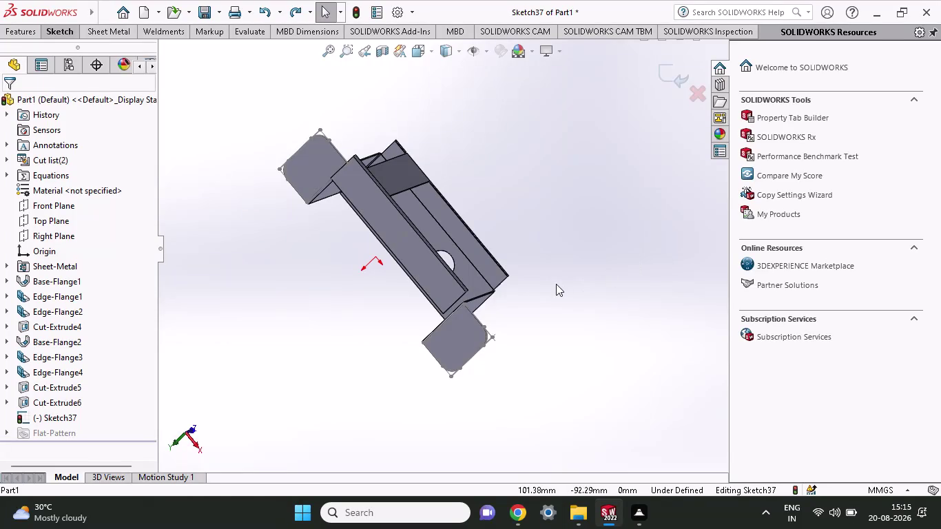
Orbit and zoom around the bracket to inspect its flanges, holes and tabs.
scroll(up, 3)
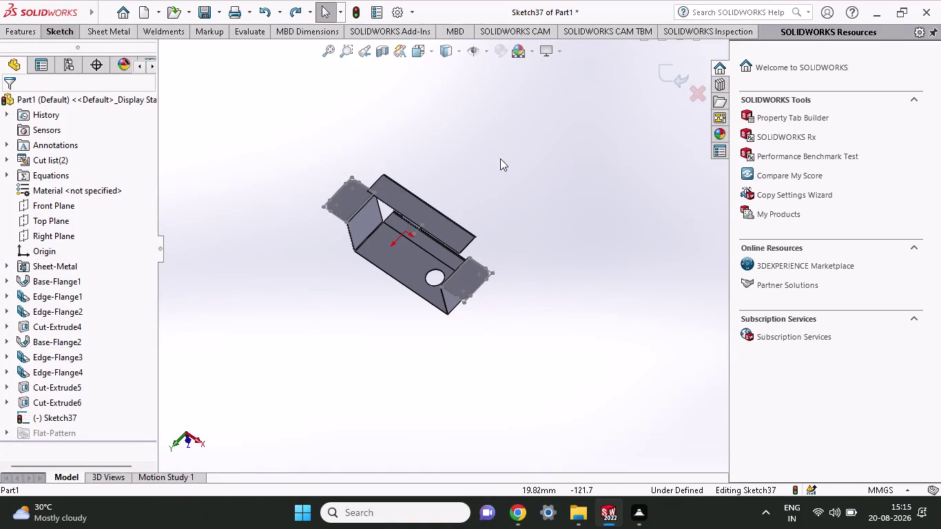
middle_drag(495, 163, 397, 327)
middle_drag(405, 314, 463, 188)
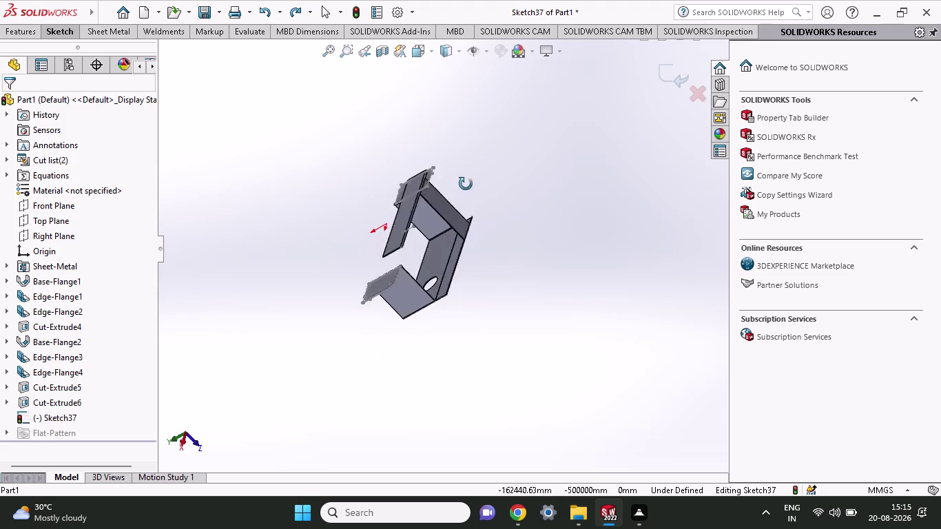
middle_drag(462, 189, 480, 321)
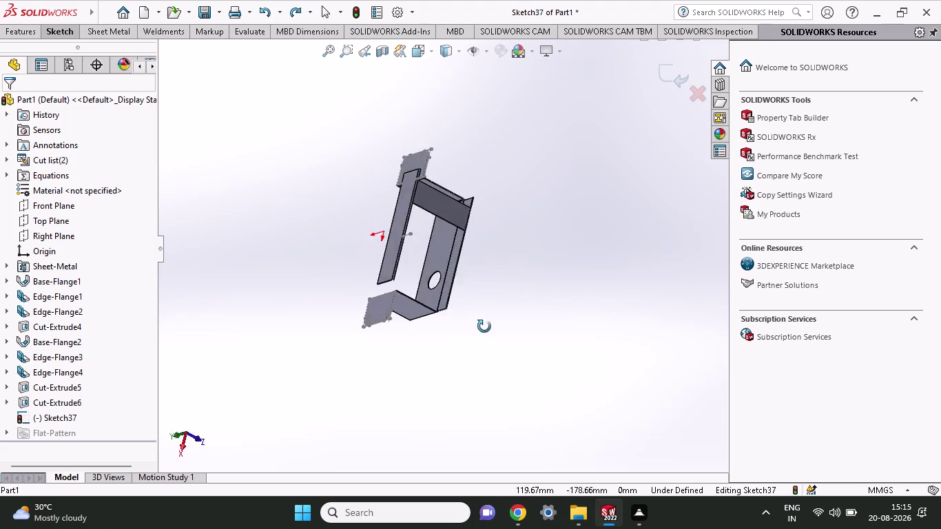
middle_drag(480, 322, 475, 319)
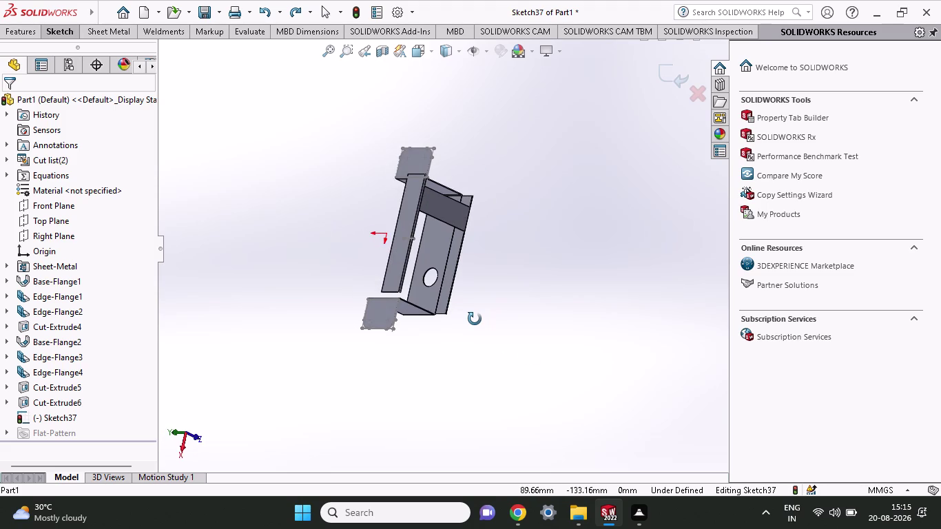
middle_drag(475, 319, 332, 441)
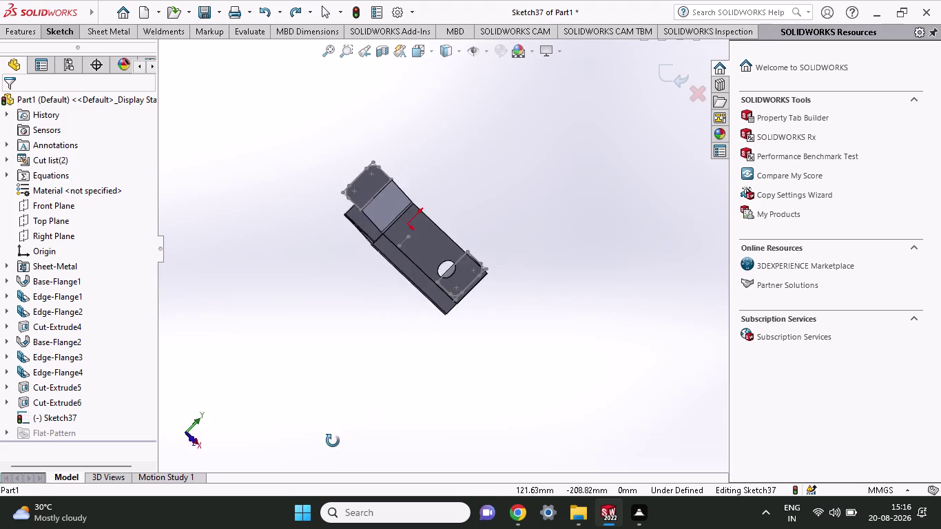
middle_drag(333, 441, 488, 228)
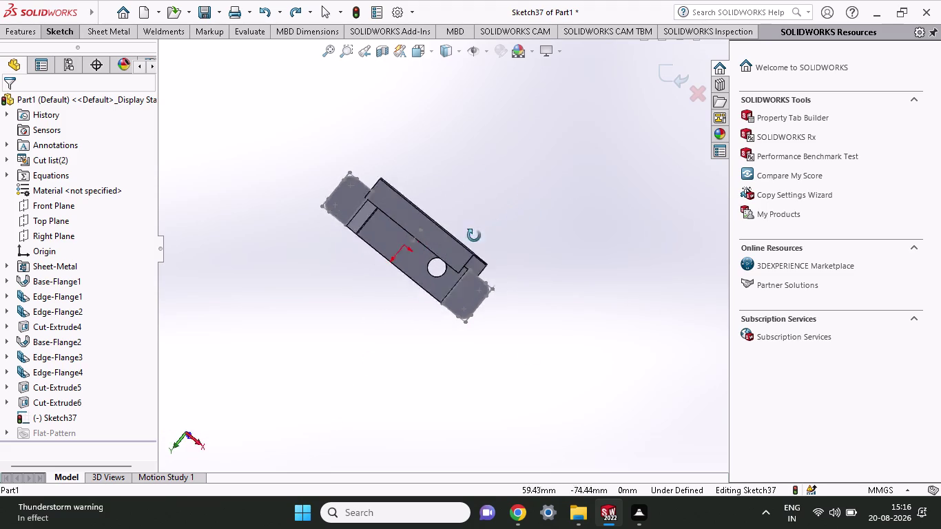
middle_drag(487, 228, 485, 202)
scroll(down, 3)
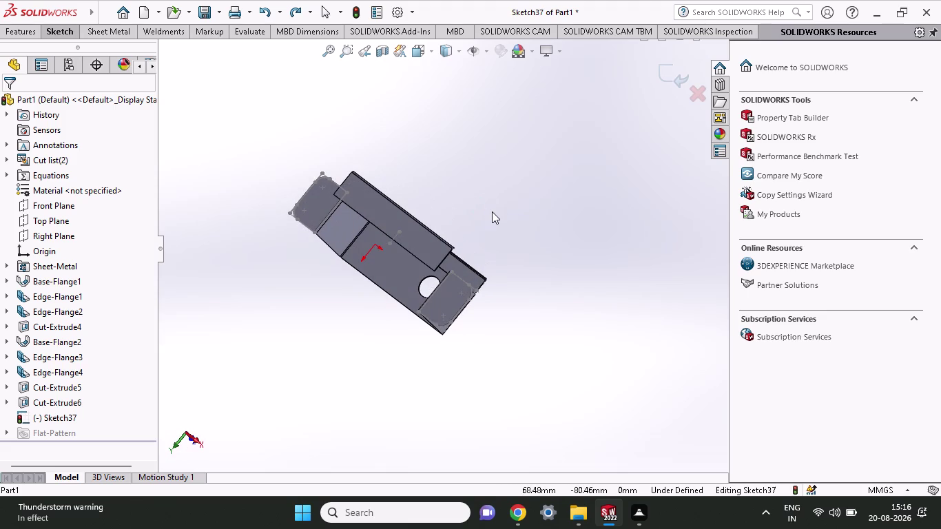
scroll(down, 3)
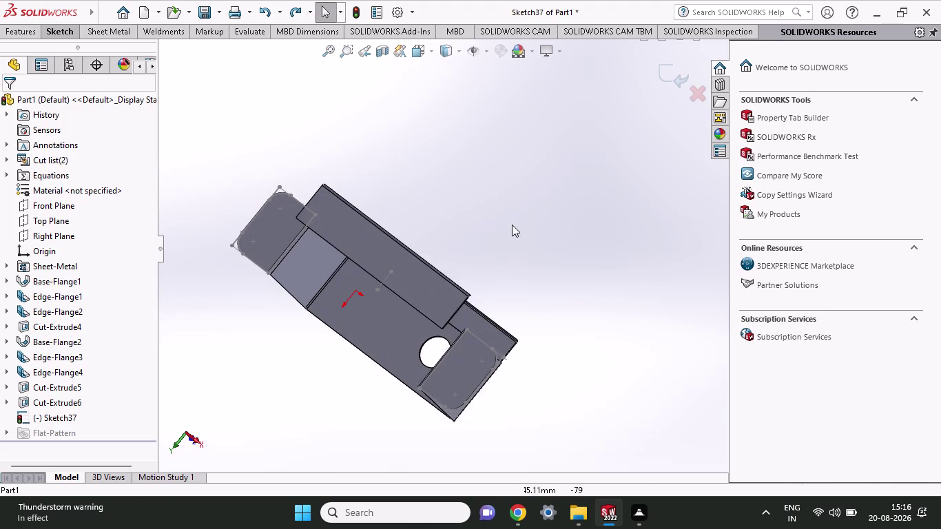
scroll(up, 3)
scroll(up, 3)
middle_drag(522, 222, 442, 301)
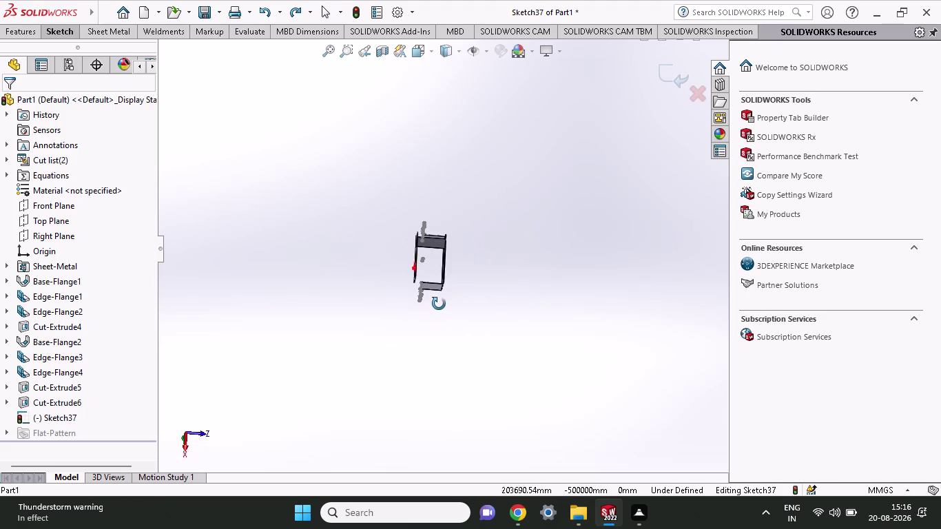
middle_drag(442, 301, 498, 276)
scroll(down, 3)
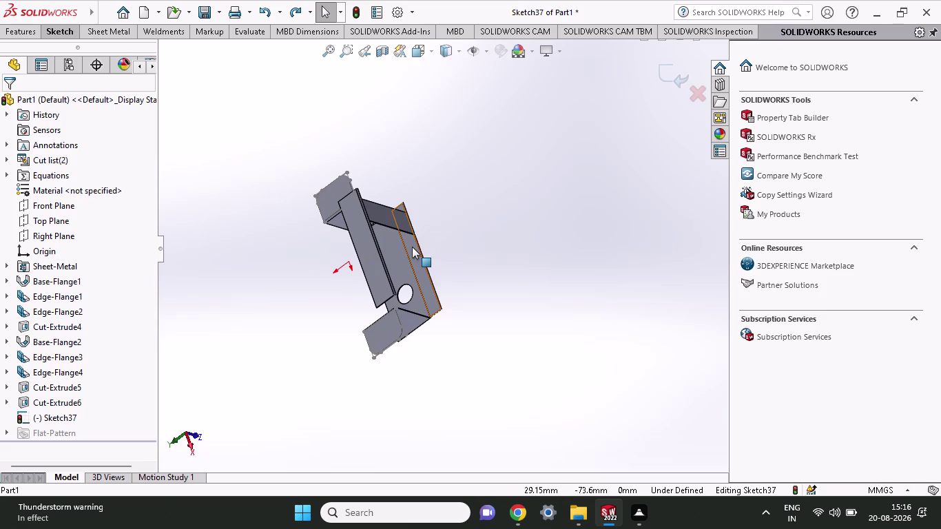
Reorient the bracket and close the background File Explorer window.
key(ctrl+z)
key(ctrl+z)
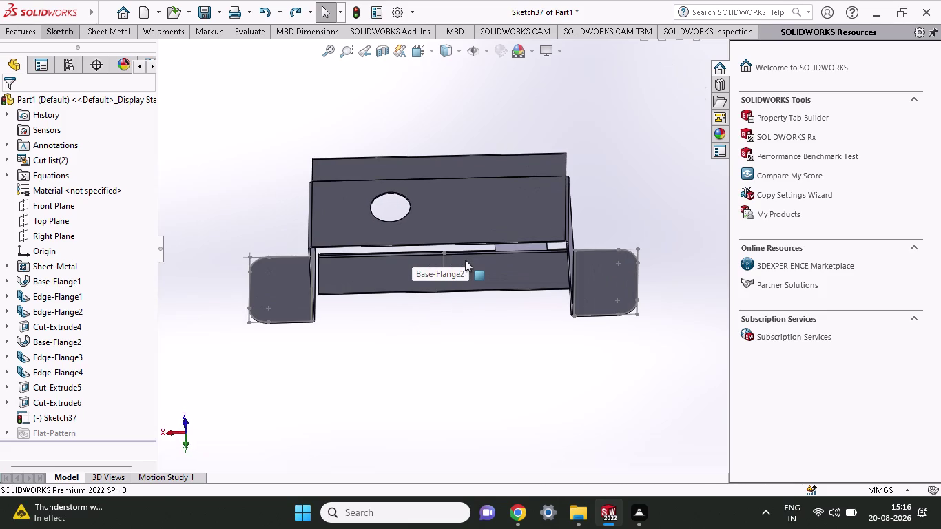
key(ctrl+z)
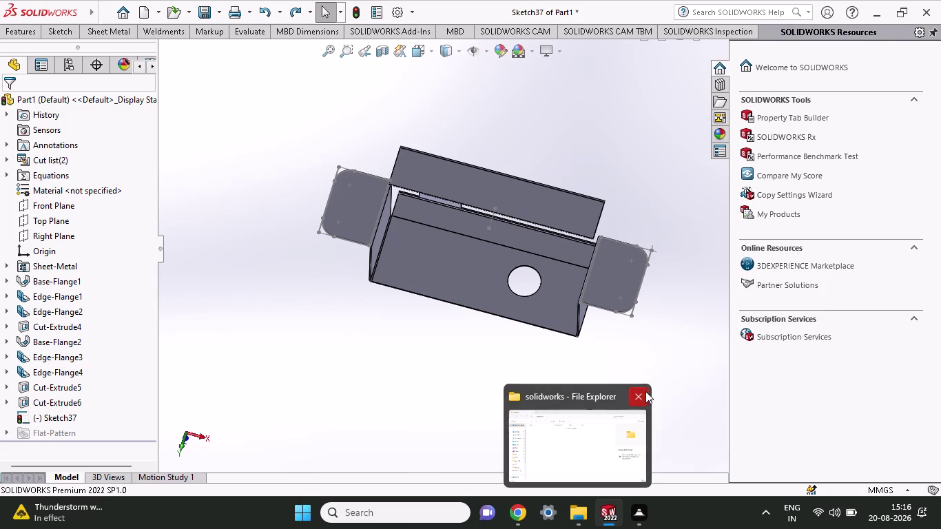
click(644, 392)
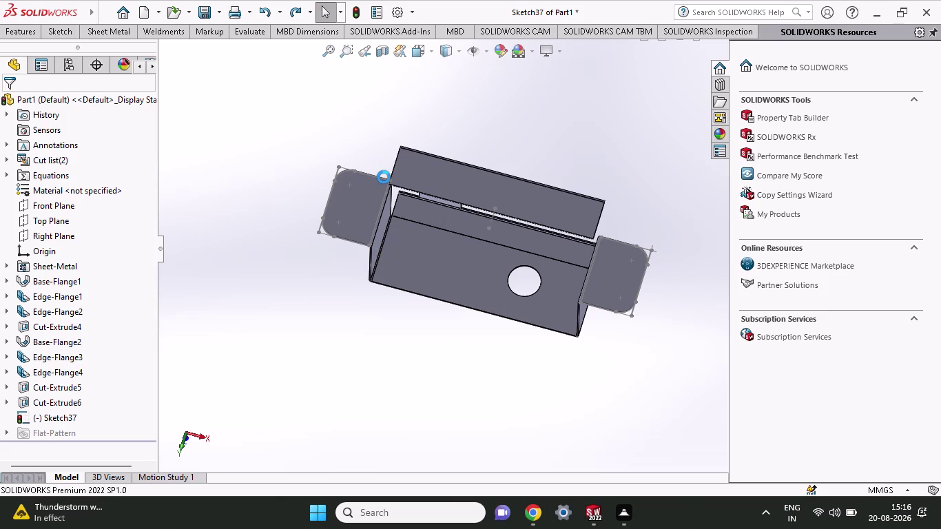
scroll(up, 3)
middle_drag(488, 149, 483, 172)
Undo Sketch37 and the cut, then inspect Sketch35's rectangle on the back wall.
middle_drag(483, 172, 468, 290)
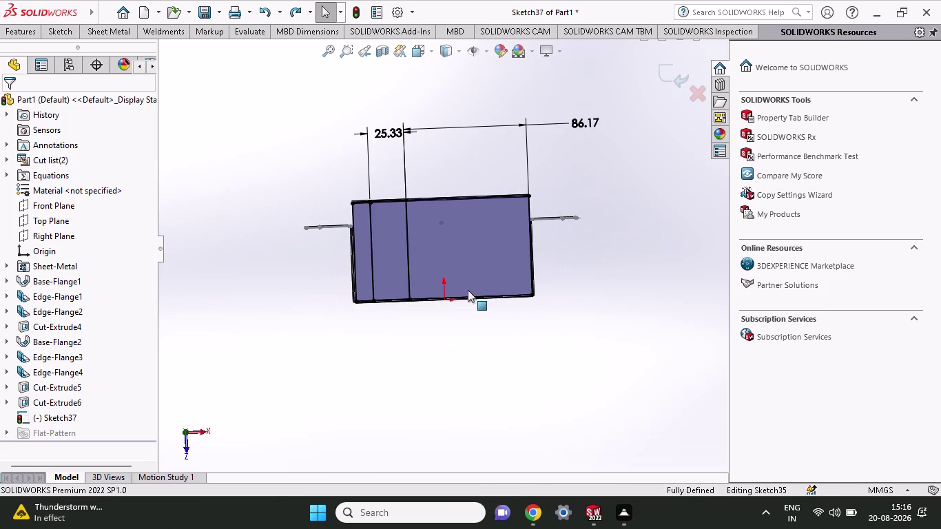
middle_drag(467, 290, 471, 188)
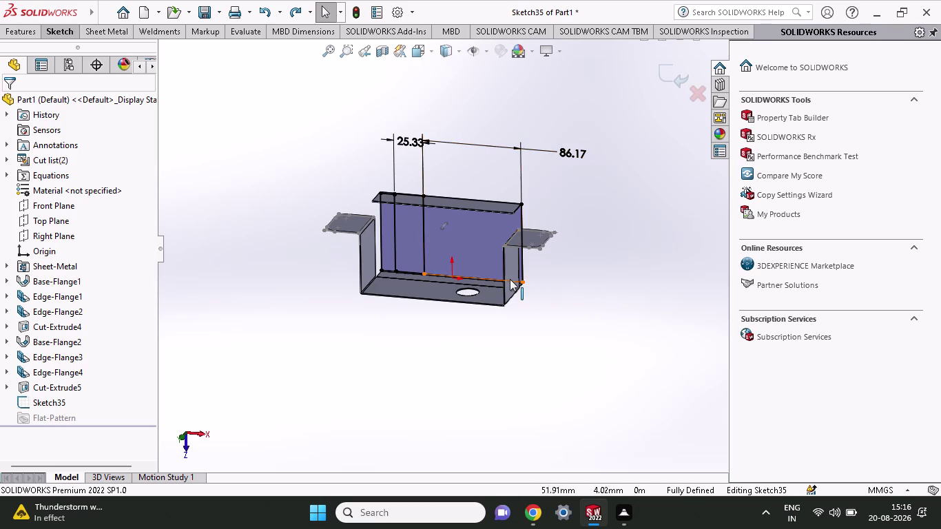
key(ctrl+z)
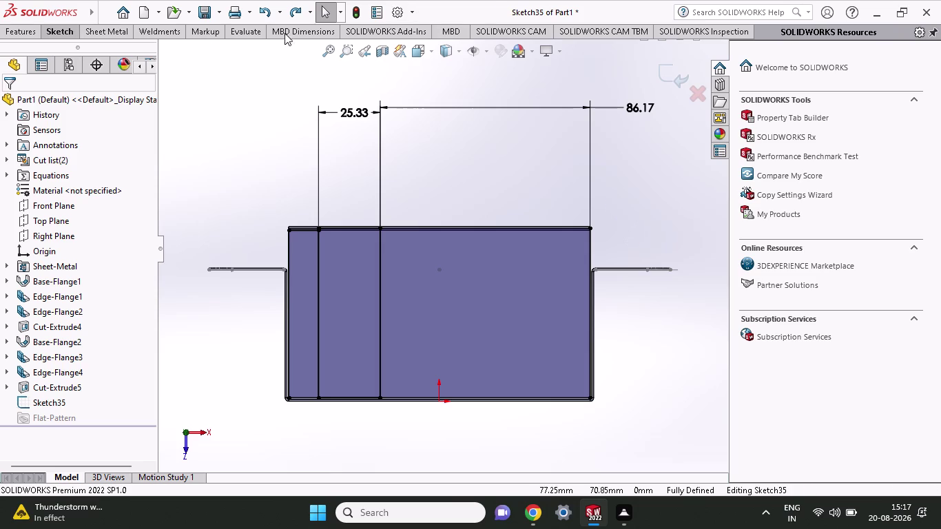
middle_drag(443, 185, 492, 306)
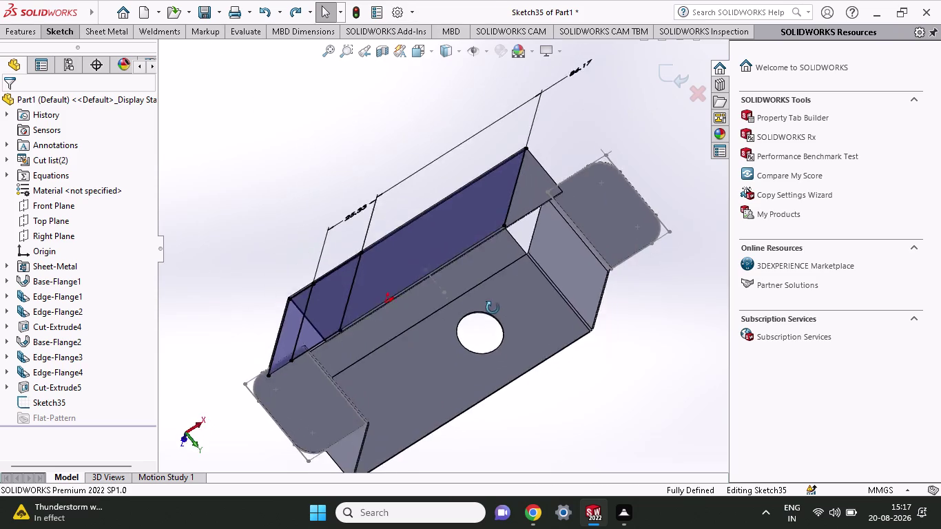
middle_drag(492, 306, 481, 259)
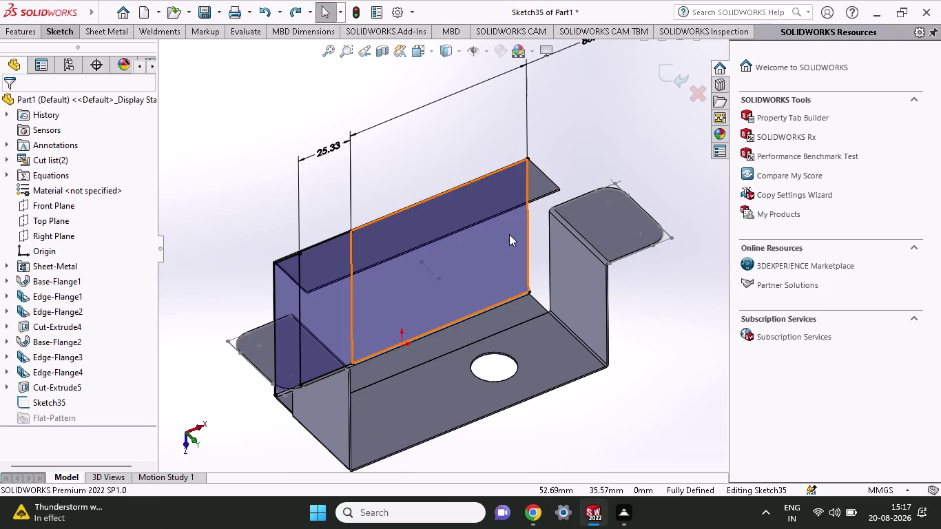
key(ctrl+z)
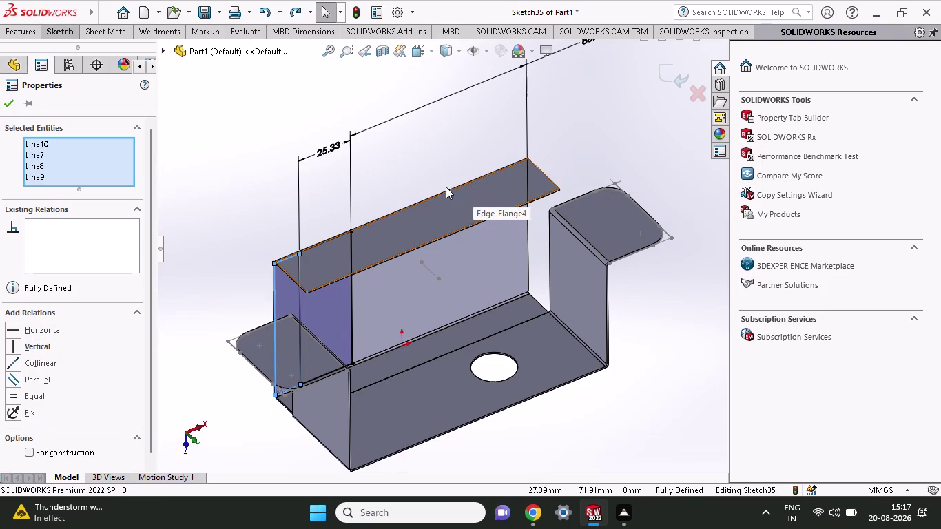
Undo all rectangle sketch edits and confirm exiting, leaving features ending at Cut-Extrude5.
key(ctrl+z)
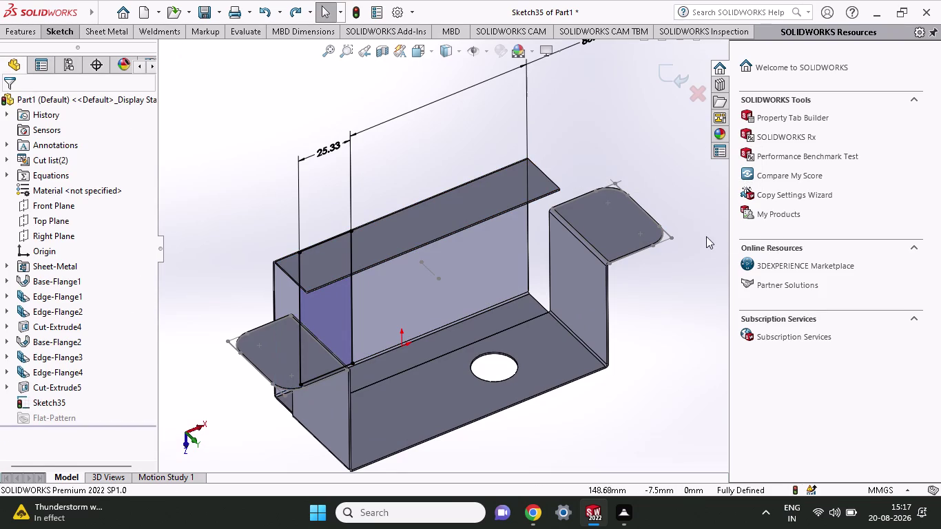
key(ctrl+z)
key(ctrl+z)
key(ctrl+z)
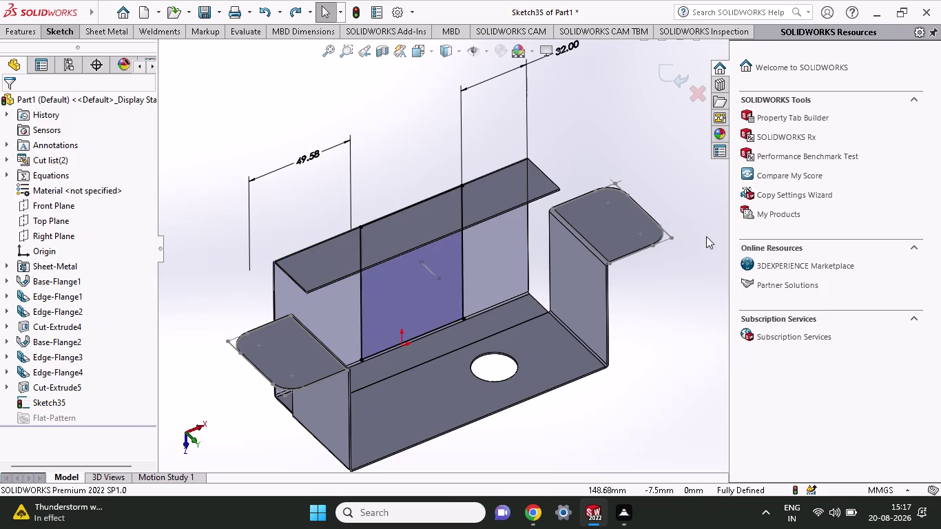
key(ctrl+z)
key(ctrl+z)
key(ctrl+z)
key(z)
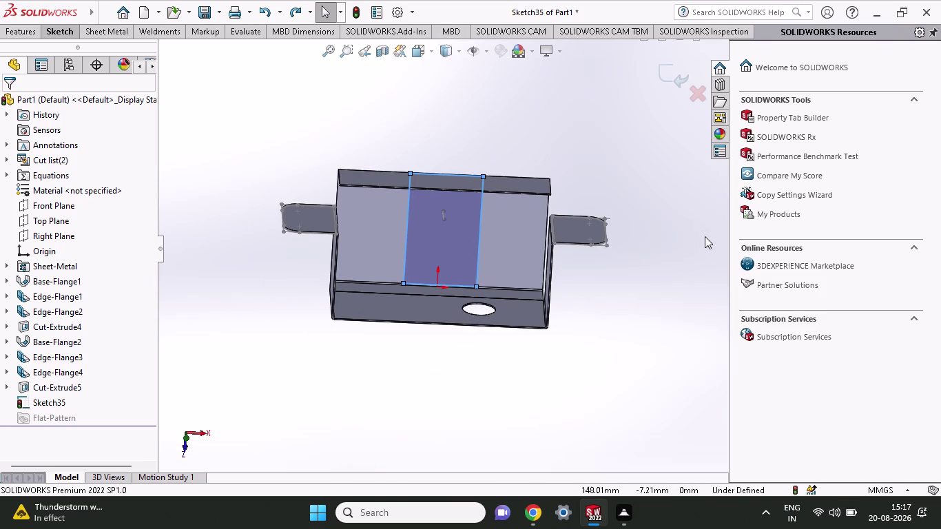
key(ctrl+z)
key(ctrl+z)
key(ctrl+z)
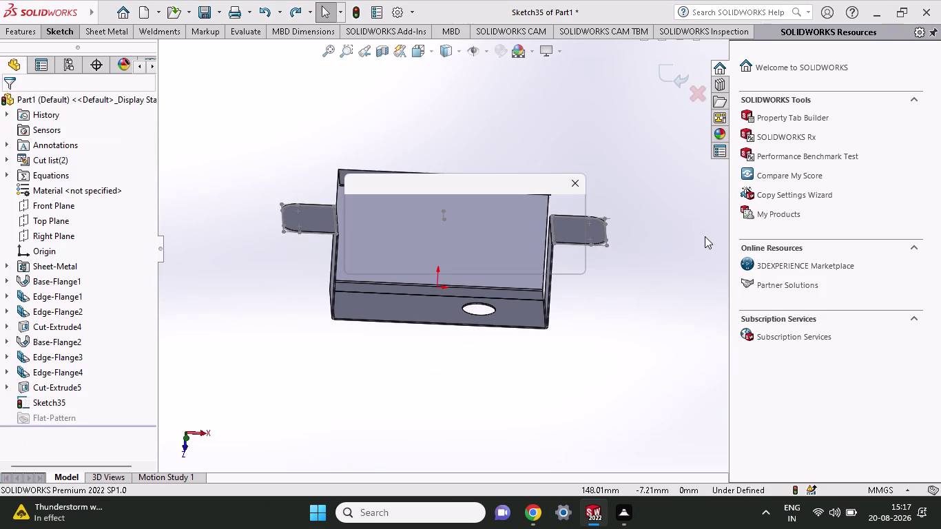
click(582, 193)
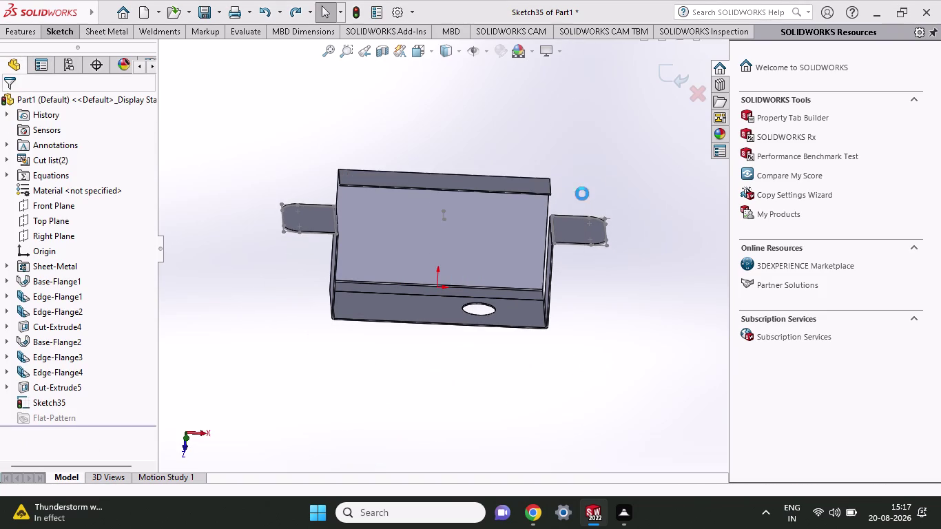
middle_drag(582, 197, 572, 247)
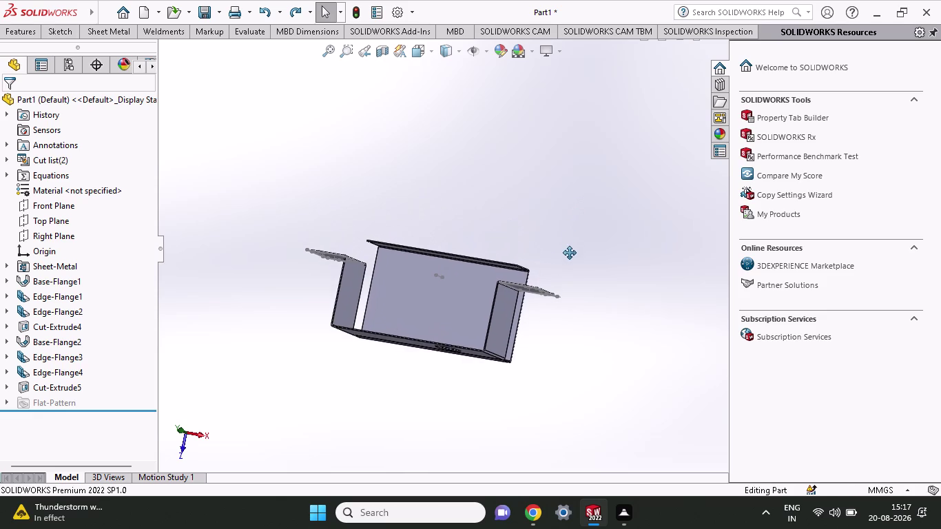
Undo Cut-Extrude5 to reopen the Sketch34 hole circle dimensioned 19.00 and 86.17.
middle_drag(571, 247, 569, 255)
middle_drag(572, 230, 576, 195)
scroll(up, 3)
key(ctrl+z)
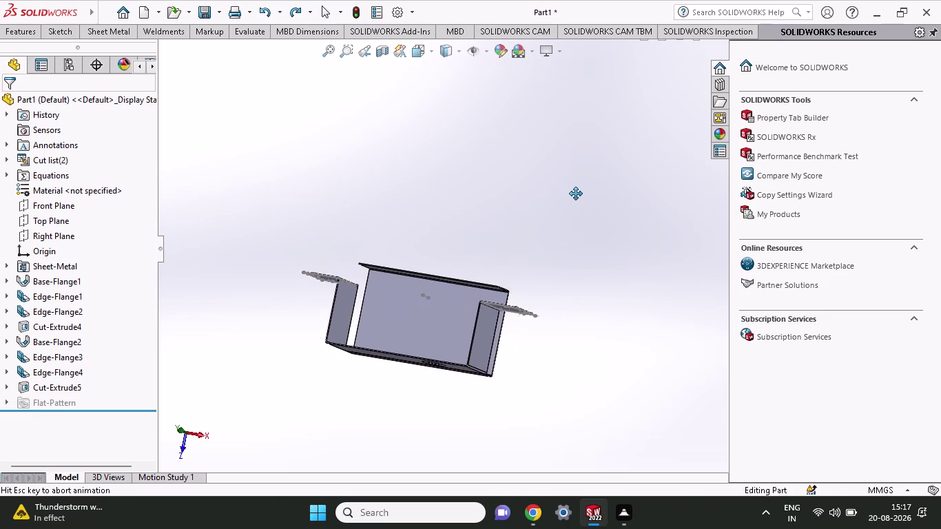
middle_drag(582, 215, 538, 282)
scroll(up, 3)
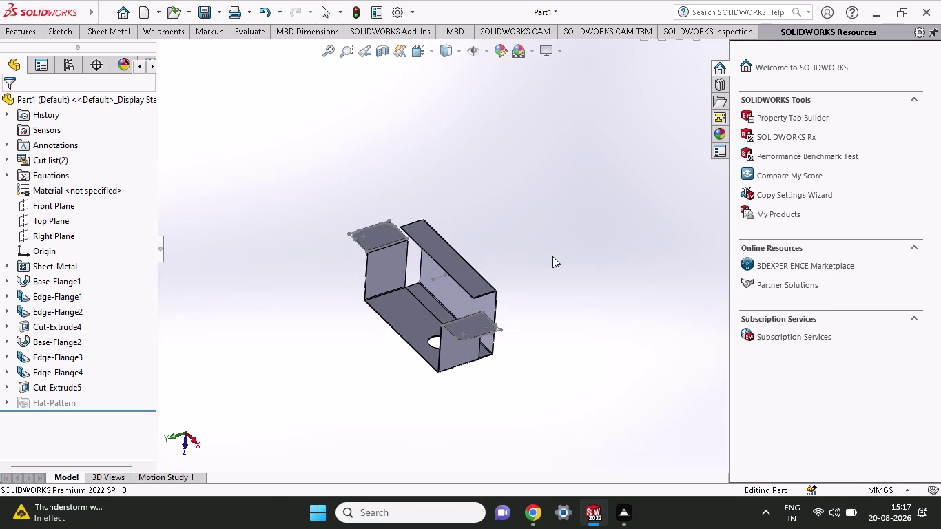
key(ctrl+z)
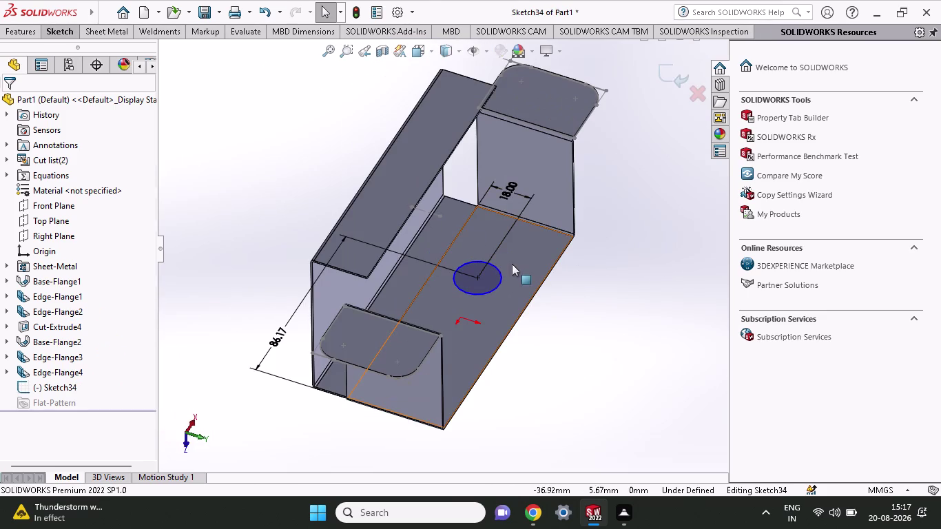
Undo the Sketch34 hole circle so the feature list ends at Edge-Flange4.
key(ctrl+z)
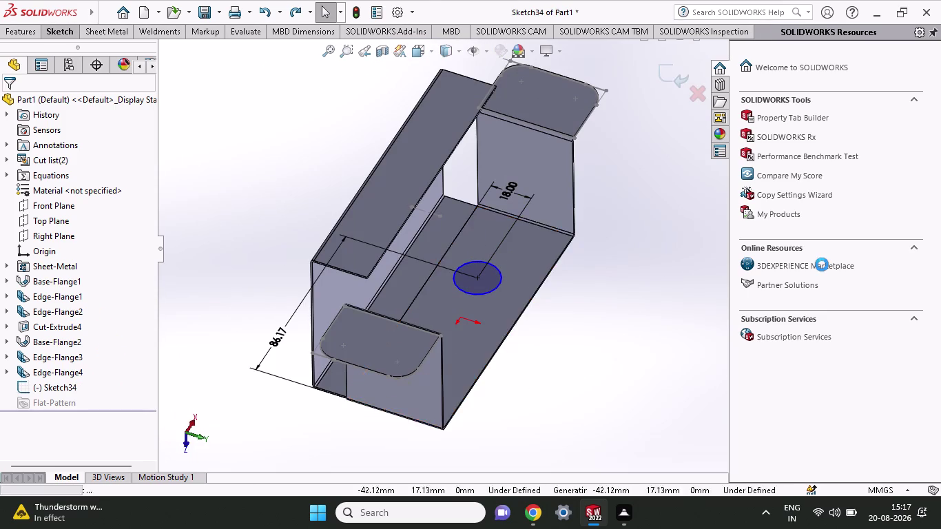
key(ctrl+z)
key(ctrl+z)
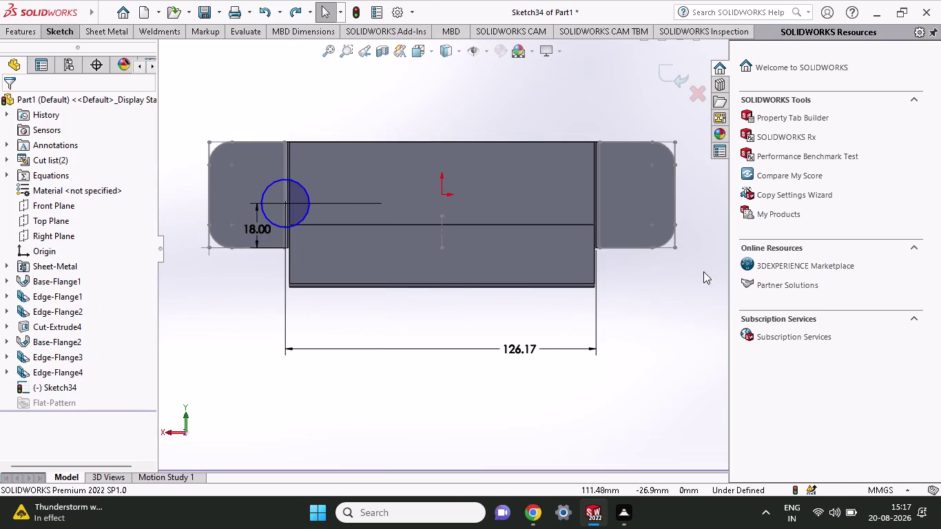
key(ctrl+z)
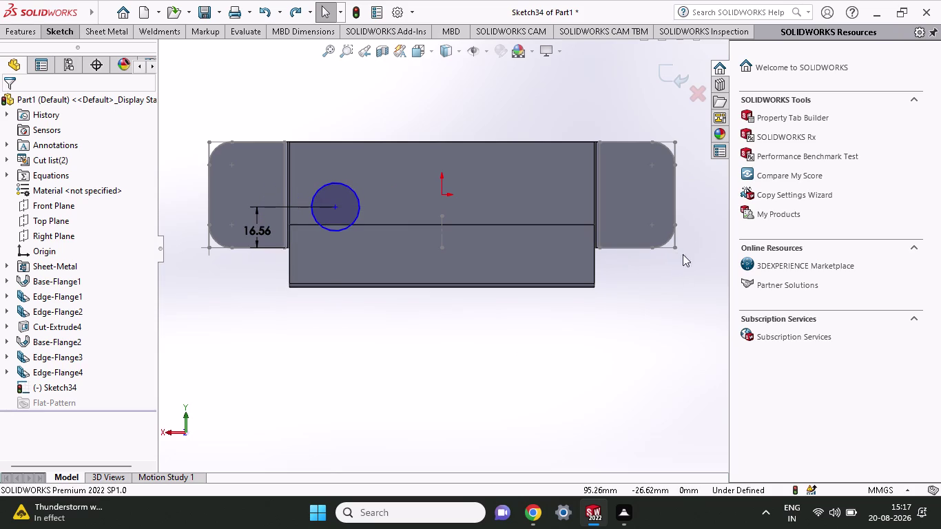
key(ctrl+z)
key(ctrl+z)
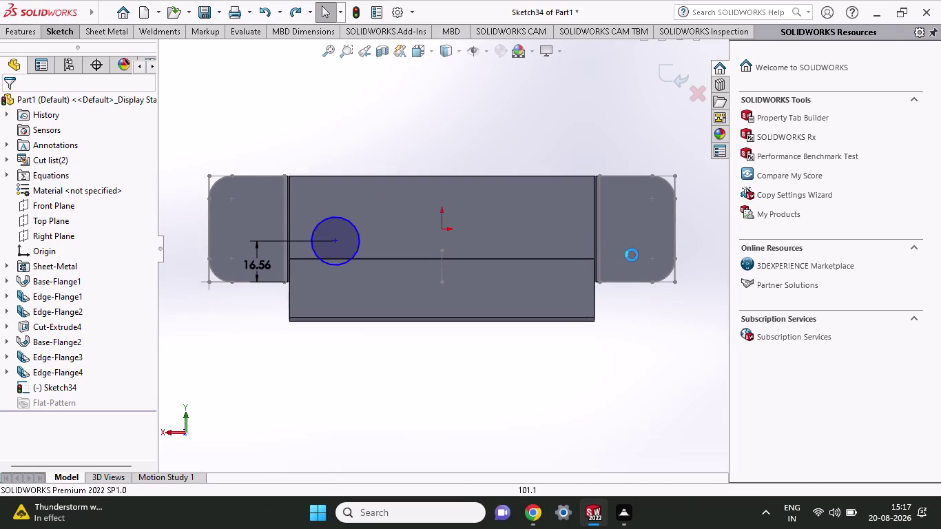
key(ctrl+z)
key(ctrl+z)
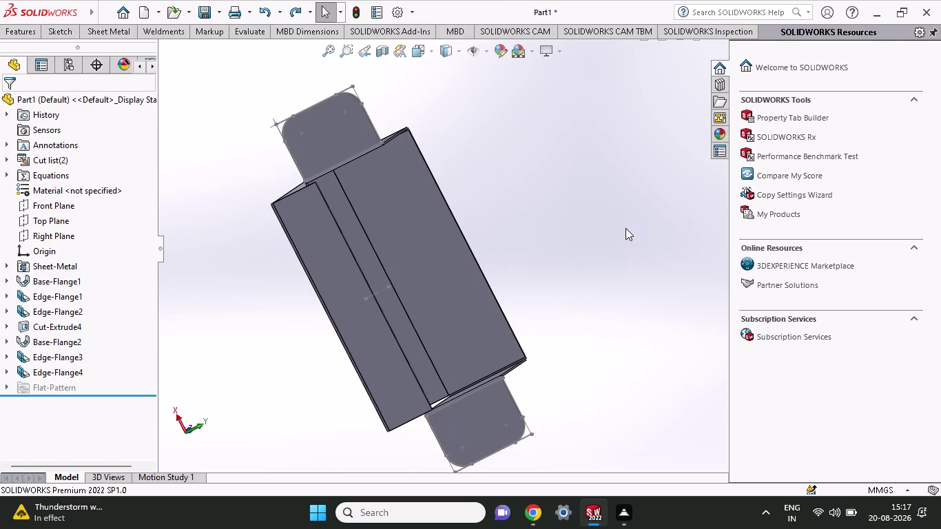
Undo the Edge-Flange4 feature from the bracket.
middle_drag(611, 236, 573, 244)
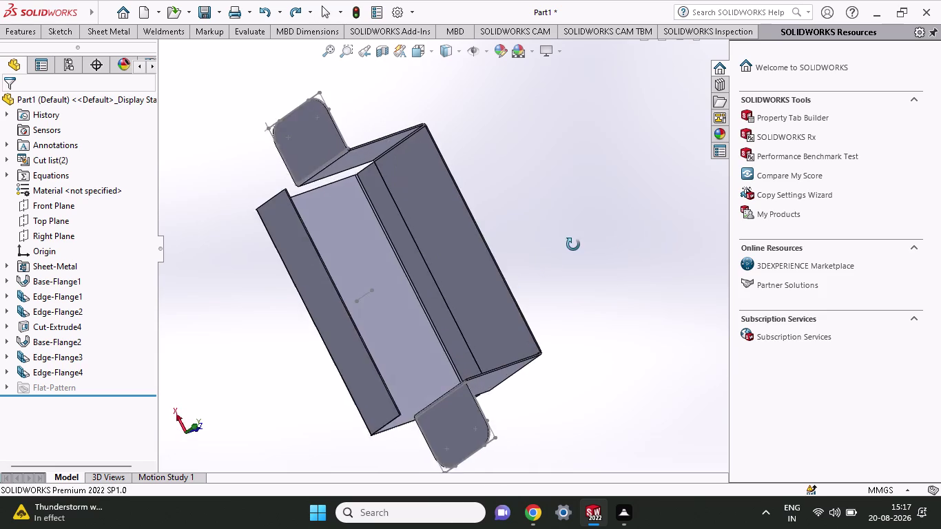
middle_drag(573, 245, 593, 223)
key(ctrl+z)
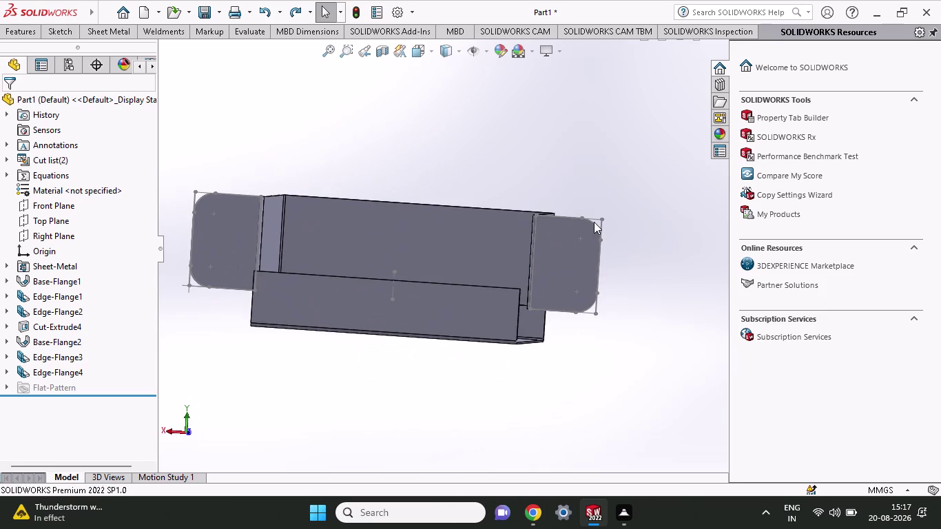
key(ctrl+z)
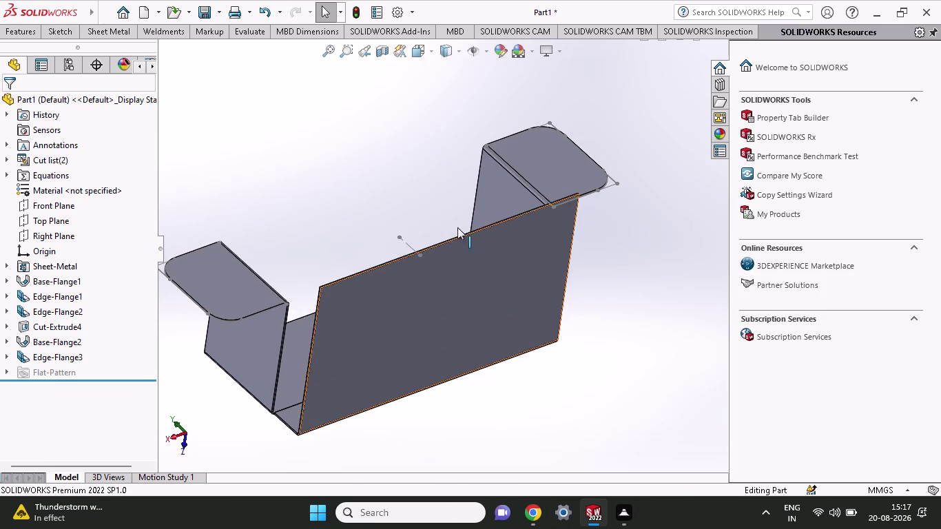
Reposition the smaller bracket and undo Edge-Flange3, opening Sketch22.
middle_drag(466, 153, 483, 241)
middle_drag(456, 205, 459, 234)
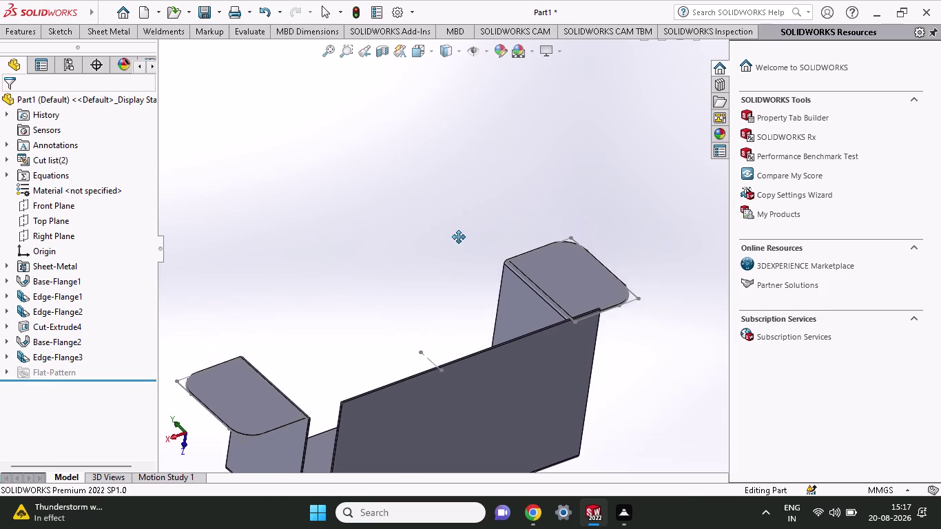
middle_drag(459, 235, 456, 233)
scroll(up, 3)
scroll(up, 3)
middle_drag(452, 204, 481, 302)
scroll(up, 3)
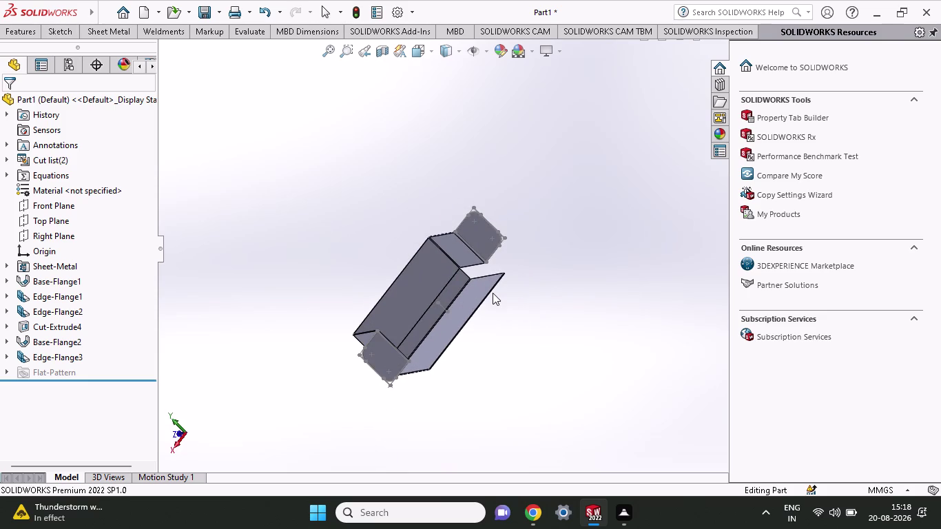
key(ctrl+z)
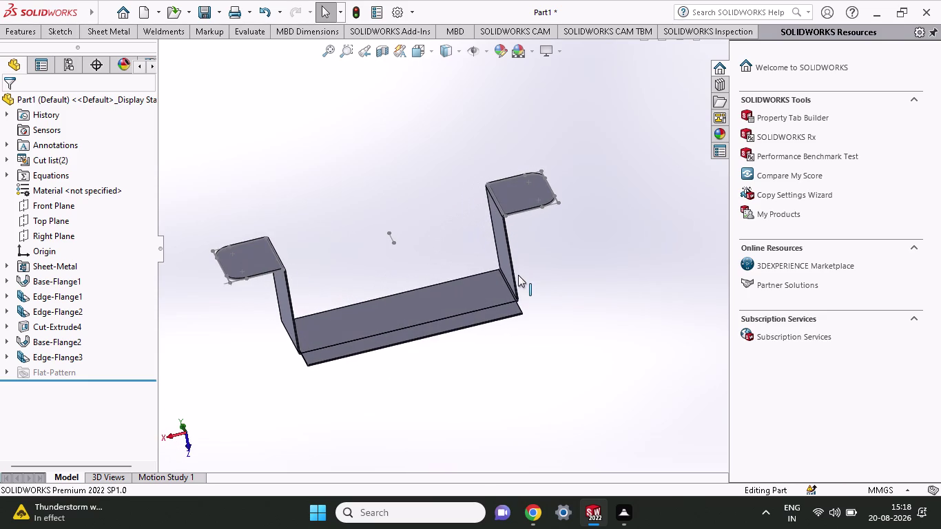
key(ctrl+z)
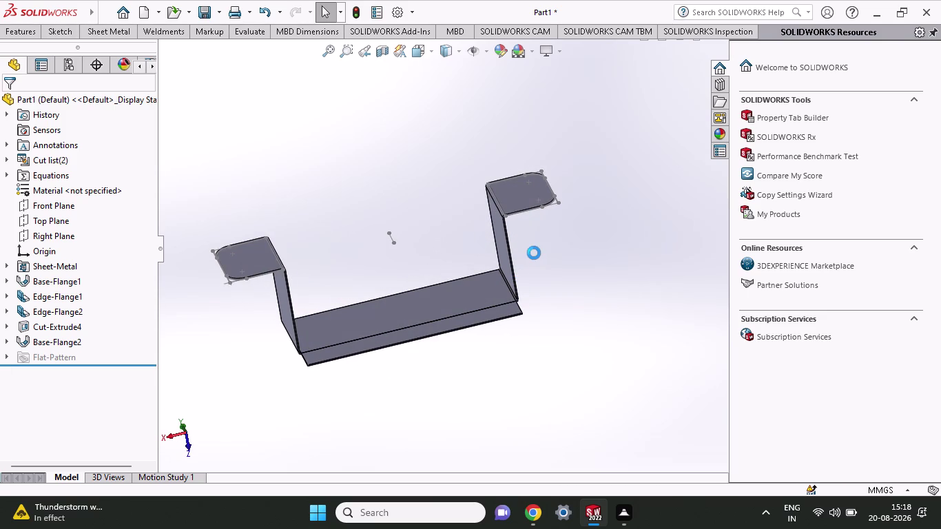
scroll(up, 3)
Orbit the bracket from several angles to inspect its underside and base side.
middle_drag(534, 253, 500, 181)
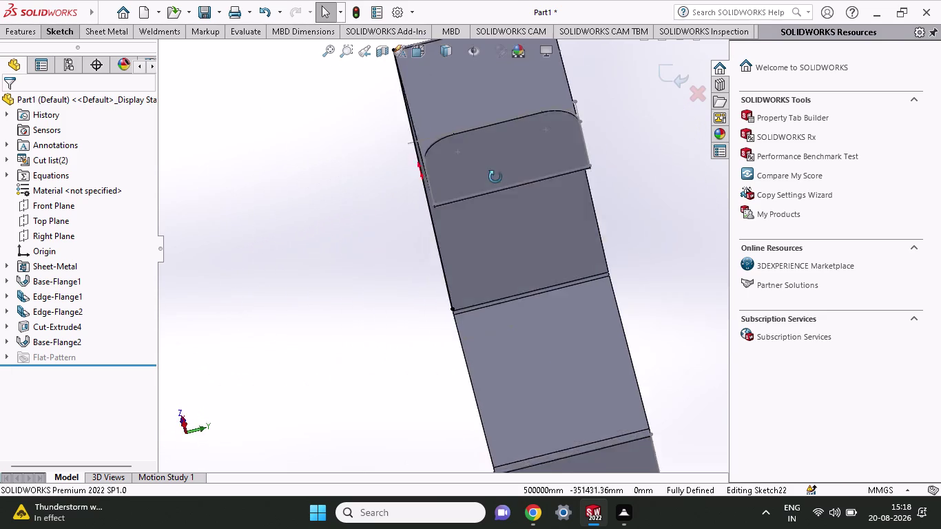
middle_drag(499, 181, 494, 177)
middle_drag(492, 176, 381, 256)
middle_drag(394, 261, 437, 106)
scroll(up, 3)
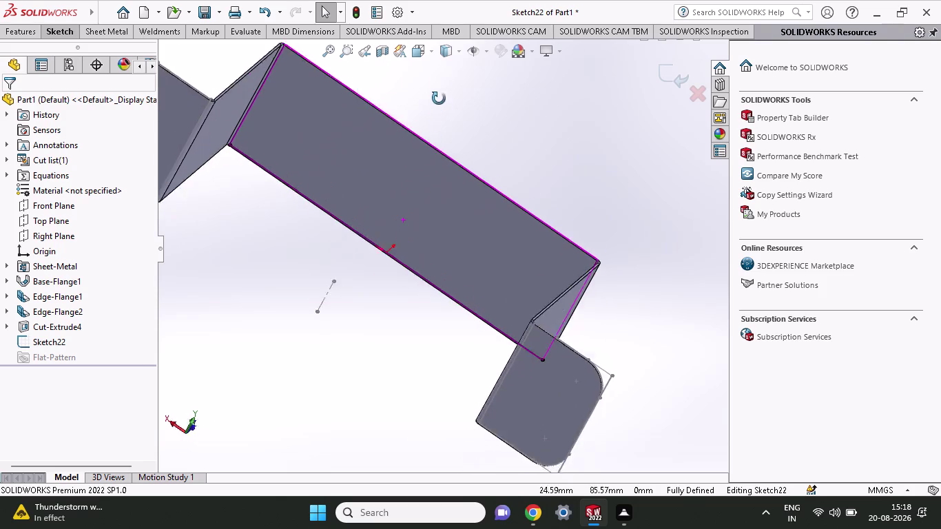
middle_drag(437, 106, 442, 80)
middle_drag(359, 184, 386, 145)
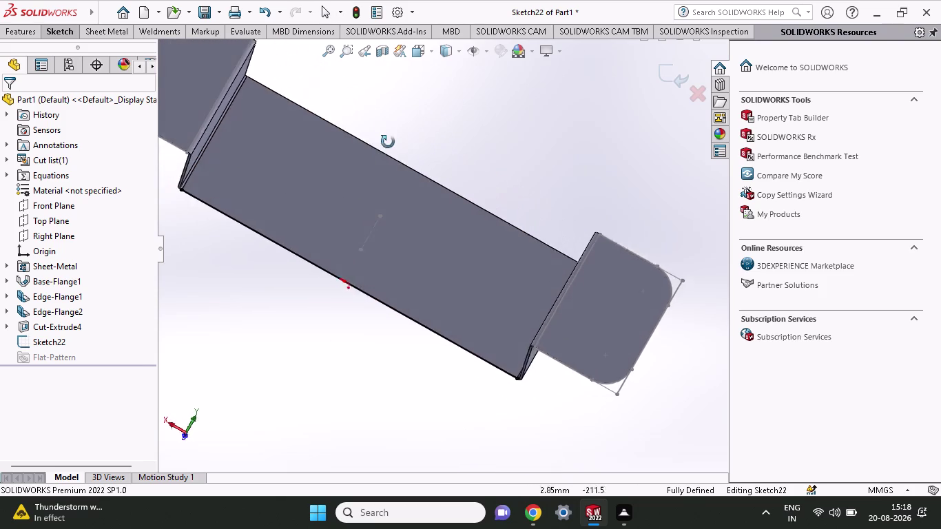
middle_drag(387, 145, 438, 86)
scroll(down, 3)
middle_drag(424, 167, 377, 247)
scroll(up, 3)
middle_drag(399, 240, 336, 320)
scroll(up, 3)
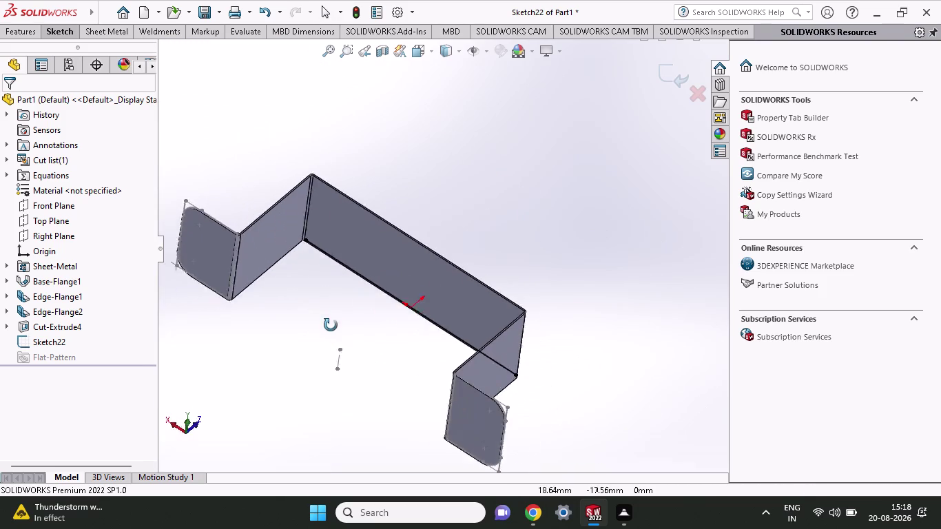
middle_drag(335, 320, 393, 245)
scroll(up, 3)
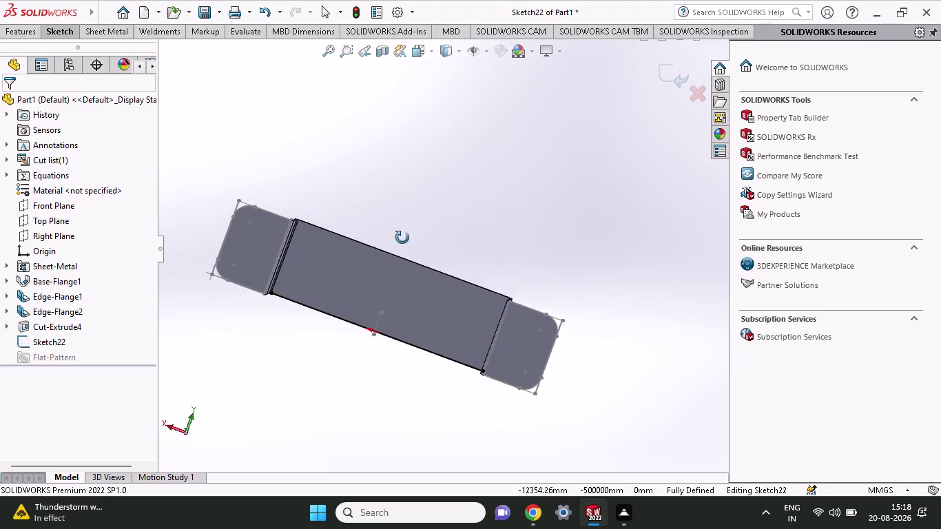
middle_drag(392, 245, 464, 306)
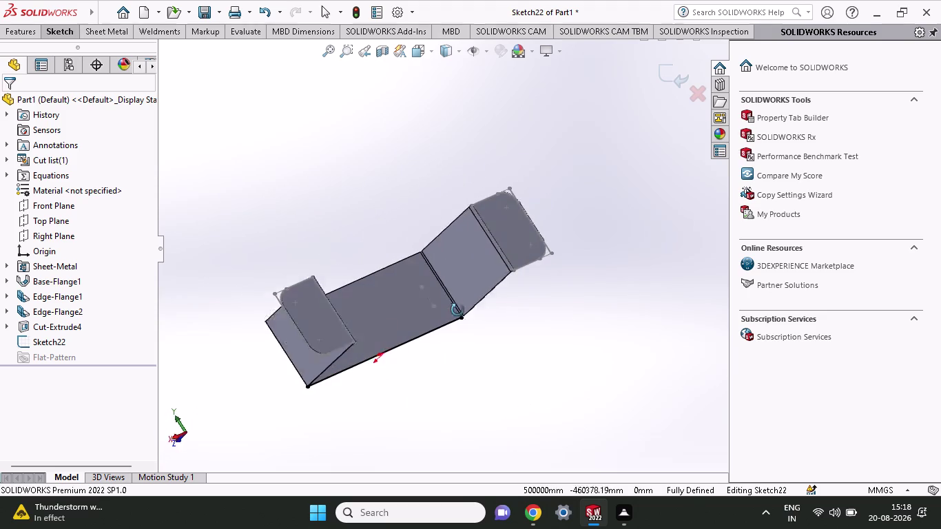
middle_drag(465, 306, 414, 226)
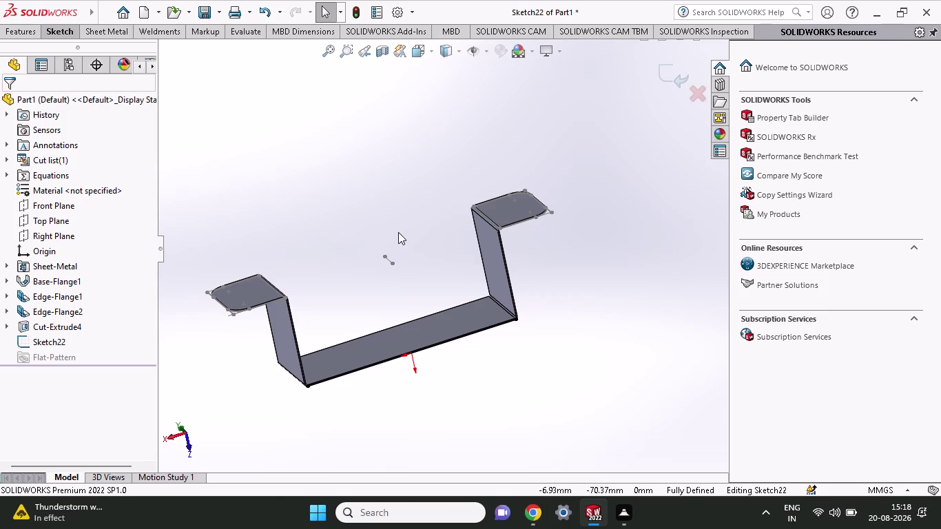
scroll(down, 3)
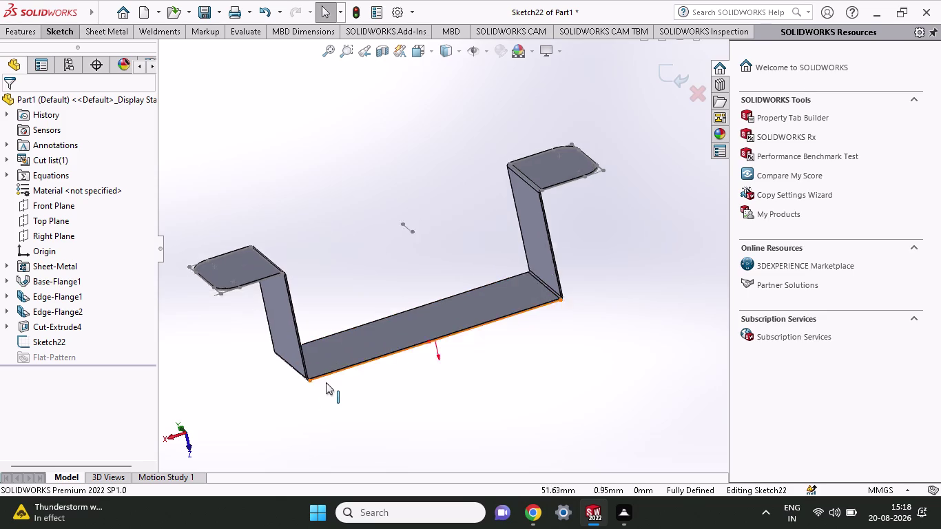
scroll(down, 3)
Select the base's bottom sketch line, then try and cancel a Base Flange.
click(65, 33)
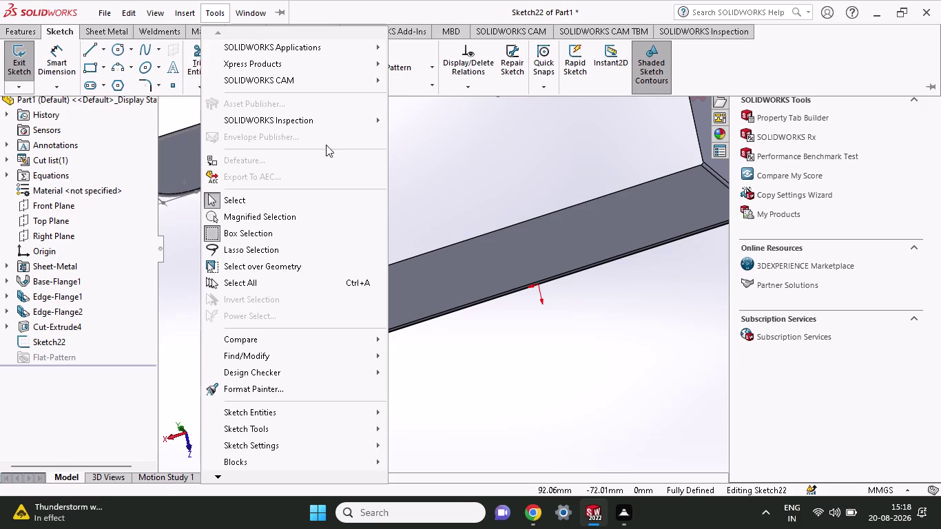
click(445, 173)
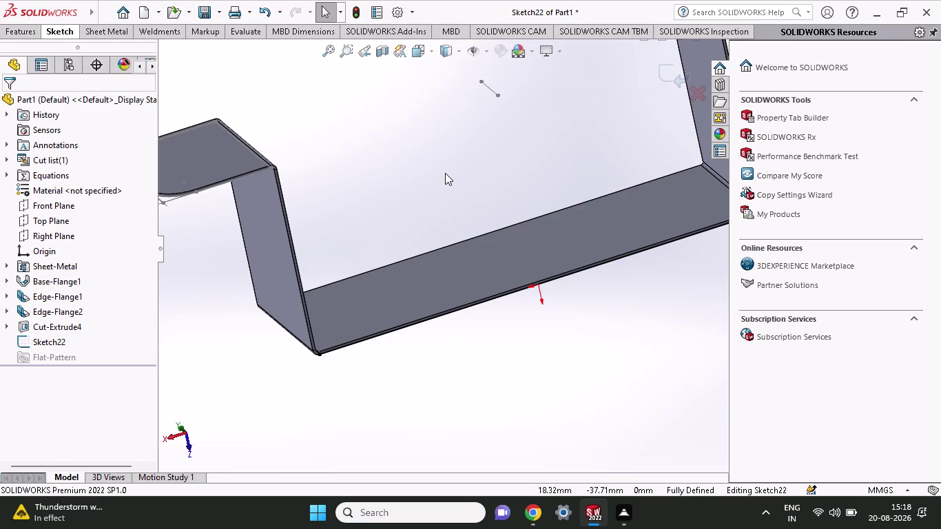
click(17, 30)
click(102, 38)
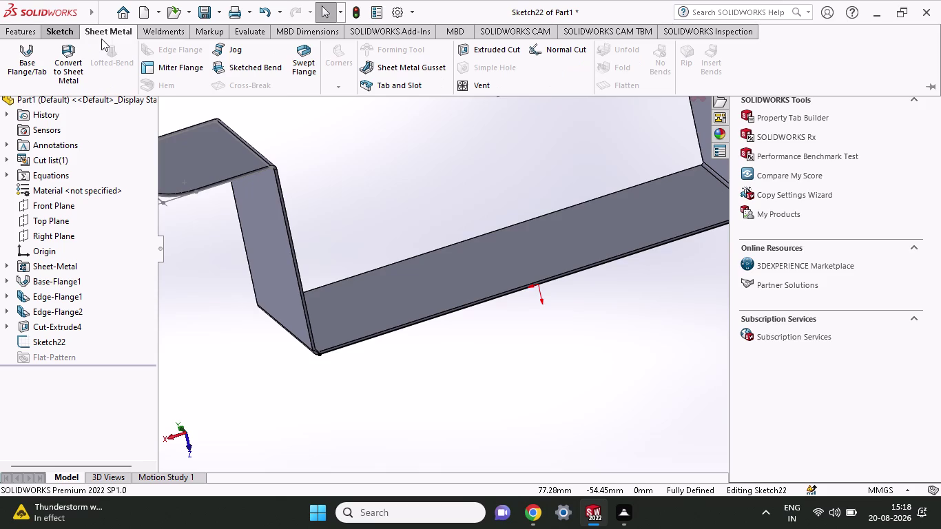
click(21, 66)
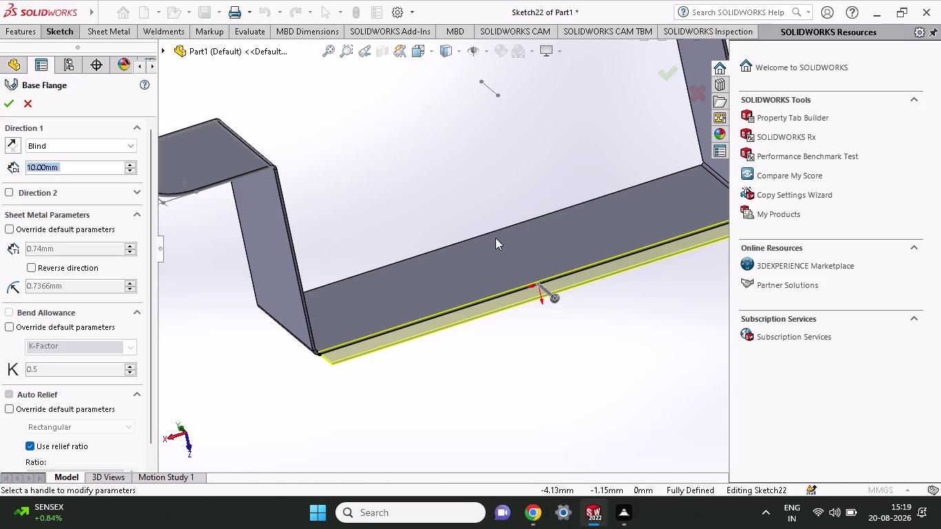
key(Escape)
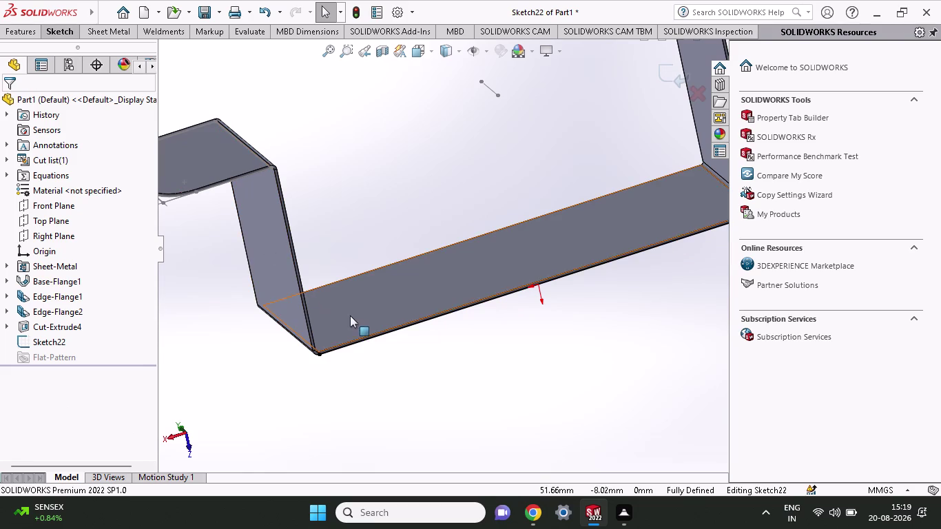
Delete the bottom line's Horizontal0 relation, leaving Sketch22 under defined.
click(360, 340)
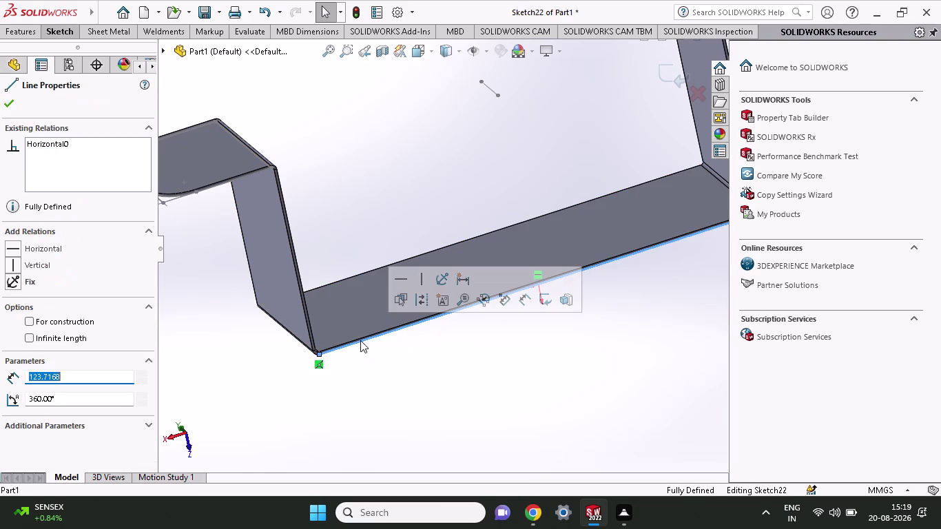
key(Delete)
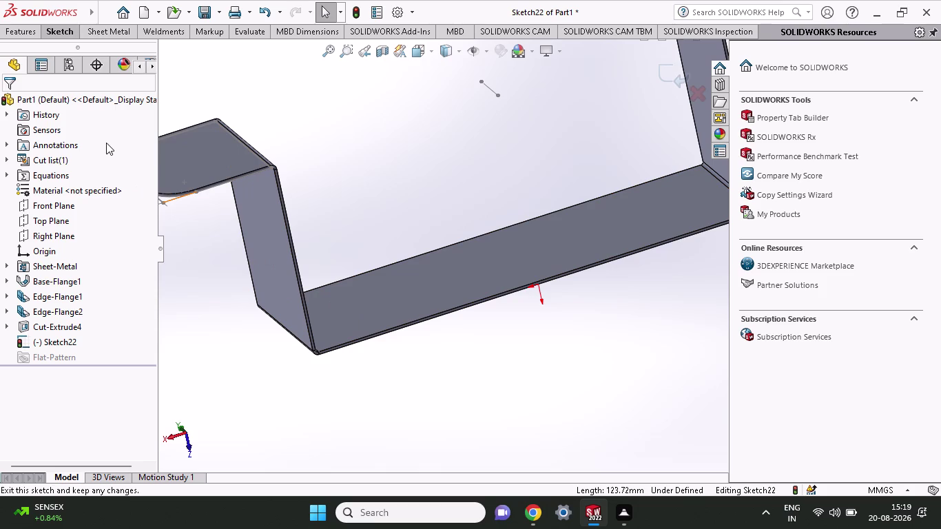
click(59, 33)
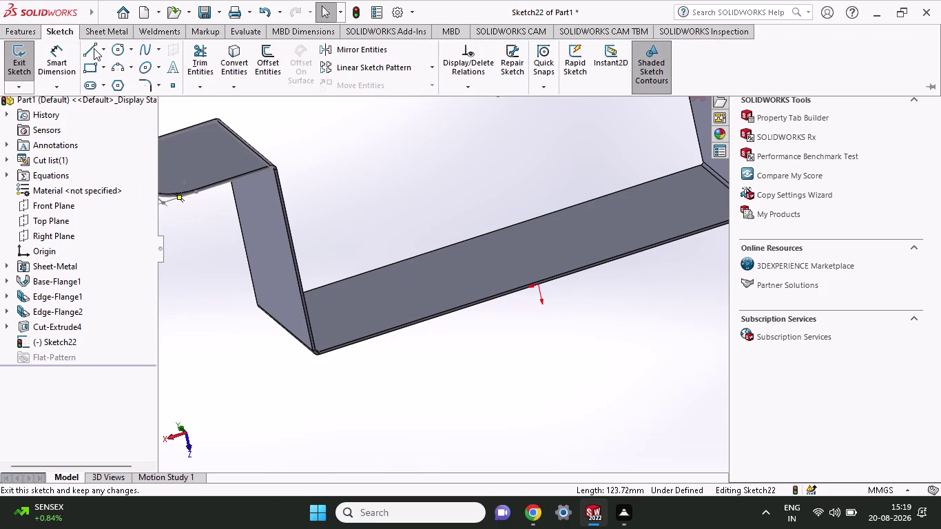
click(93, 48)
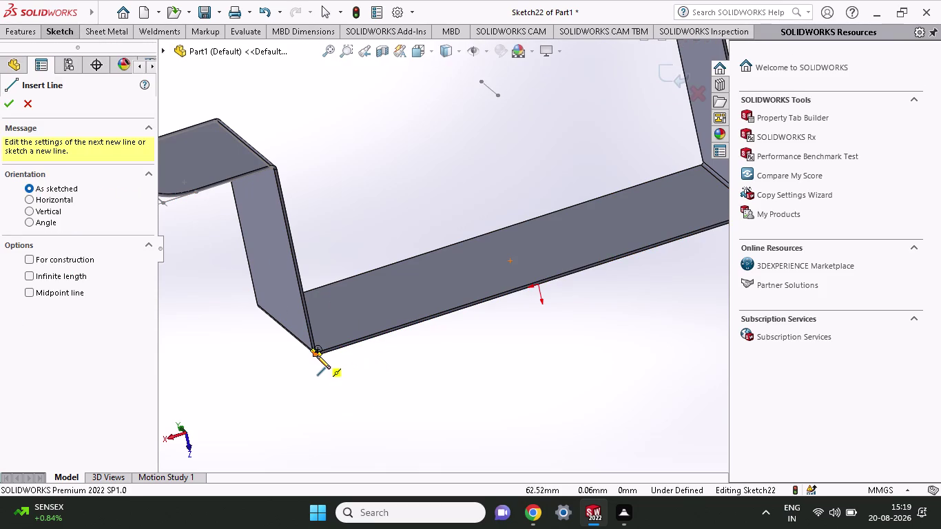
Draw a line from the flange corner partway along the bottom edge.
scroll(down, 3)
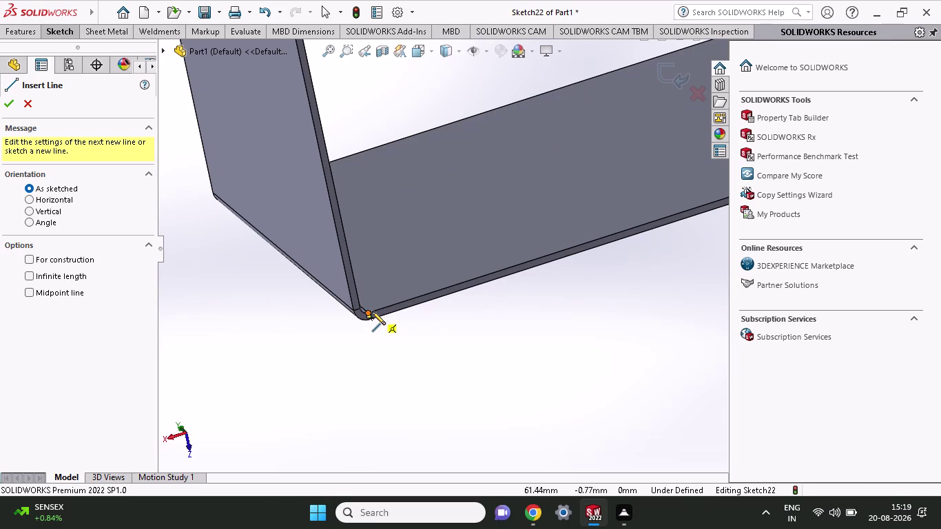
click(369, 311)
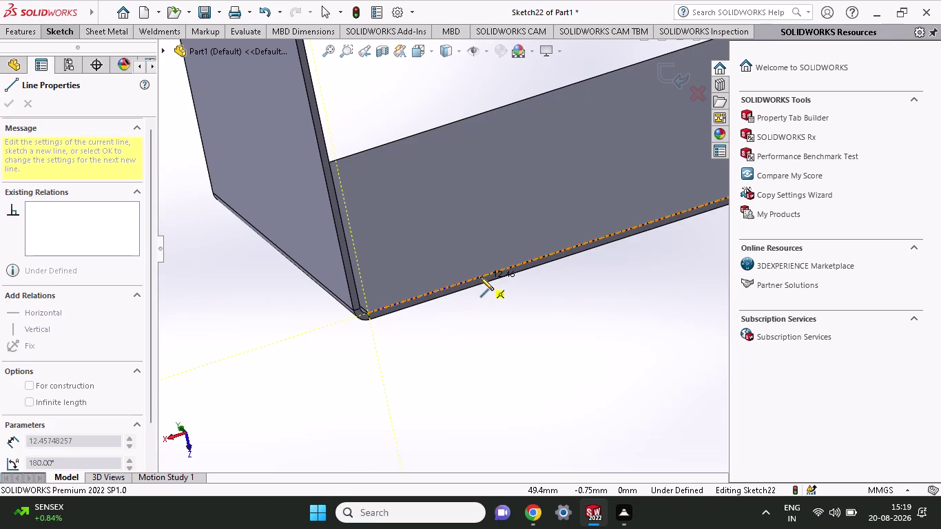
click(491, 272)
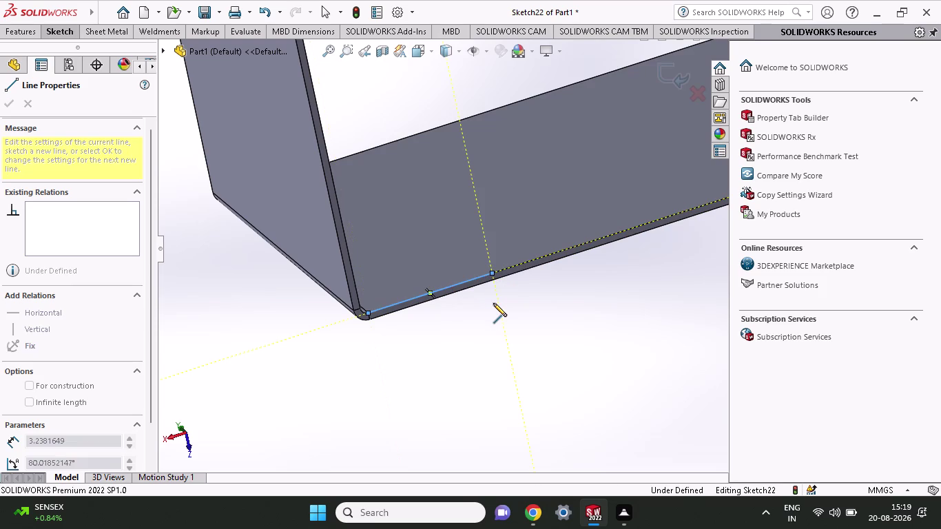
scroll(up, 3)
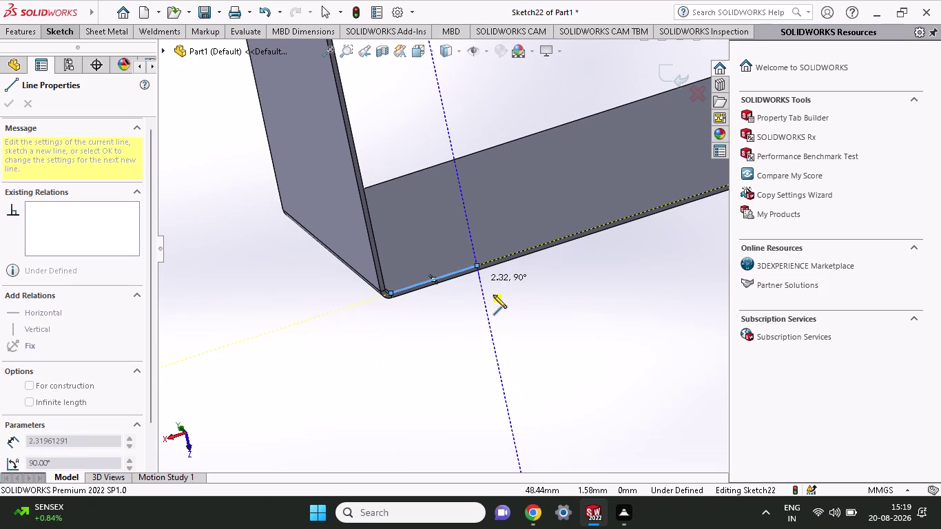
click(58, 38)
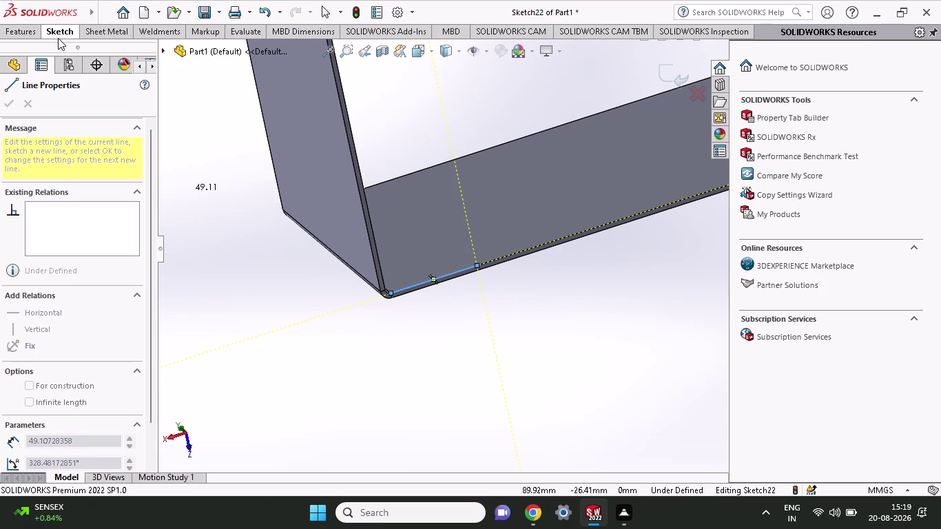
click(65, 55)
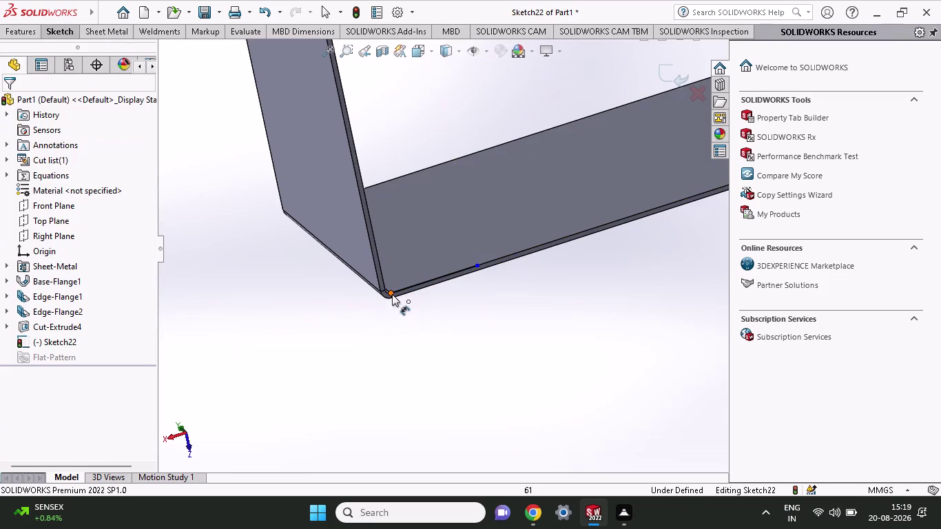
Dimension the new line's distance from the corner at 25.33 mm.
click(392, 295)
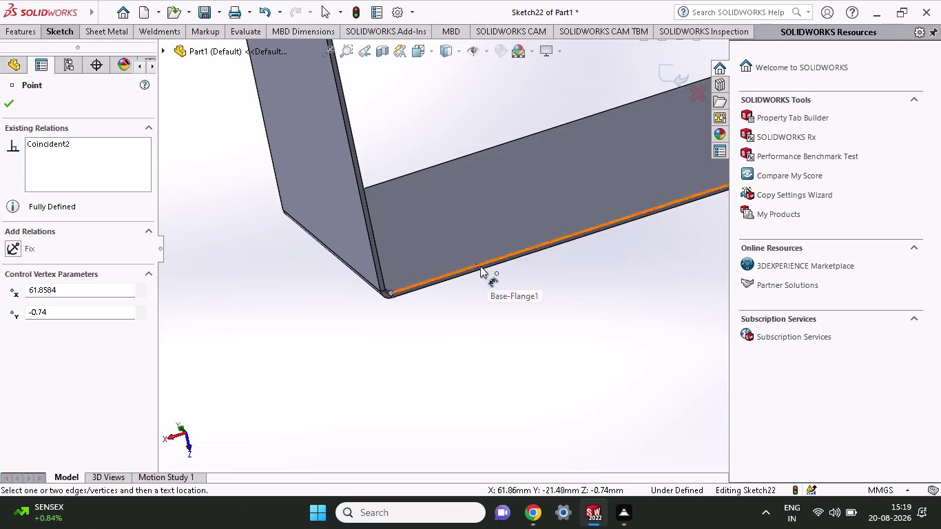
click(480, 266)
click(485, 341)
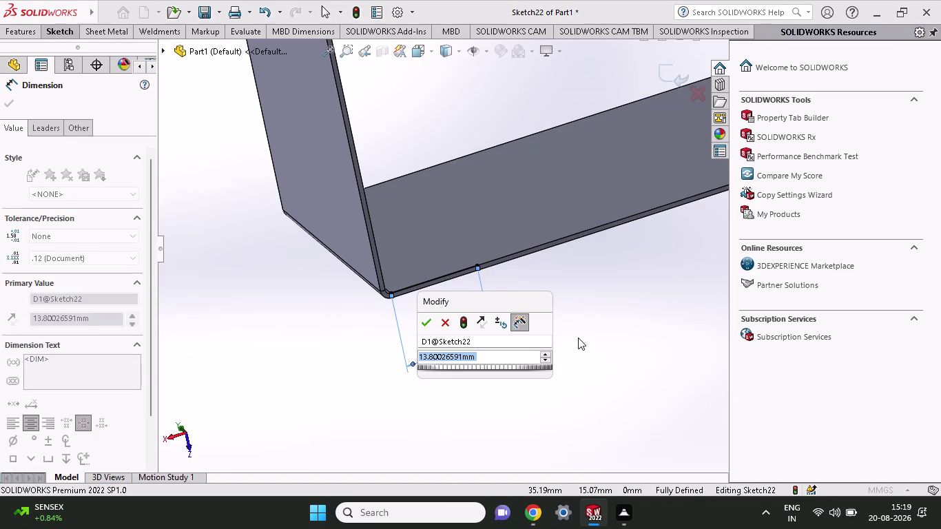
text(25)
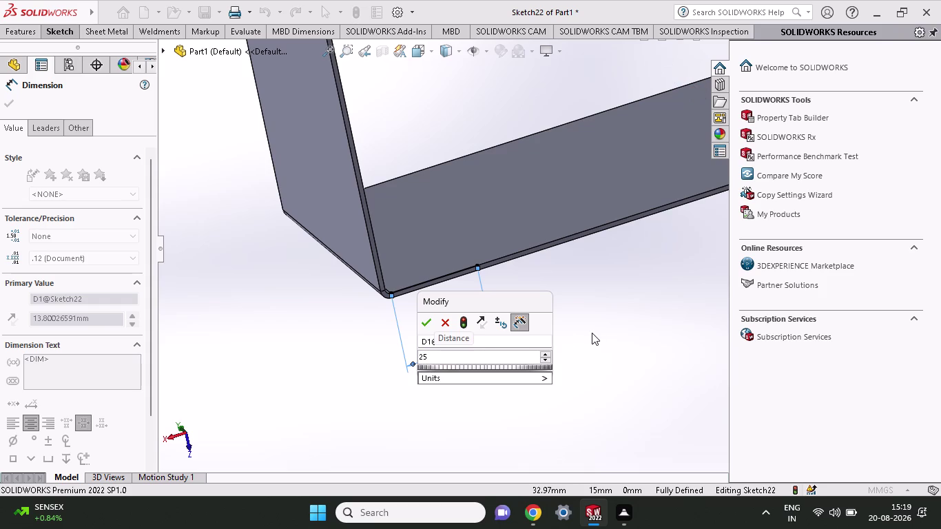
text(.33)
key(Return)
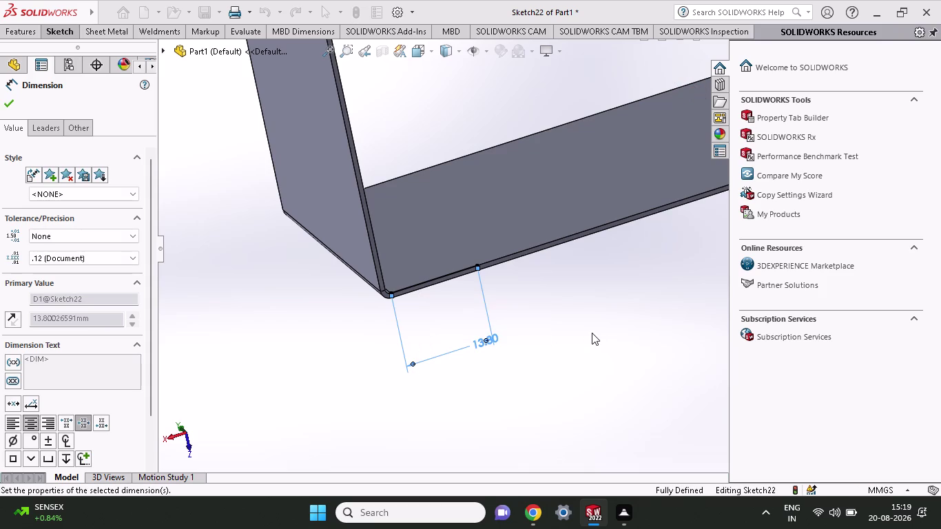
click(0, 107)
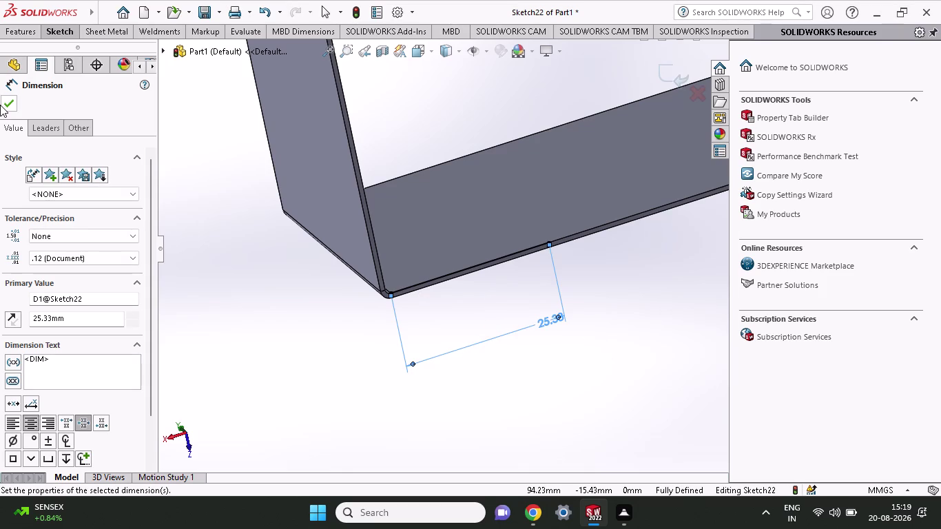
click(2, 106)
Try a sheet-metal tab from the sketch, then cancel the preview.
click(81, 31)
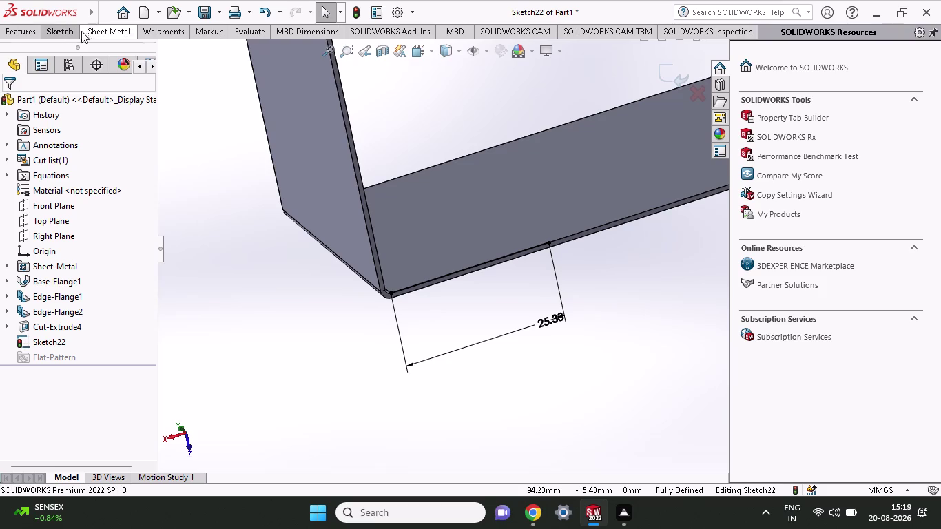
click(18, 54)
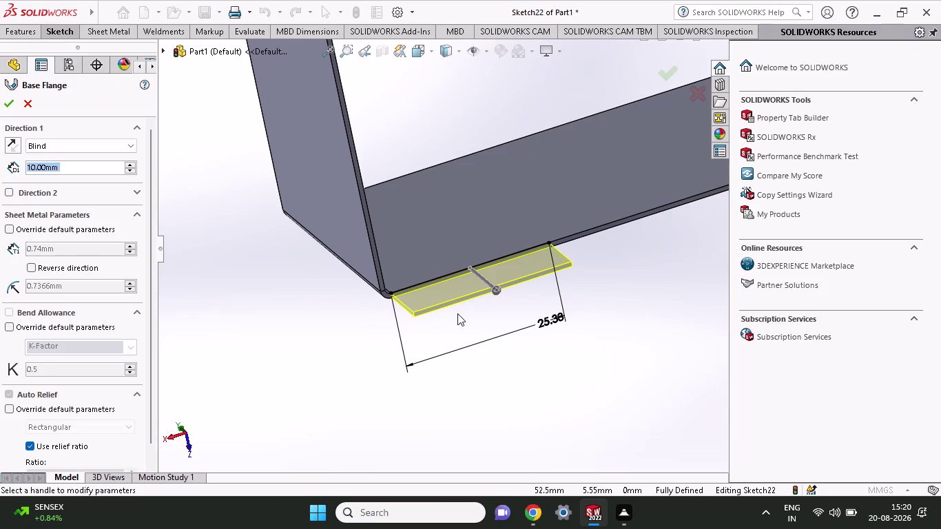
key(Escape)
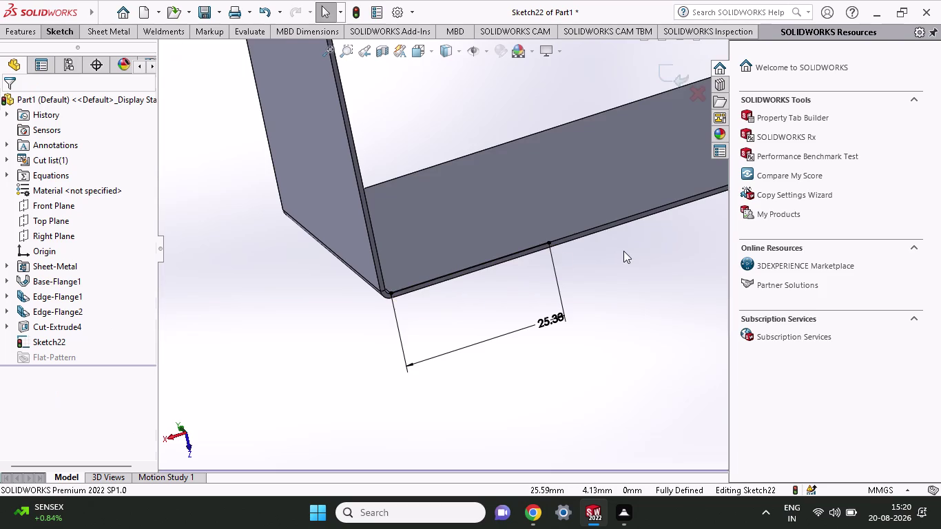
Draw a second line along the bottom edge from the dimensioned point.
scroll(up, 3)
scroll(down, 3)
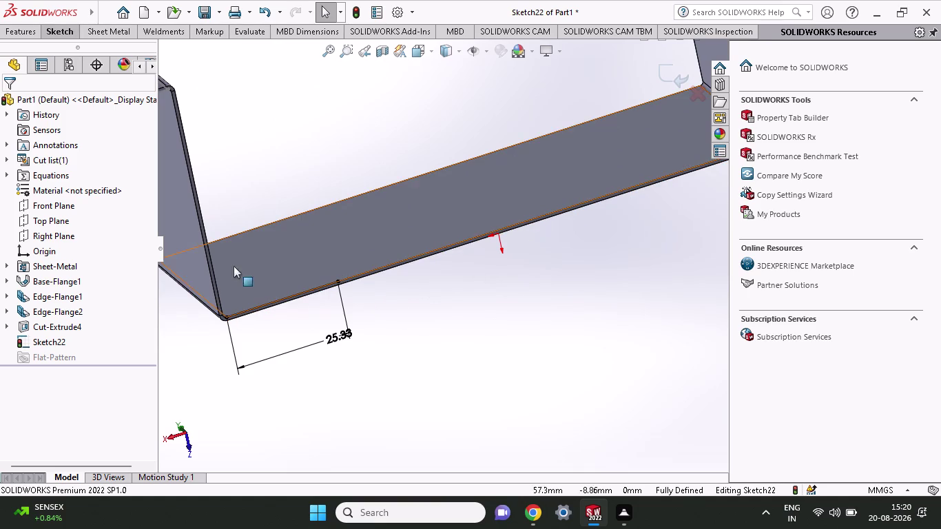
click(49, 32)
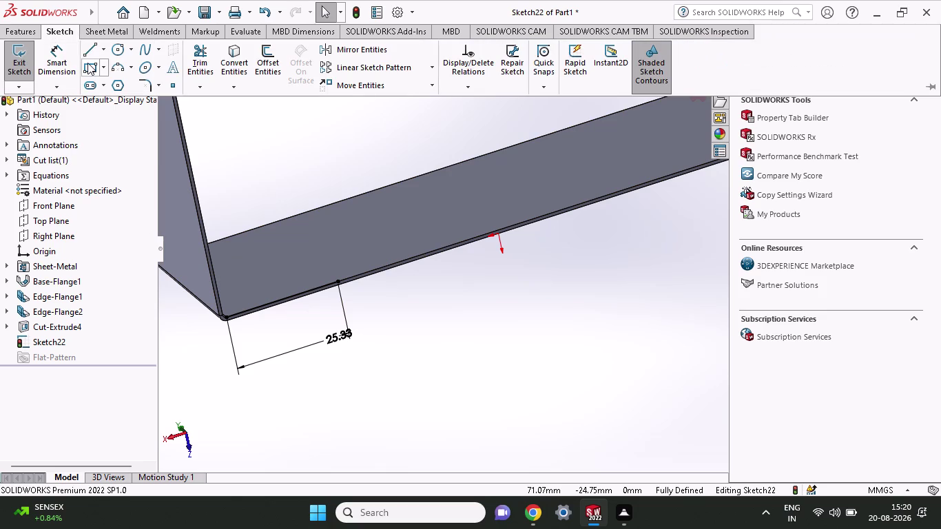
click(84, 55)
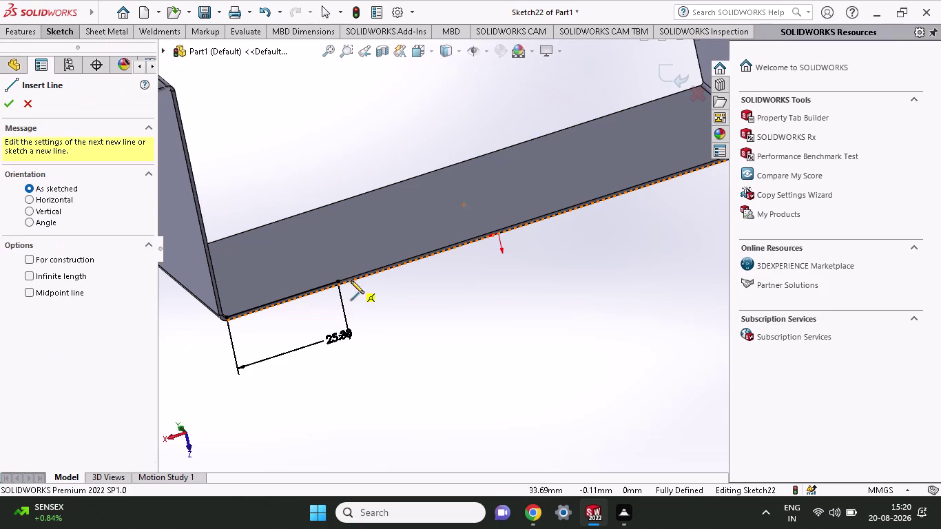
click(339, 280)
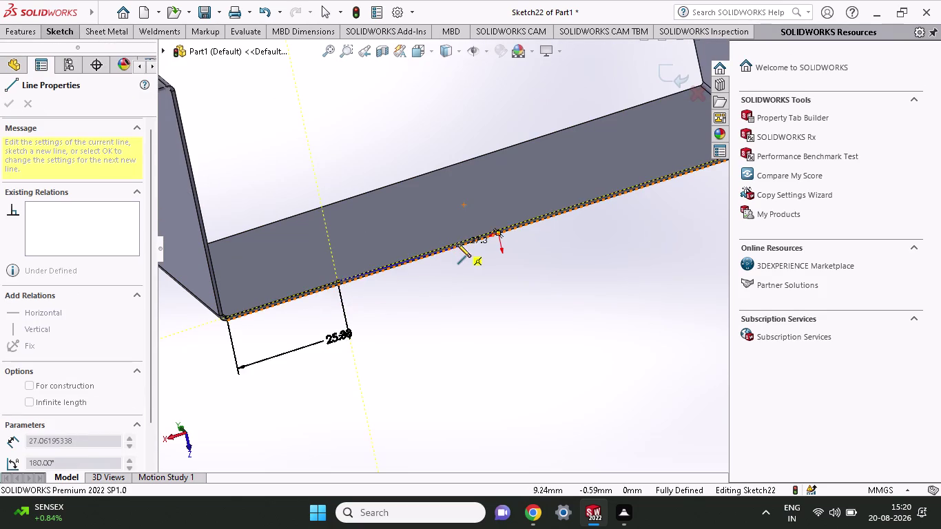
click(457, 244)
right_click(370, 175)
click(389, 189)
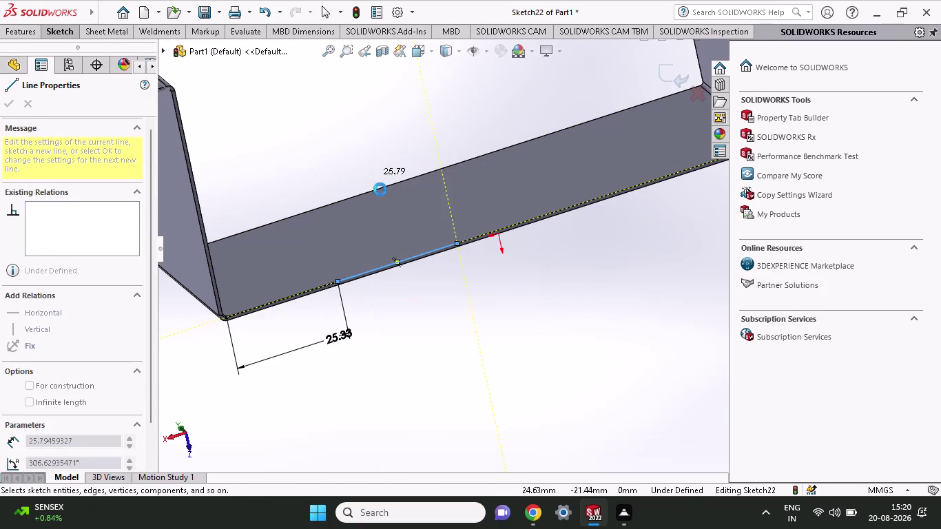
Dimension the second line's length at 25.33 mm.
click(56, 27)
click(57, 77)
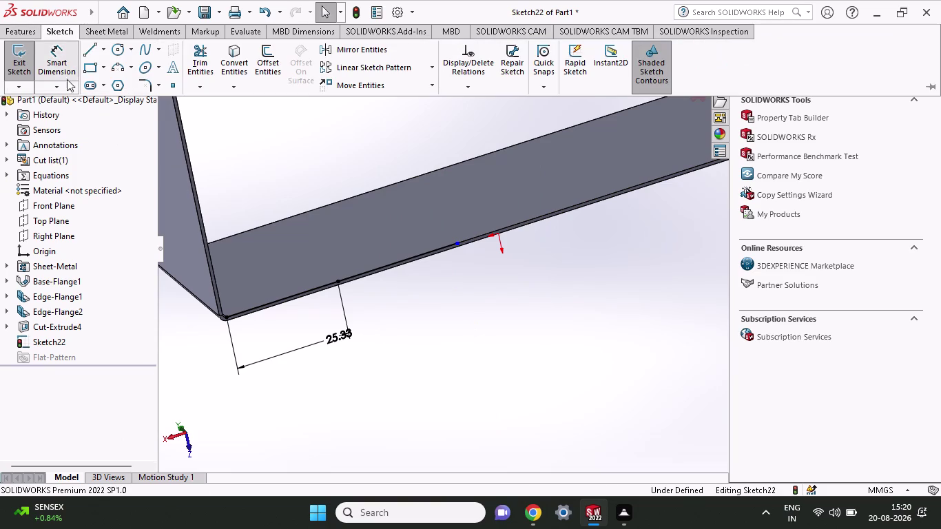
click(392, 268)
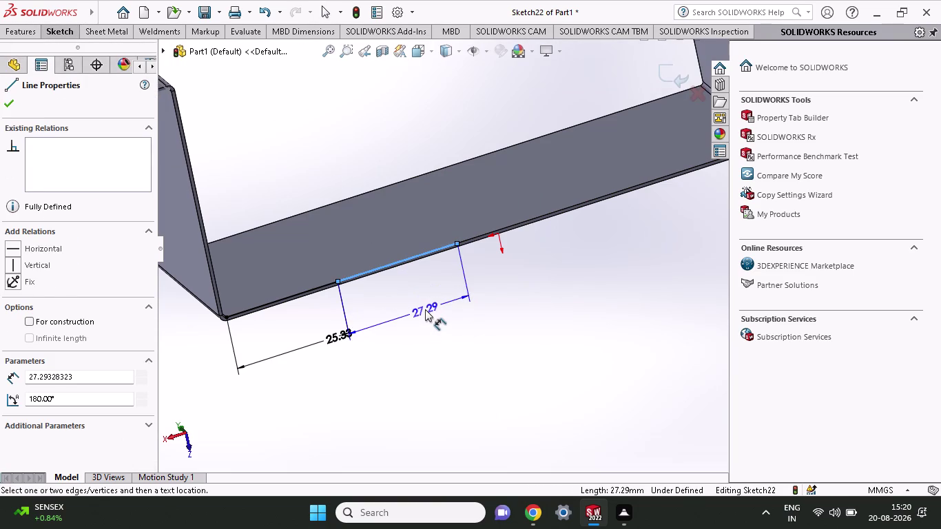
click(425, 309)
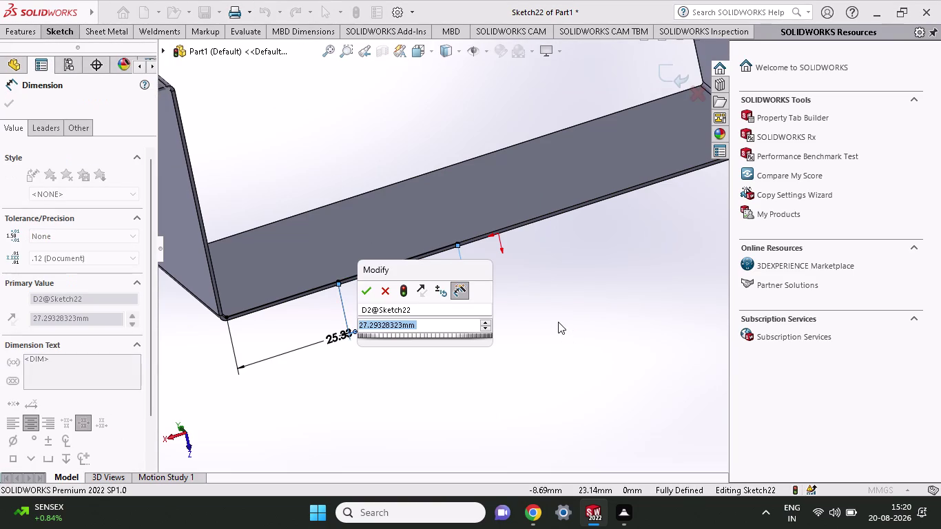
key(2)
key(5)
text(.3)
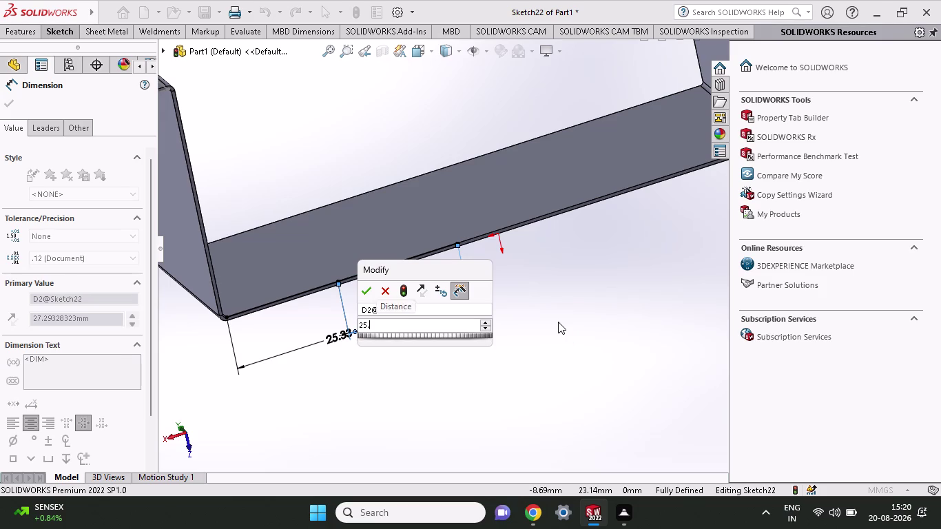
text(3)
key(Return)
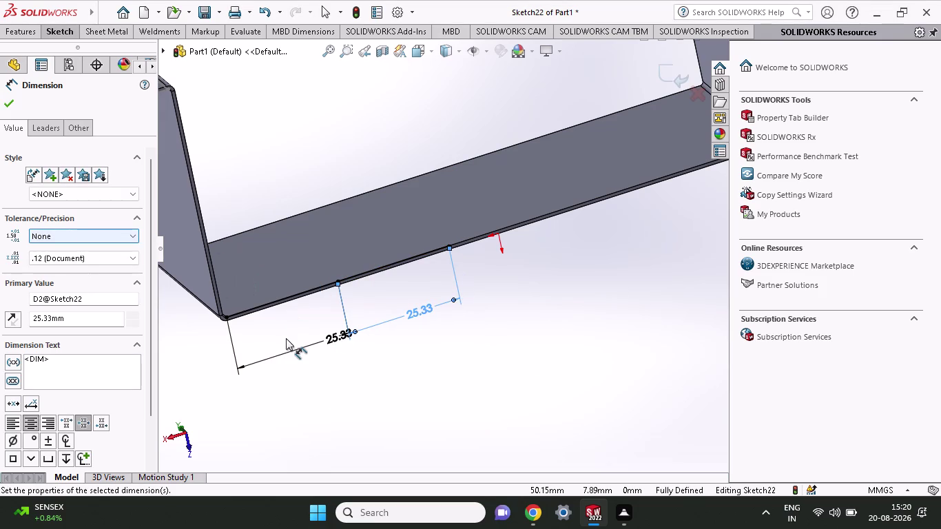
key(Escape)
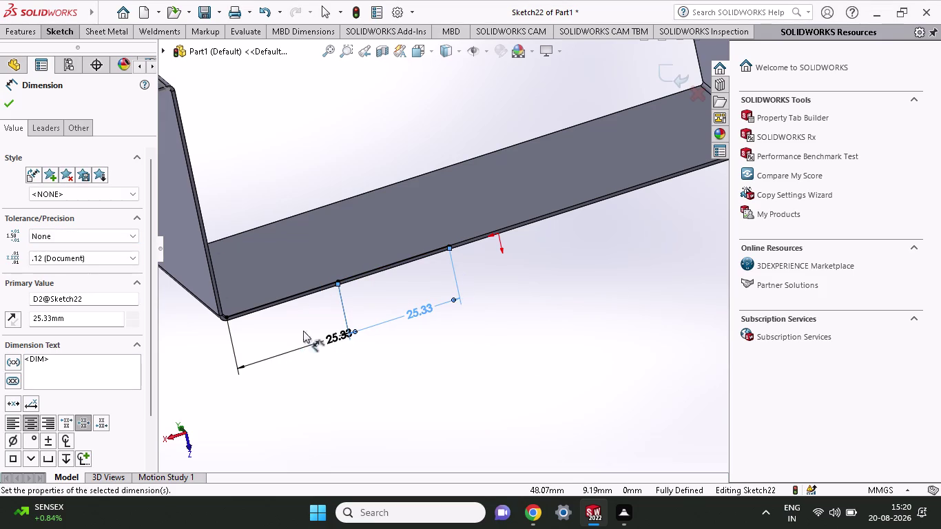
key(Escape)
key(Escape)
Delete the original corner line and its dimension.
click(298, 298)
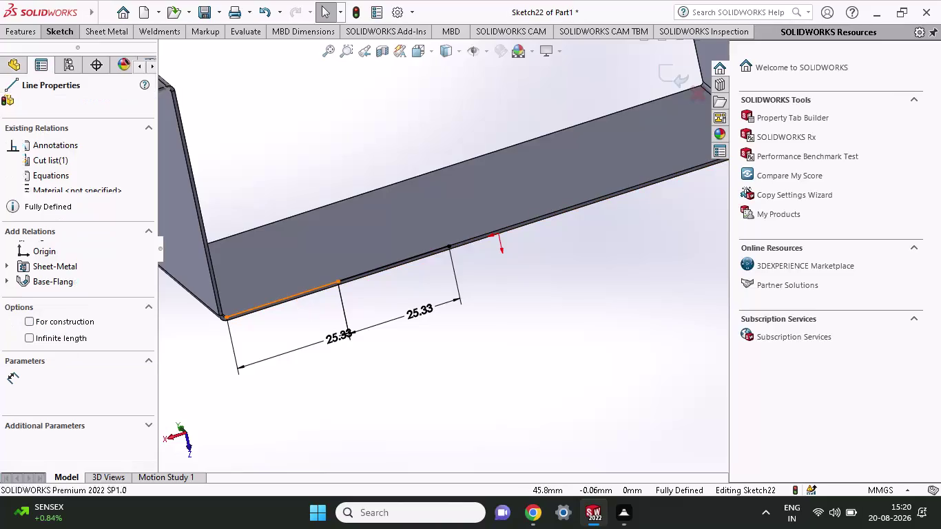
key(Delete)
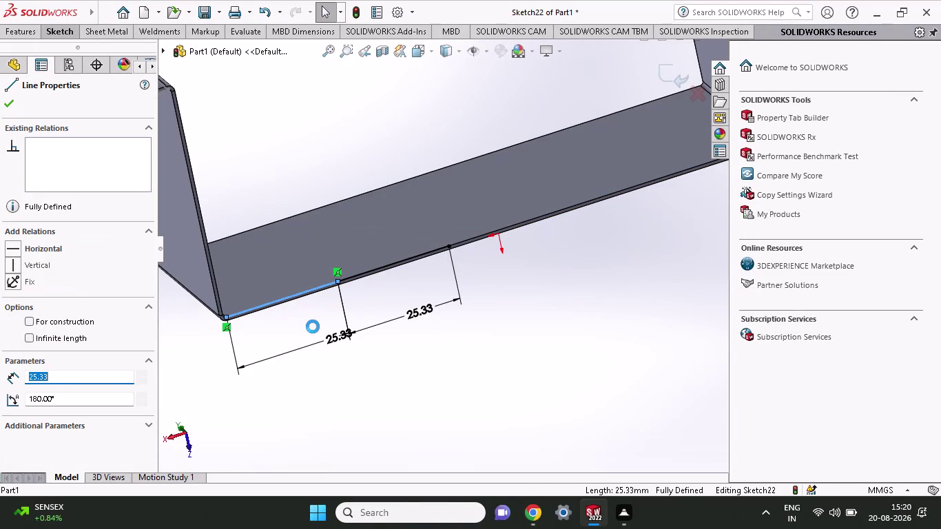
click(589, 280)
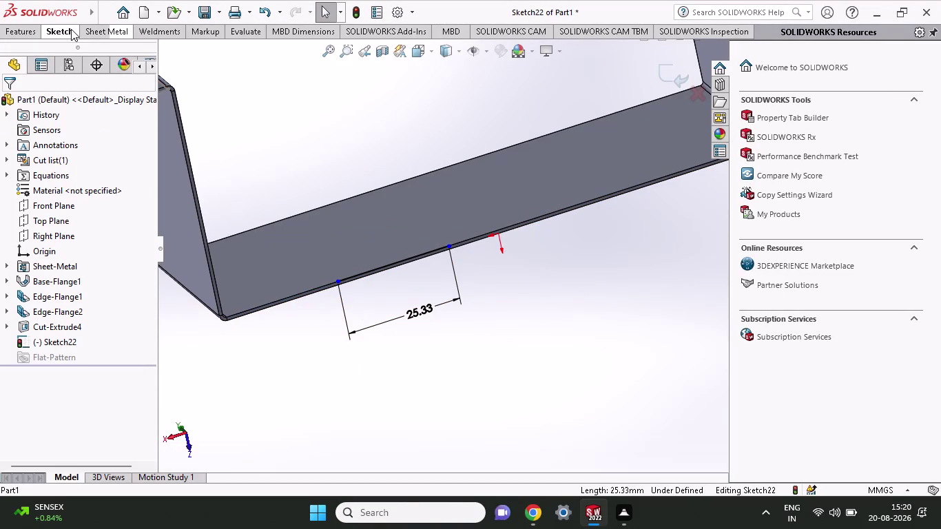
click(97, 33)
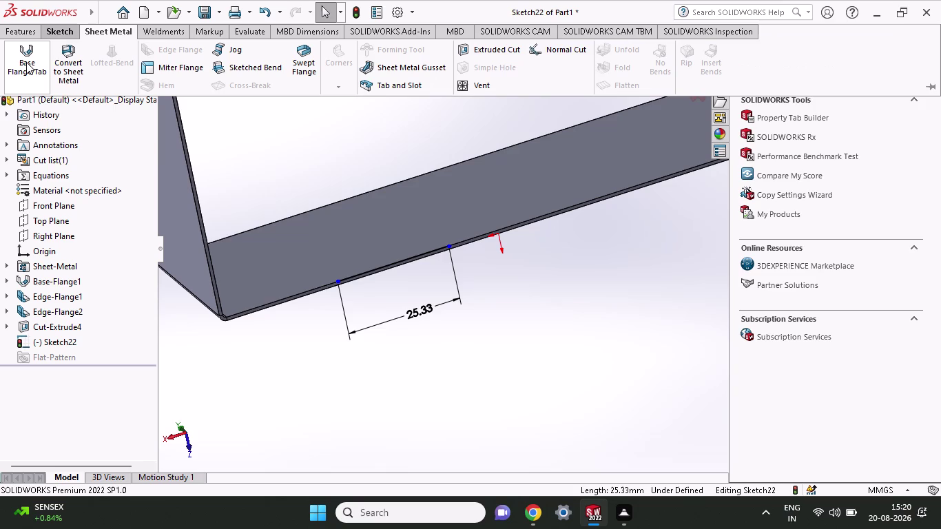
Create Base-Flange3, a tab built from the 25.33 mm line, with depth 16.
click(26, 62)
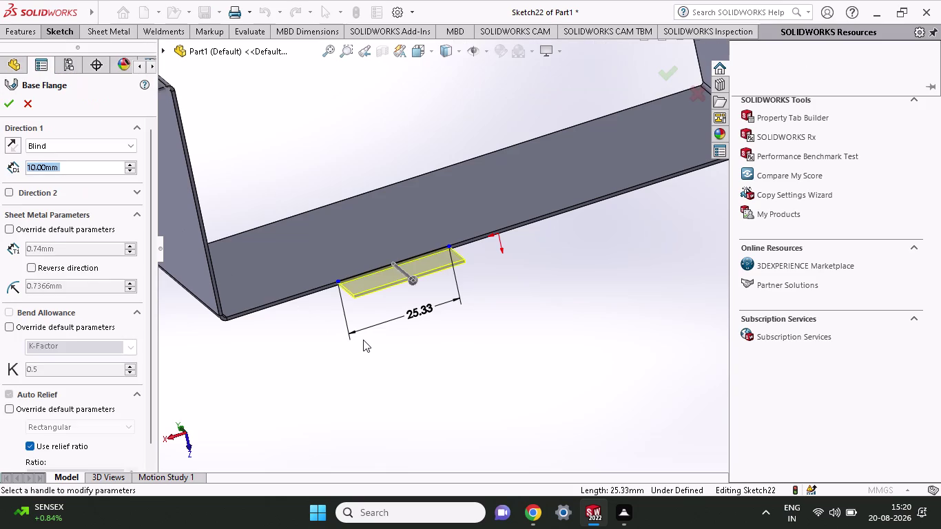
middle_drag(363, 339, 358, 369)
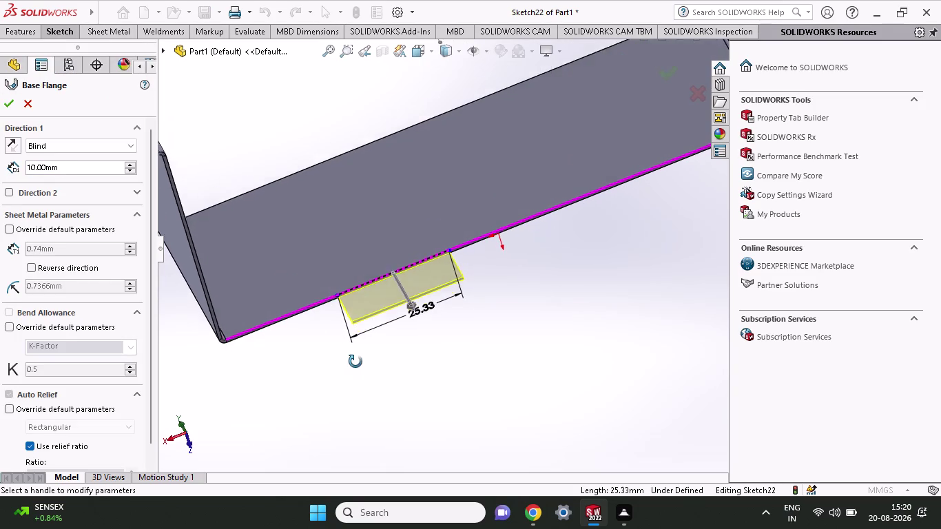
middle_drag(358, 369, 353, 356)
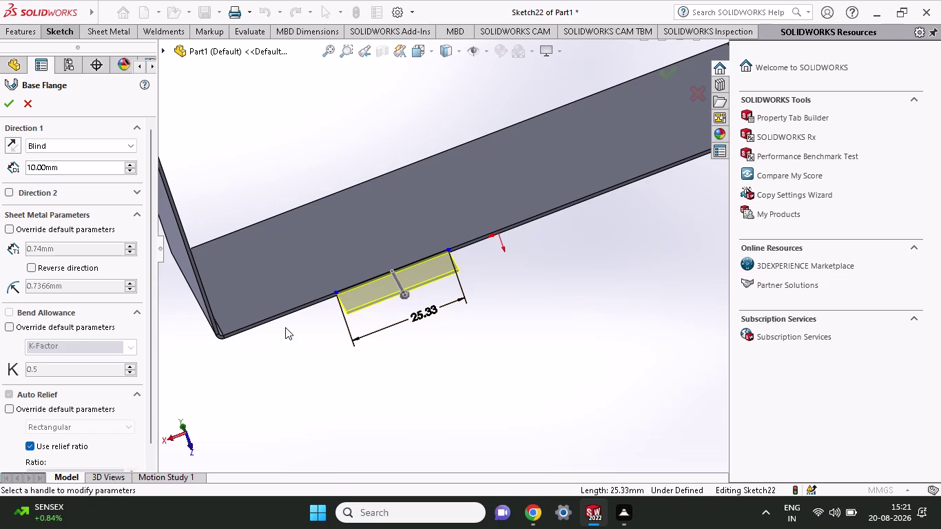
scroll(down, 3)
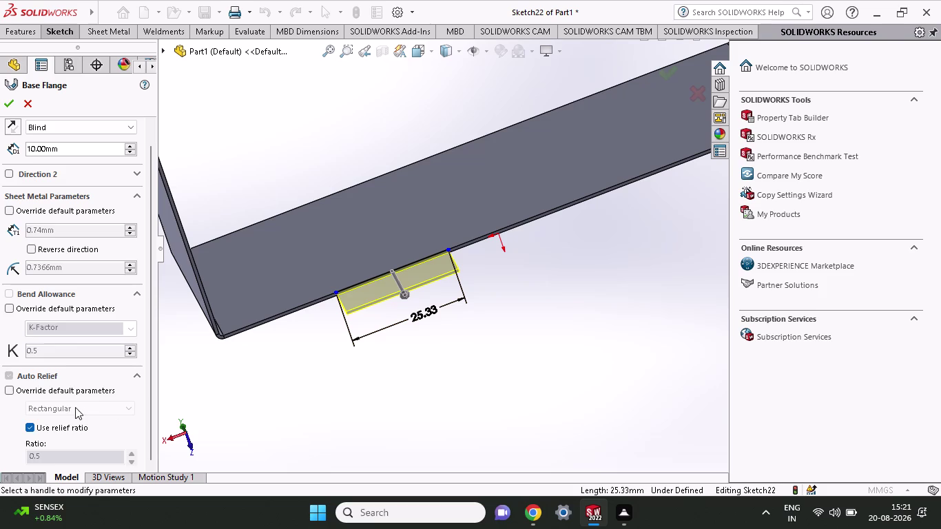
scroll(up, 3)
drag(61, 162, 2, 181)
text(1)
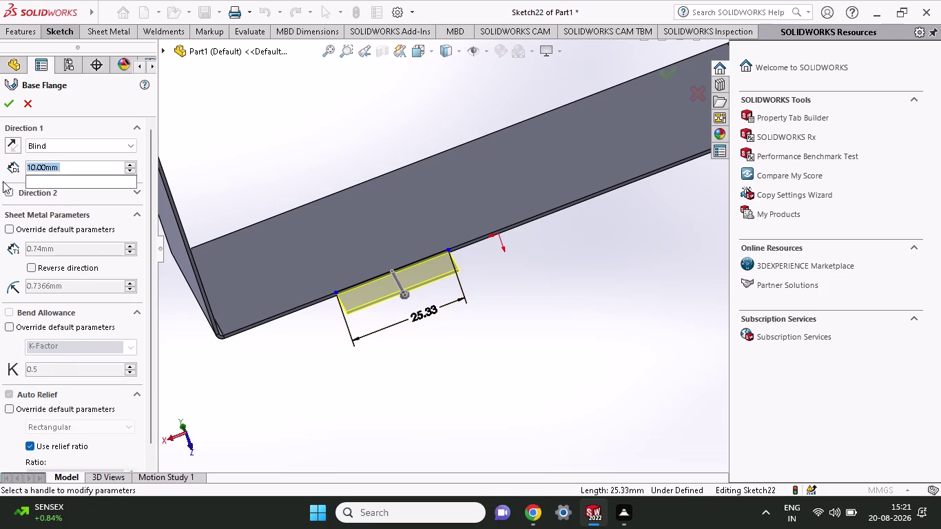
text(6)
click(244, 375)
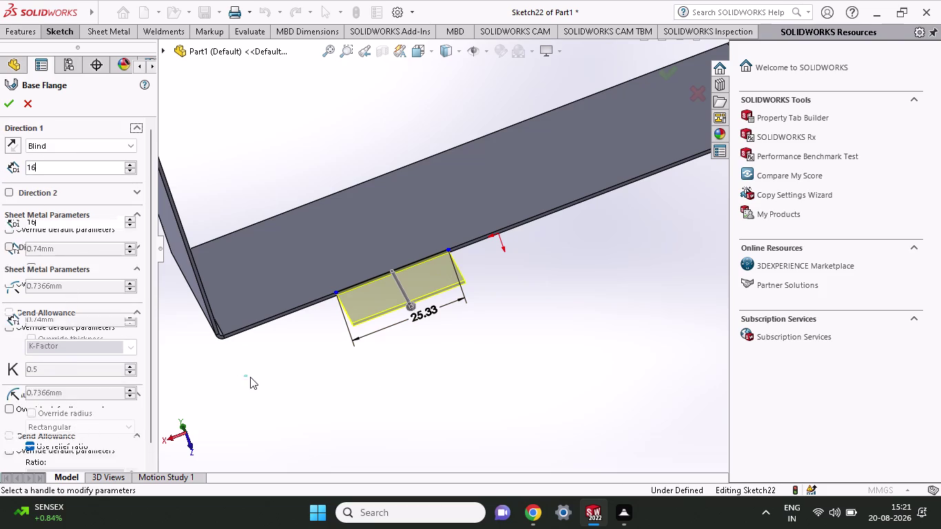
click(5, 109)
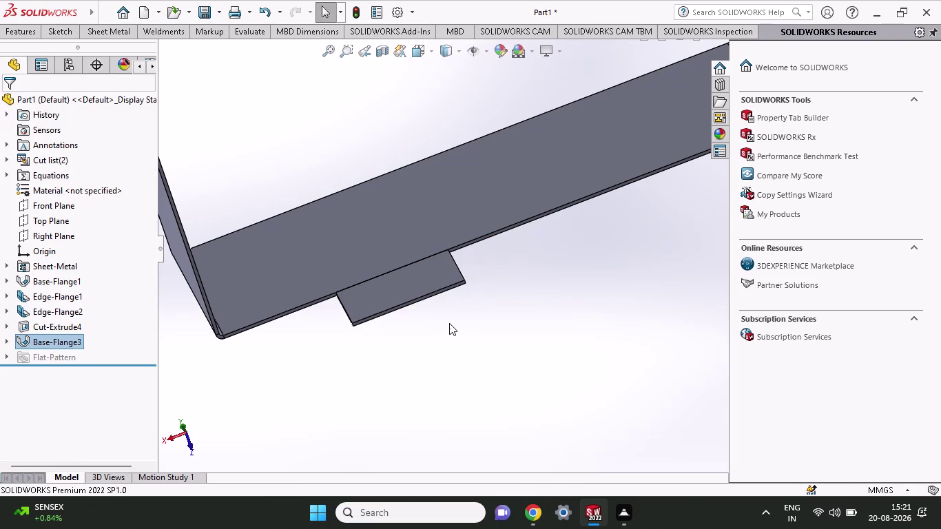
Open and close the View menu, then show the Sheet Metal commands.
click(89, 30)
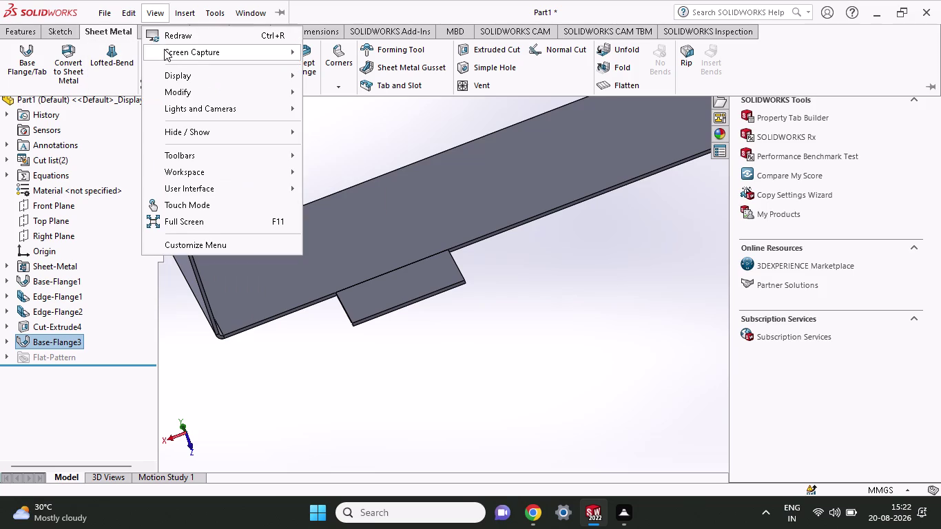
click(219, 392)
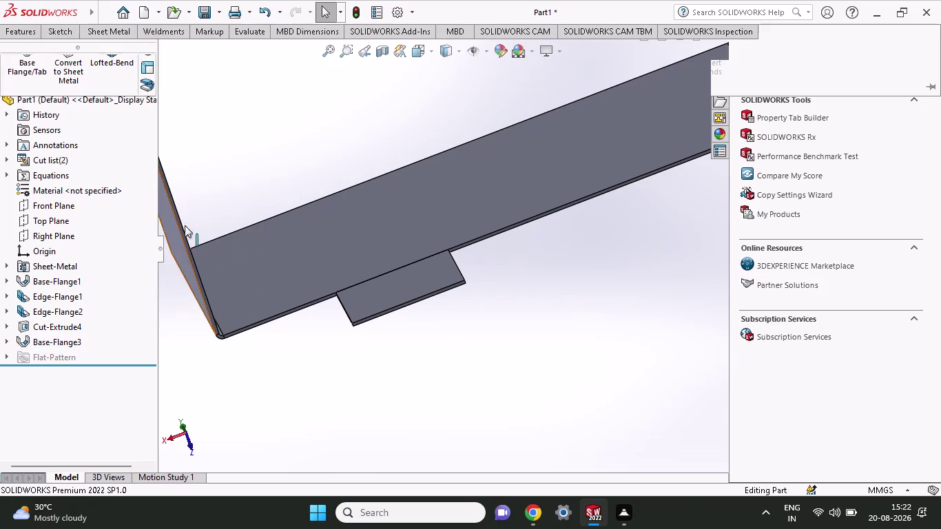
click(100, 31)
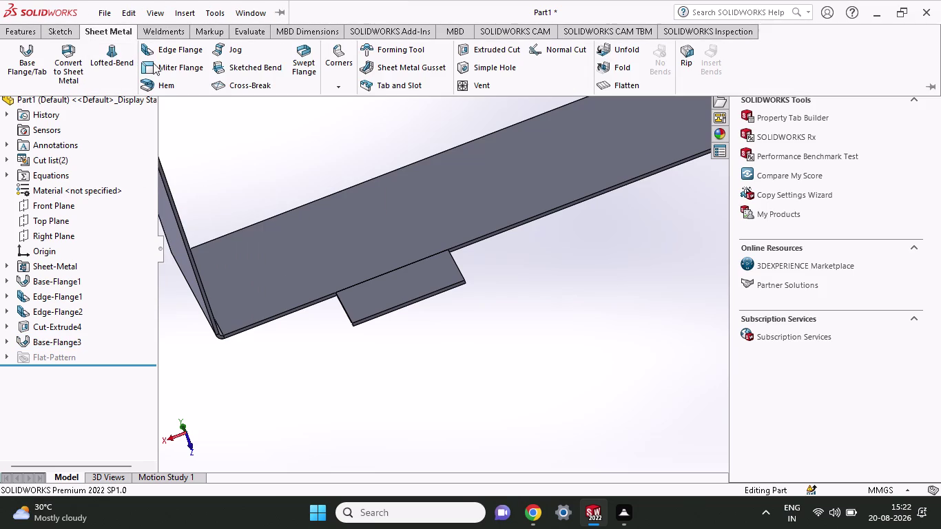
Add Edge-Flange5 on the tab's outer edge with a 71.66 mm Blind length.
click(155, 45)
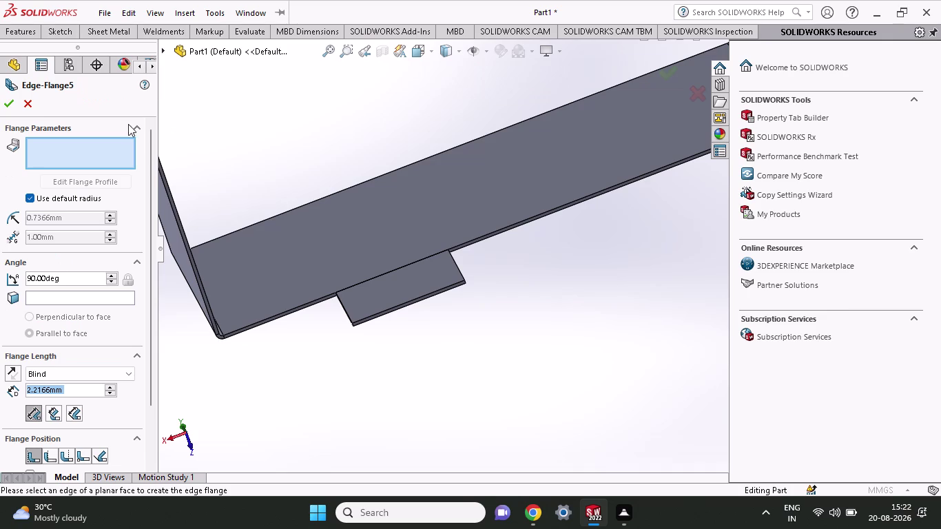
click(367, 320)
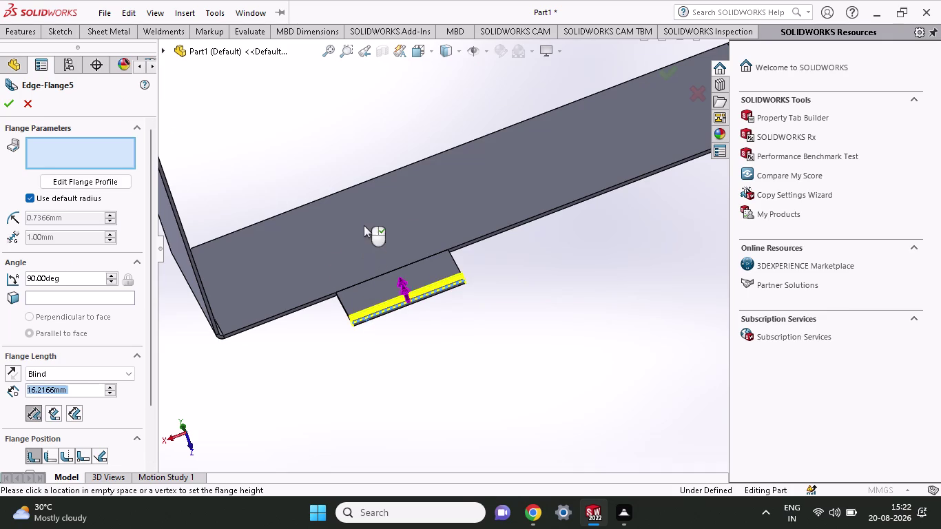
middle_drag(350, 164, 393, 201)
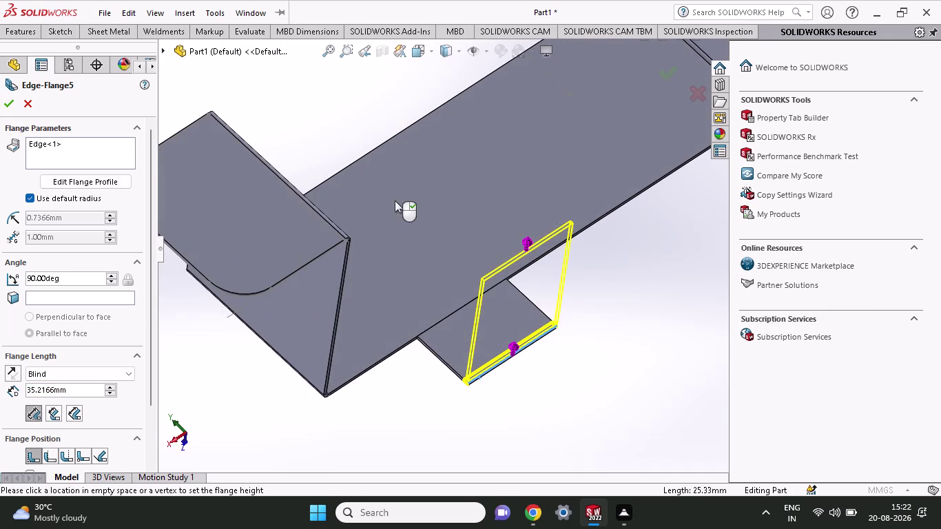
click(402, 176)
drag(68, 386, 0, 386)
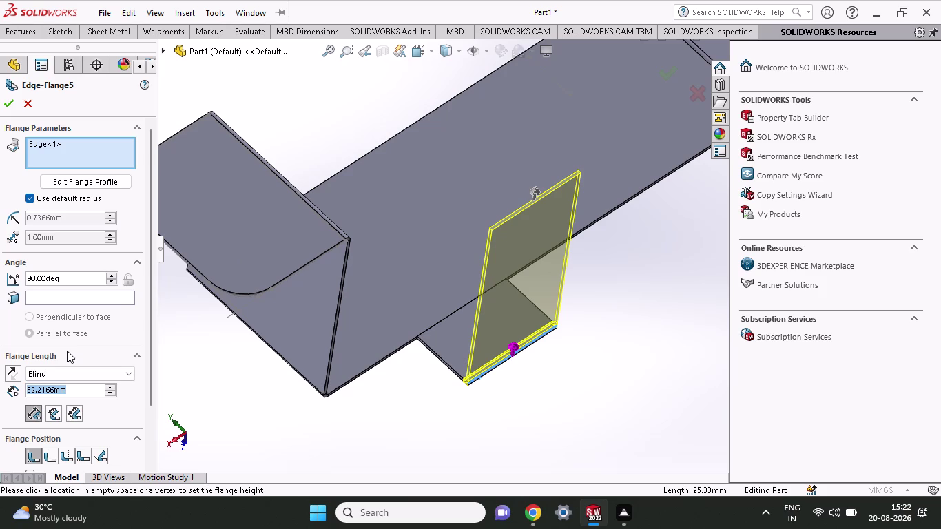
text(71.)
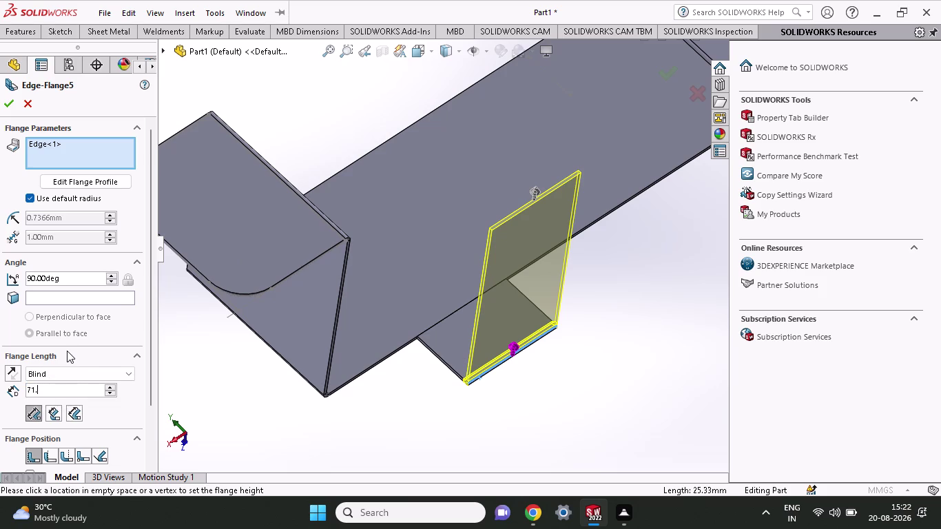
text(66)
key(Return)
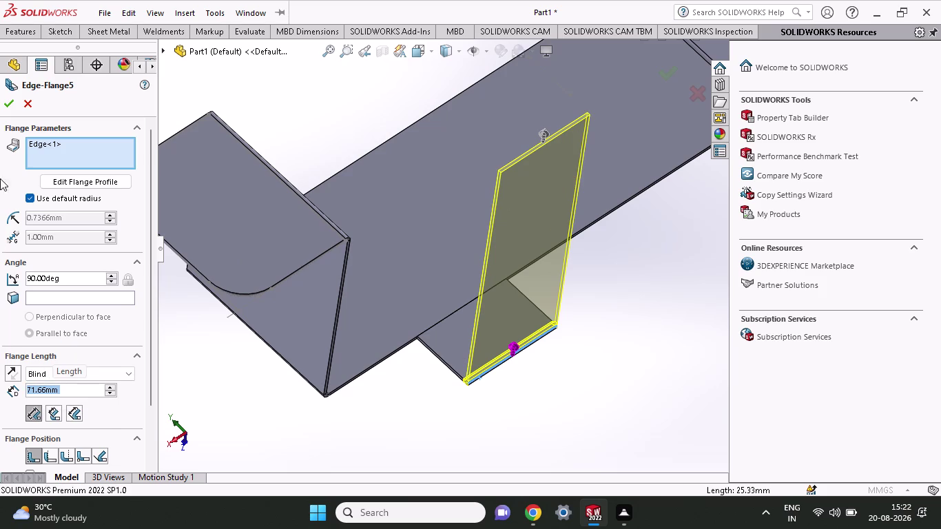
click(7, 105)
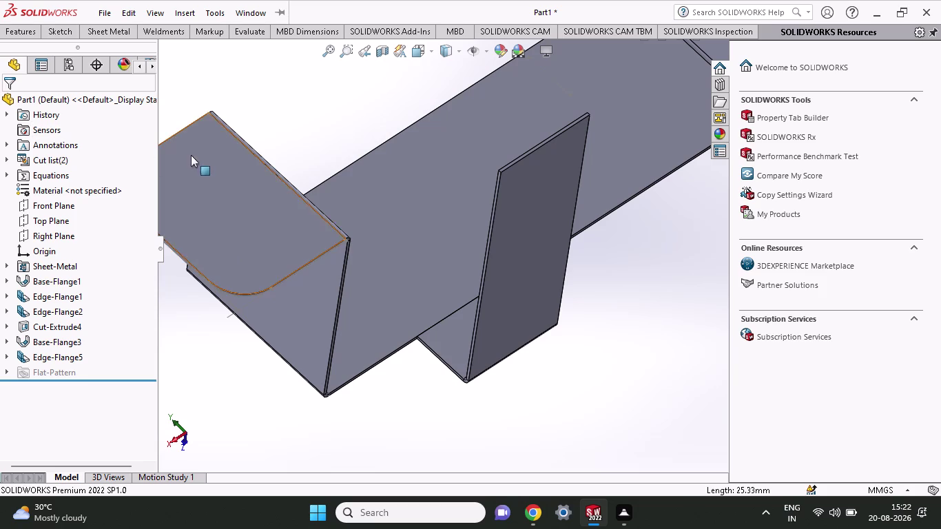
Open Edge-Flange5's profile sketch, back out, and undo the flange, leaving Base-Flange3 last.
scroll(up, 3)
scroll(down, 3)
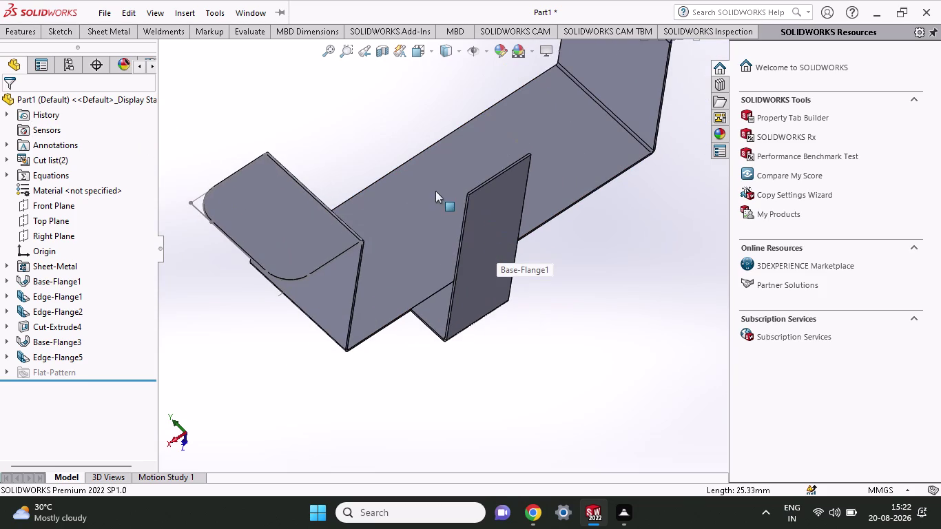
right_click(64, 362)
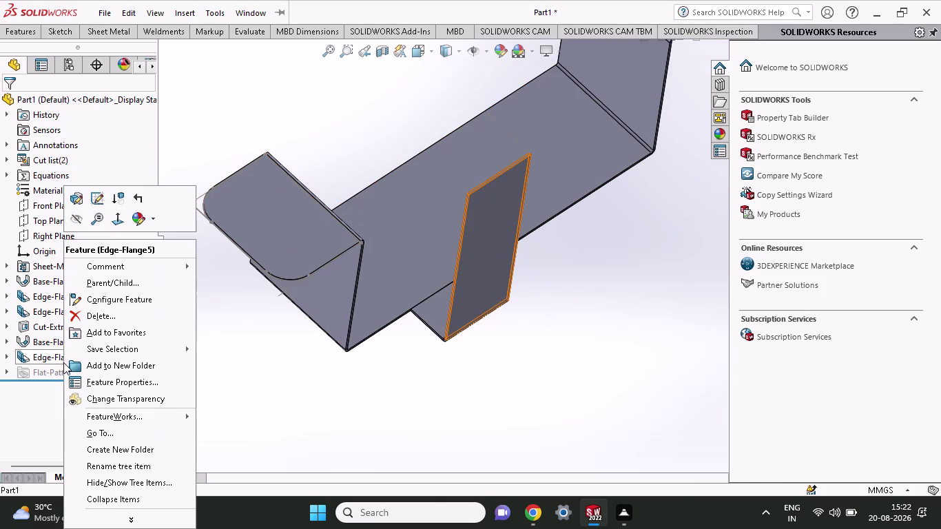
click(92, 201)
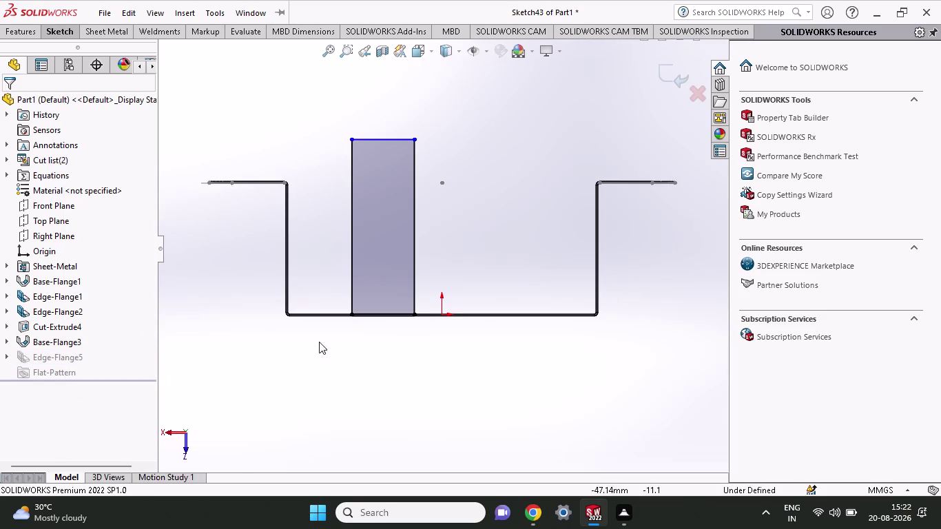
key(ctrl+z)
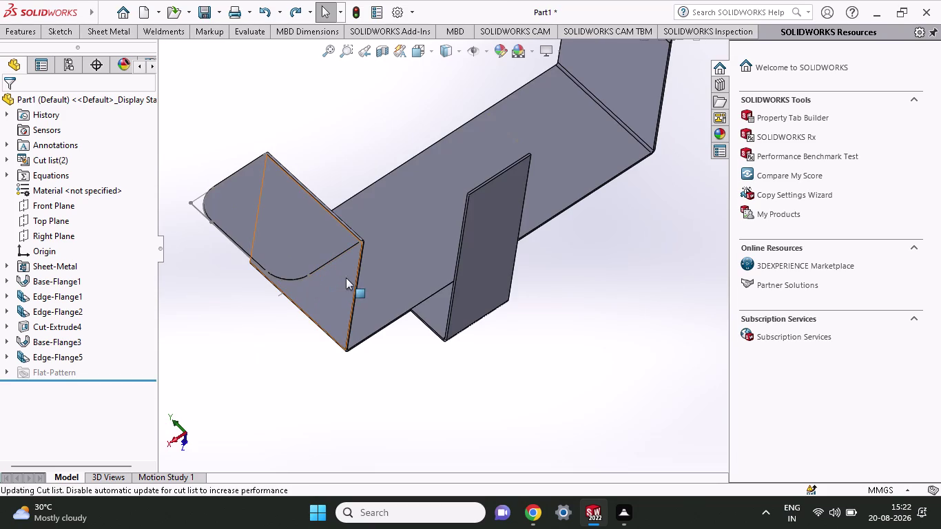
key(ctrl+z)
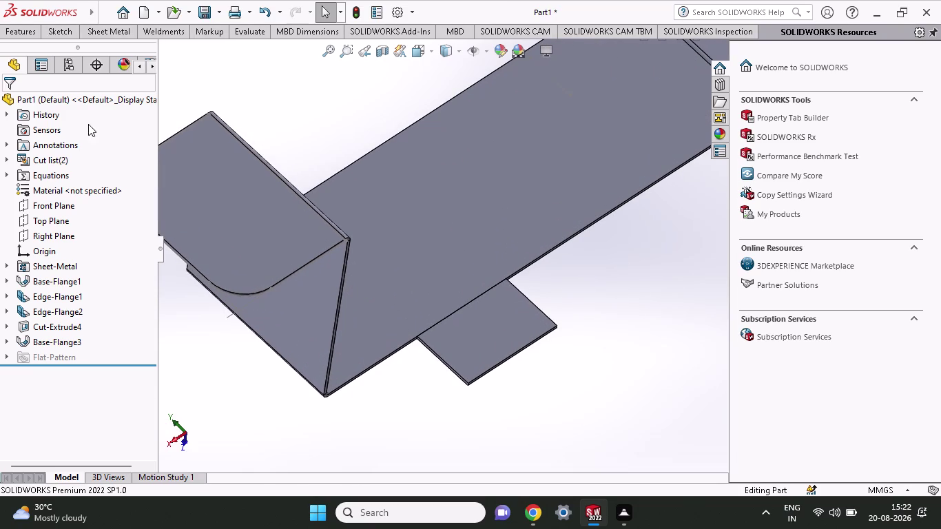
click(102, 34)
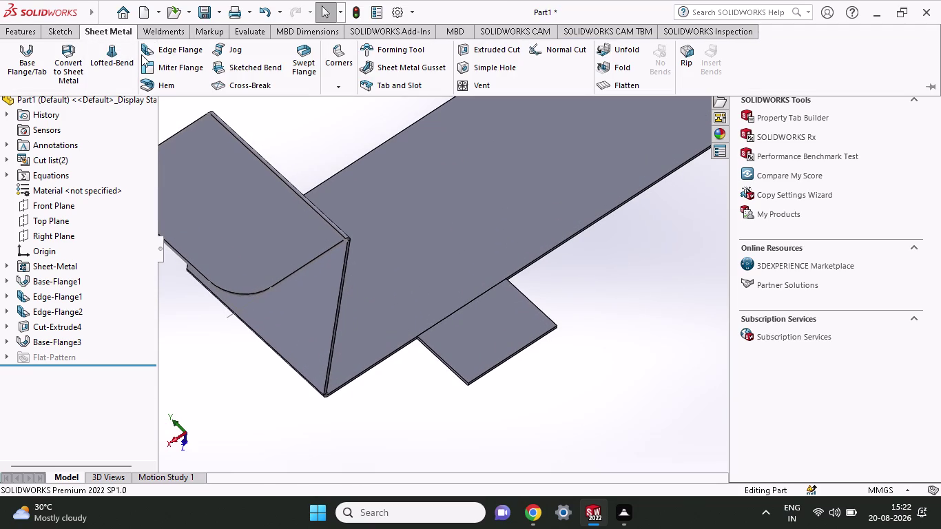
Add Edge-Flange6 on the tab's outer edge with a 68 mm Blind length.
click(141, 55)
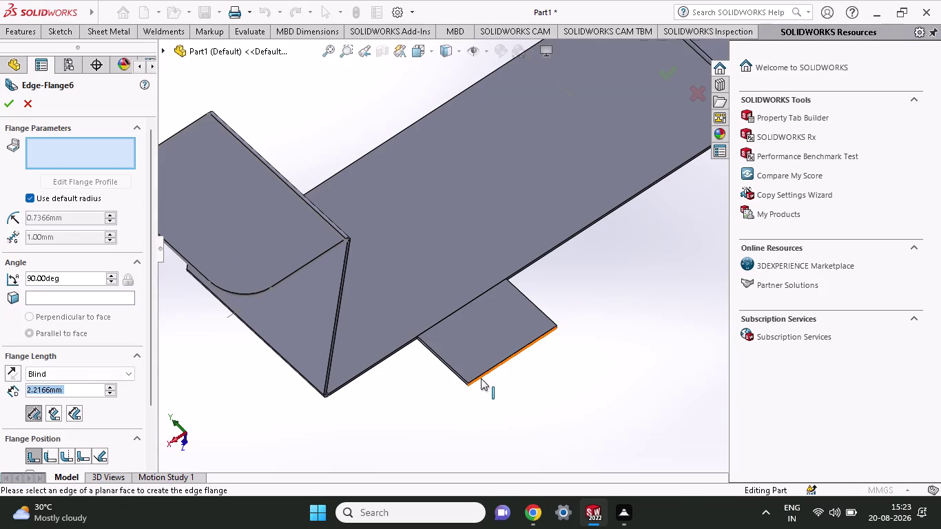
click(480, 375)
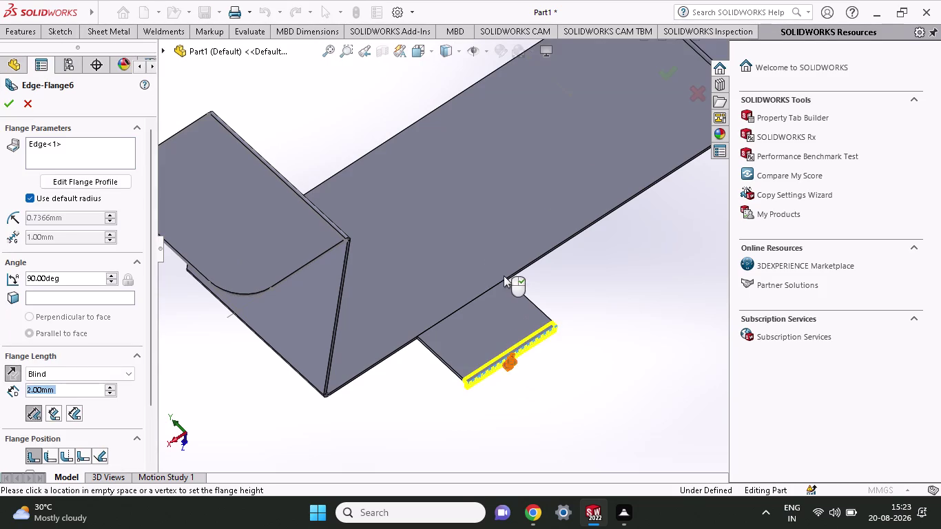
click(484, 210)
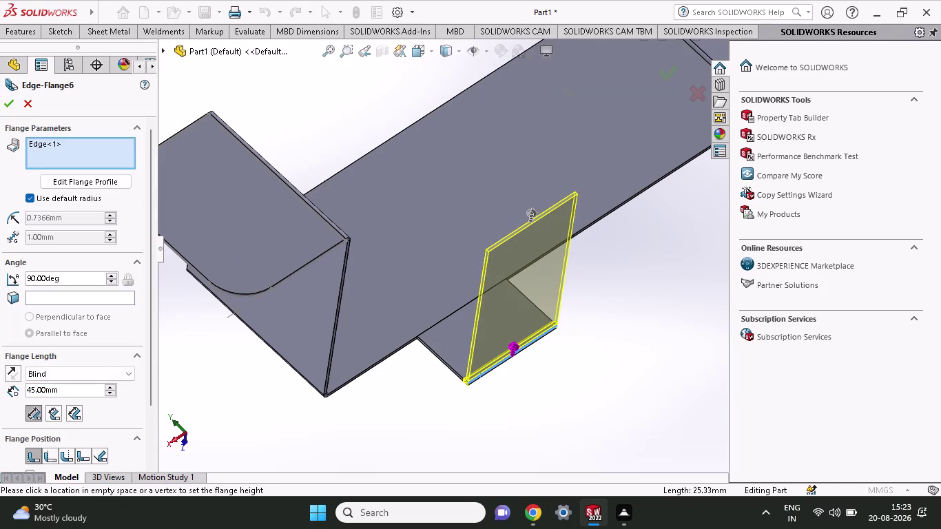
drag(88, 386, 0, 398)
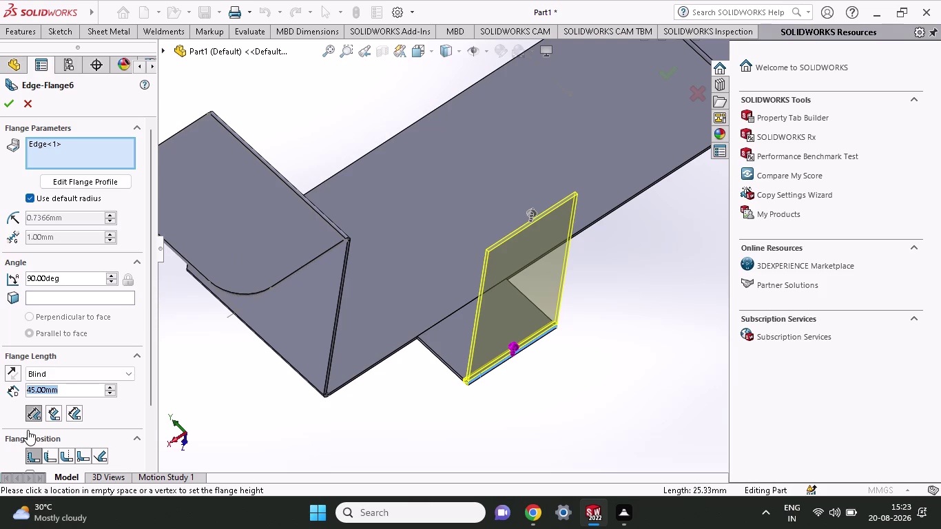
key(6)
key(8)
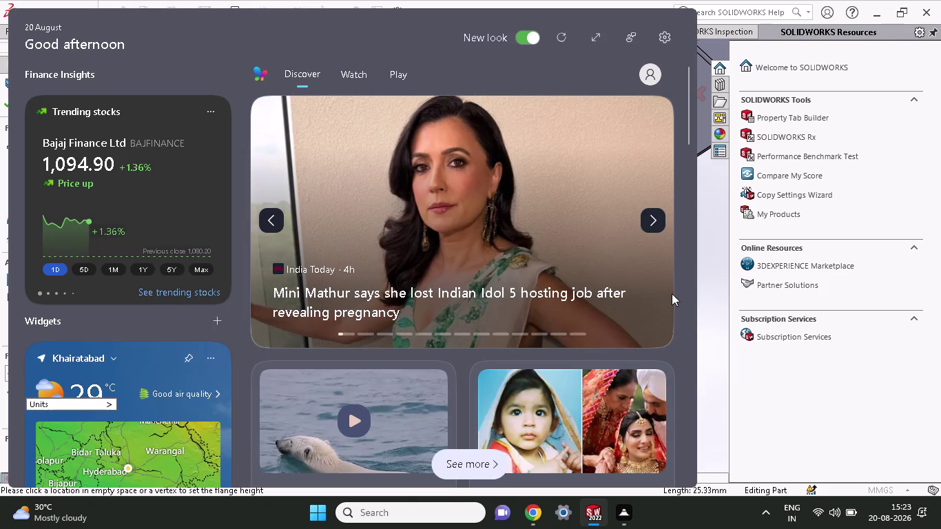
click(778, 395)
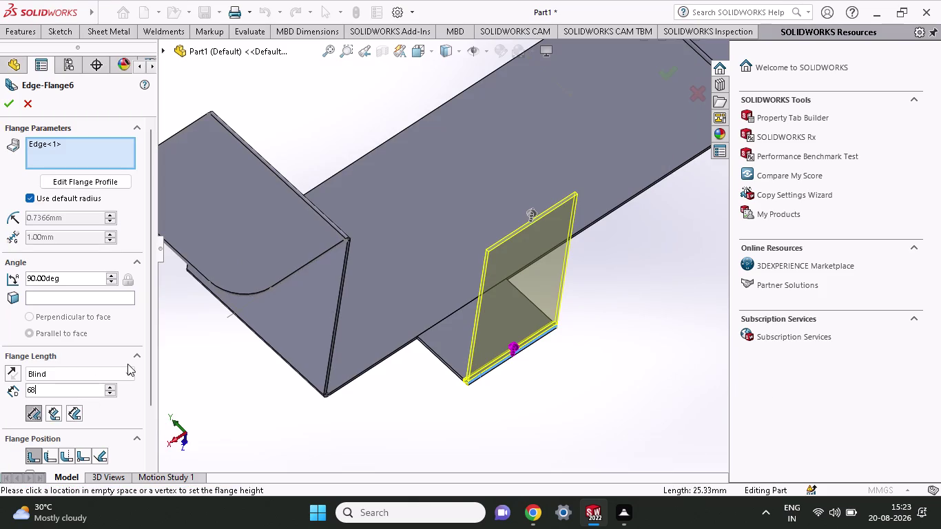
key(Return)
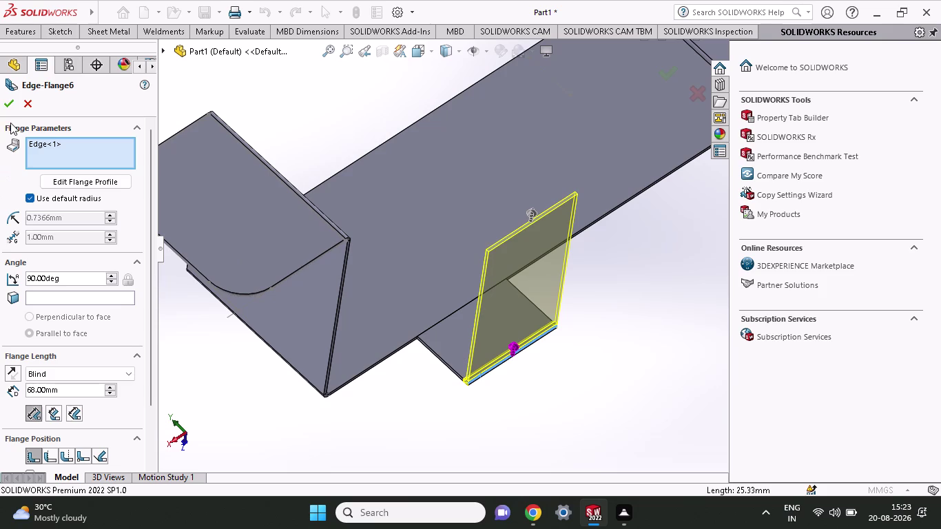
click(10, 100)
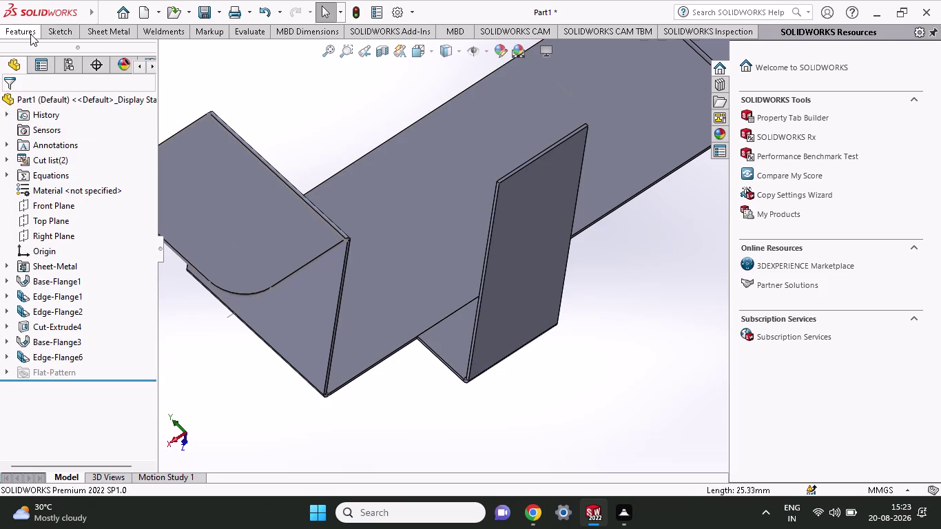
click(46, 26)
Fold Edge-Flange7, 40 mm long, back over the bracket from the 68 mm wall's top edge.
click(101, 30)
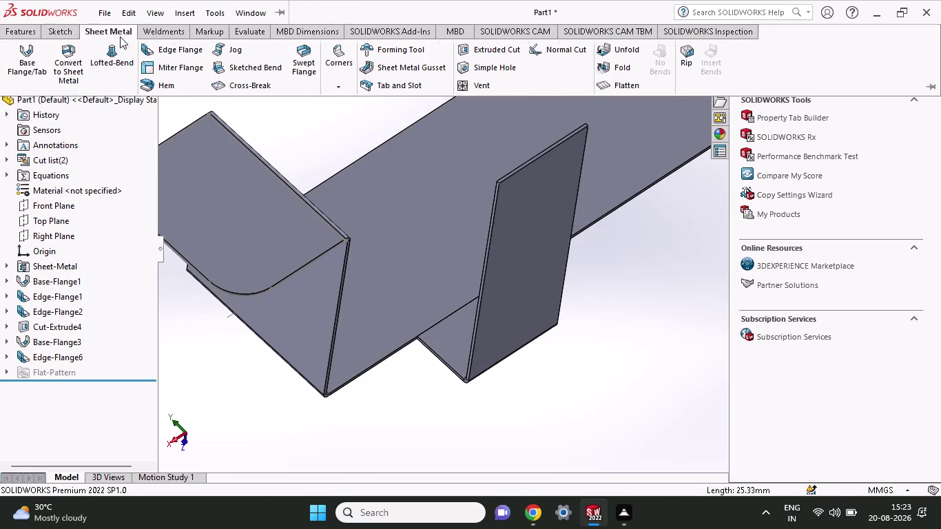
click(144, 46)
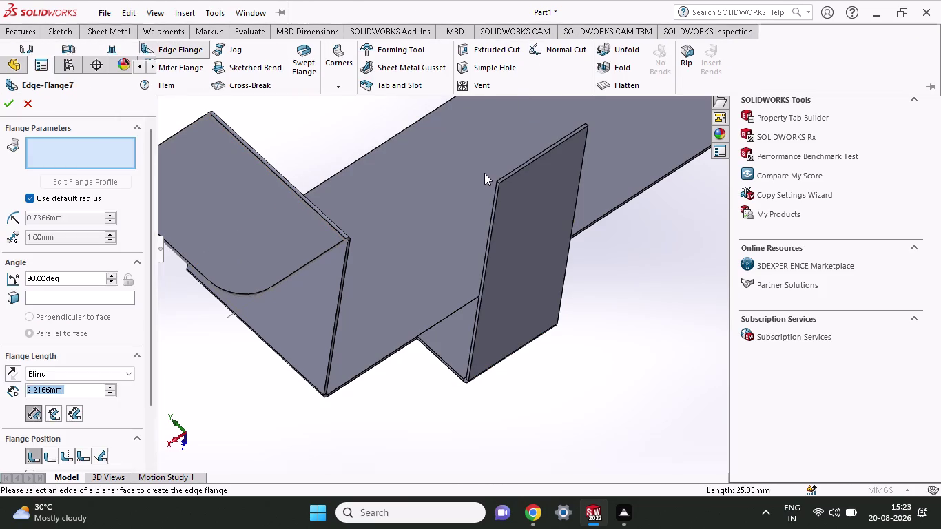
click(540, 154)
drag(528, 139, 478, 133)
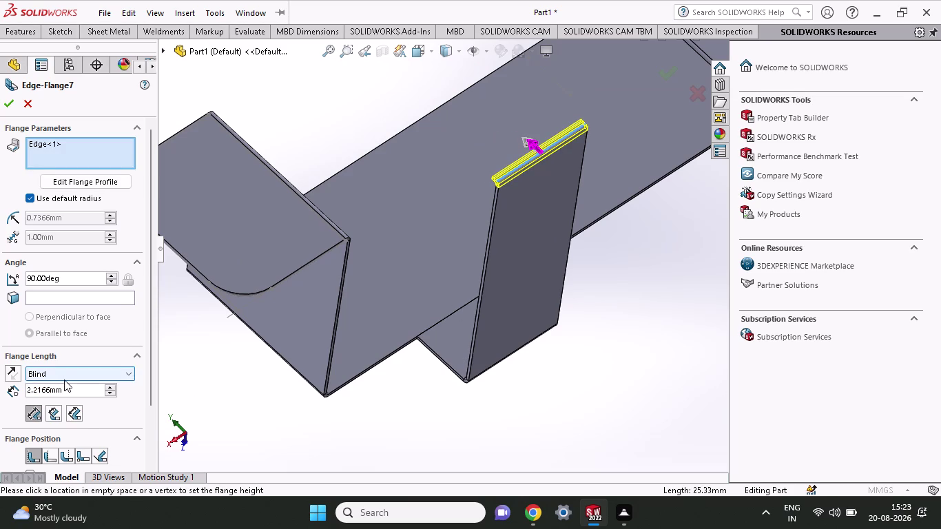
drag(68, 383, 0, 384)
drag(74, 387, 0, 398)
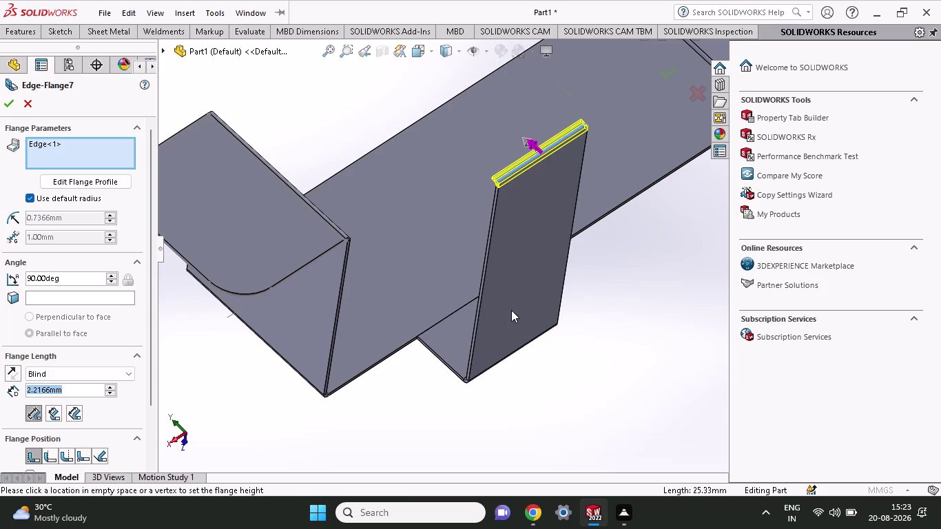
key(4)
key(0)
key(Return)
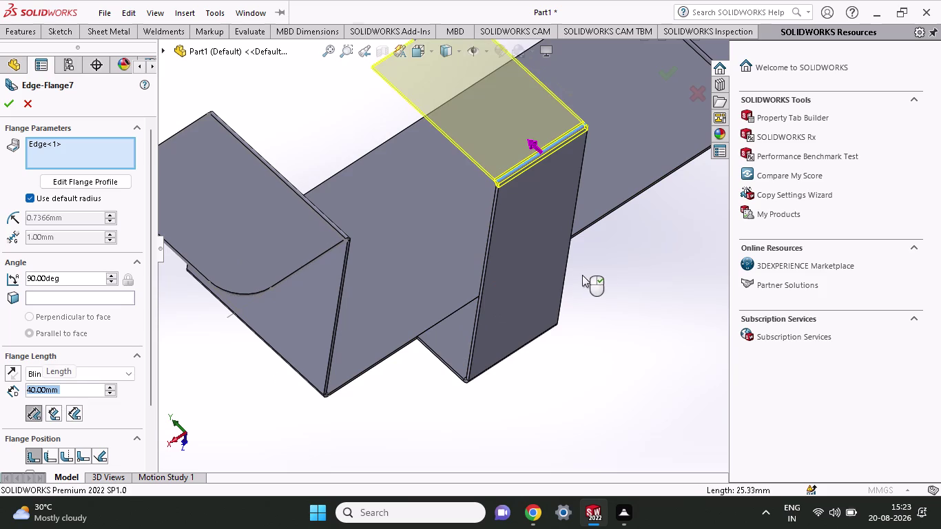
click(4, 106)
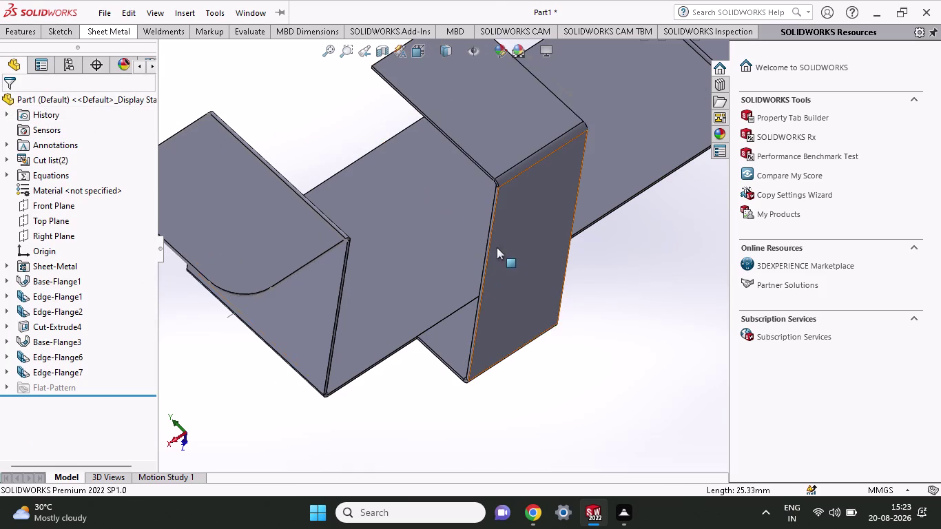
Zoom onto the rectangular tab and choose the Circle sketch tool.
scroll(up, 3)
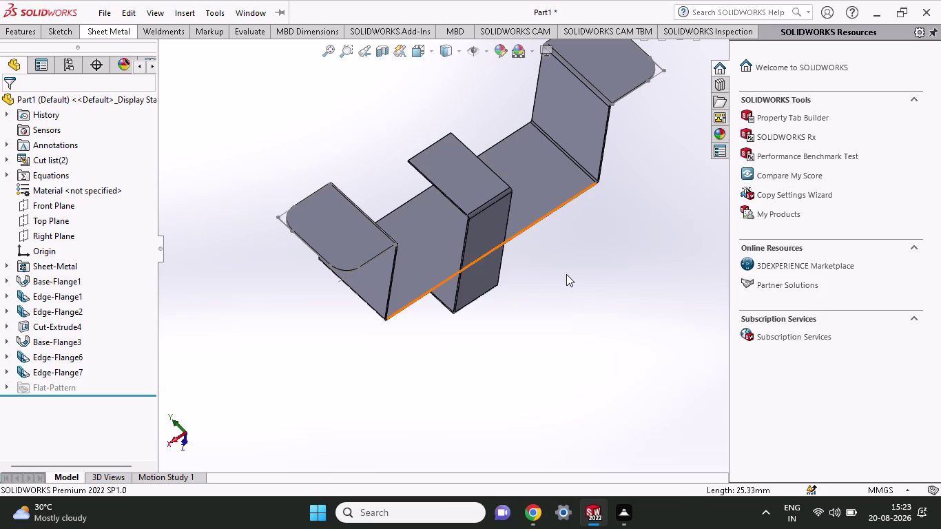
scroll(down, 3)
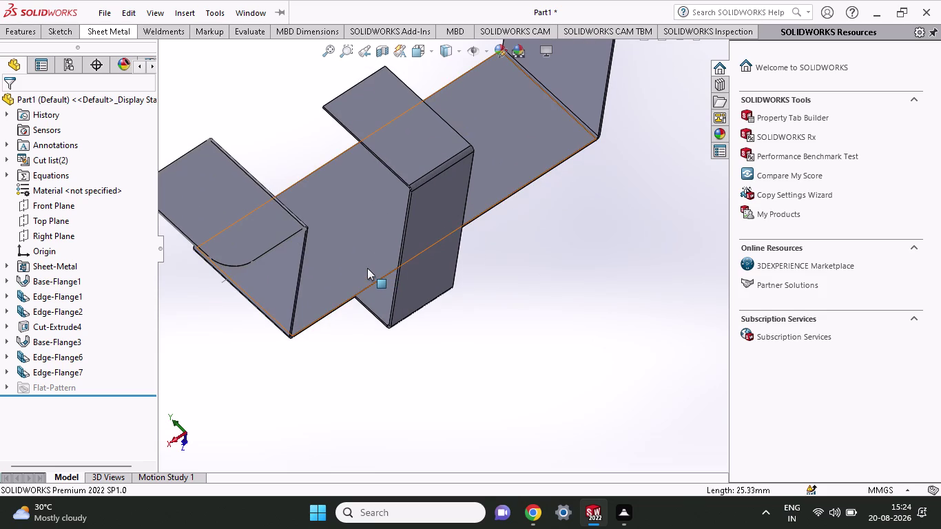
click(51, 28)
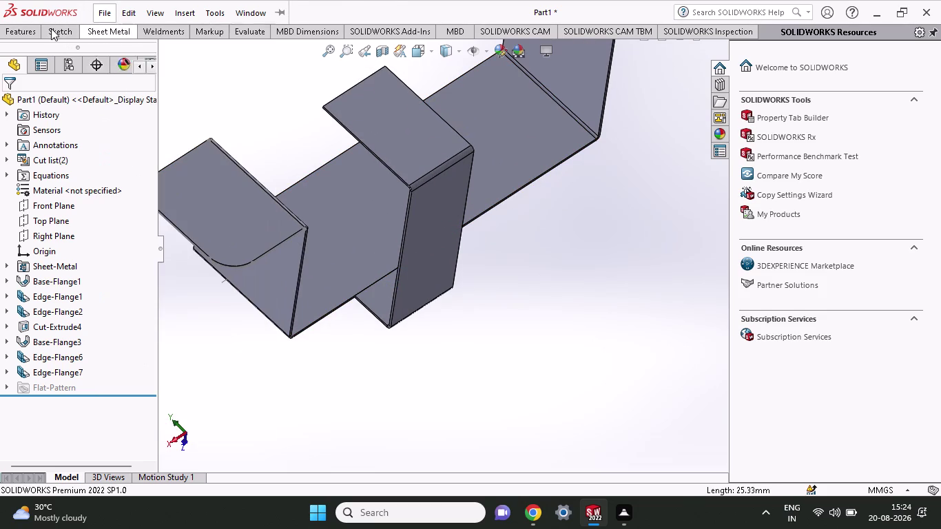
click(110, 48)
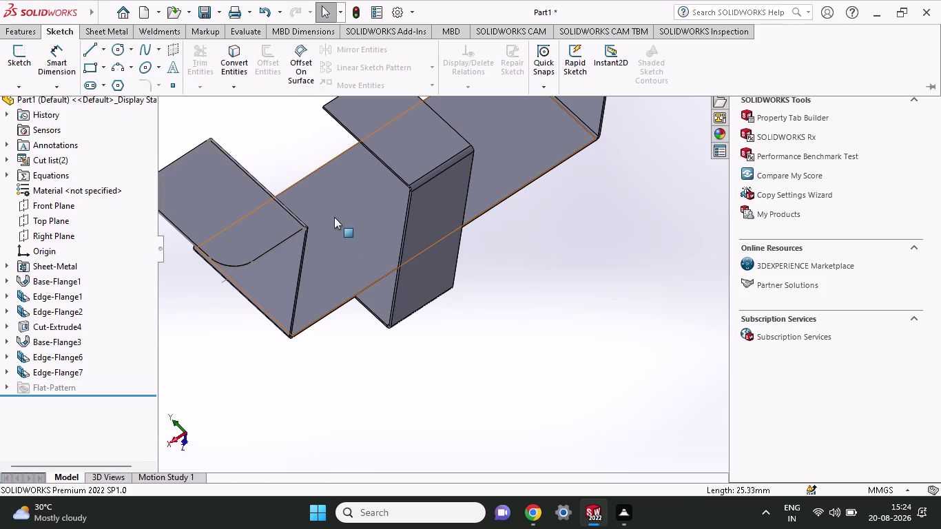
click(113, 44)
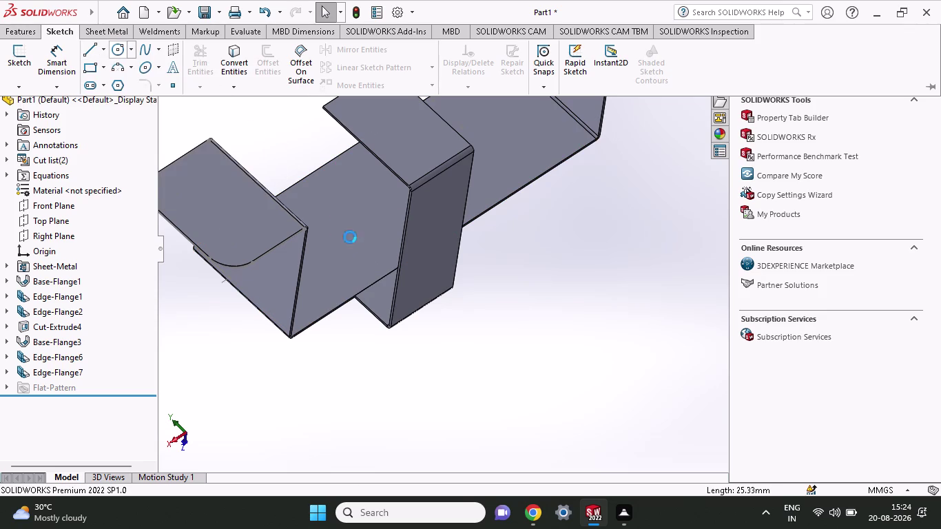
Start Sketch50 on the tab face and draw a small center-point circle, cancelling an extra one.
click(362, 241)
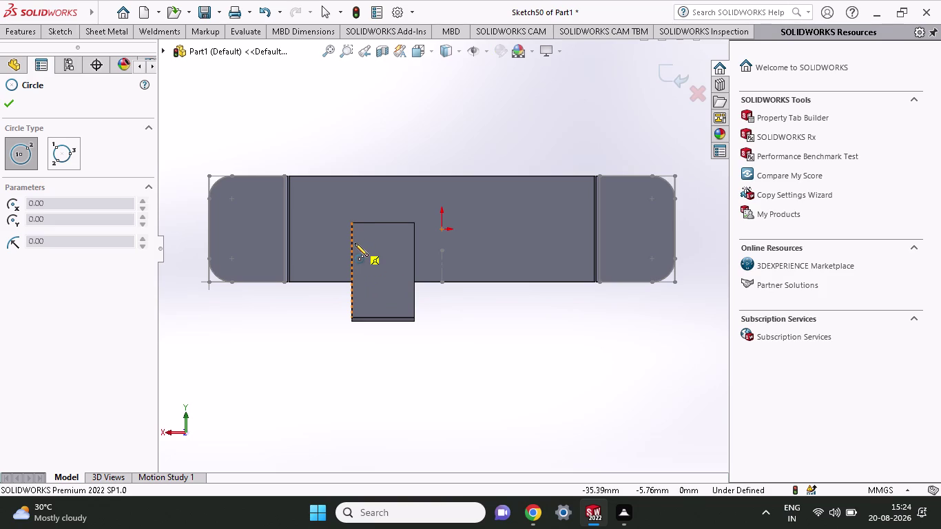
click(385, 246)
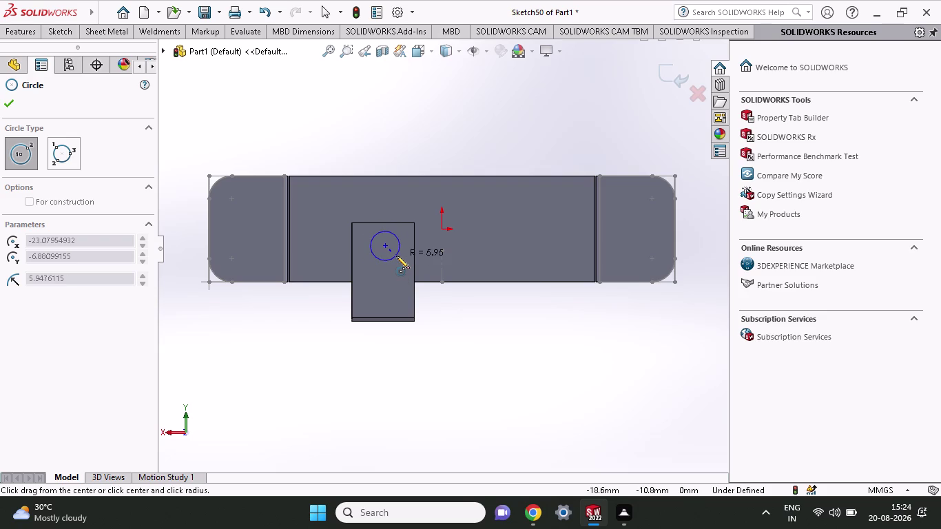
click(396, 256)
click(51, 31)
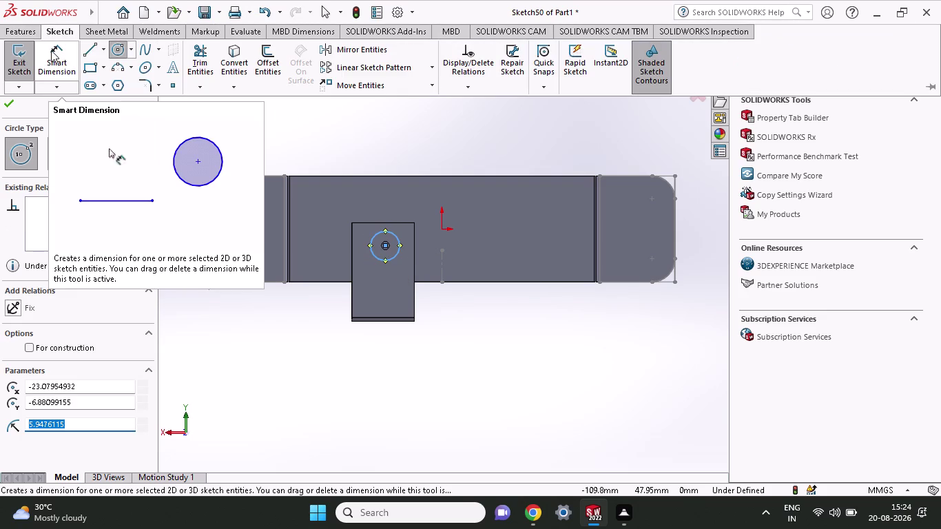
click(51, 51)
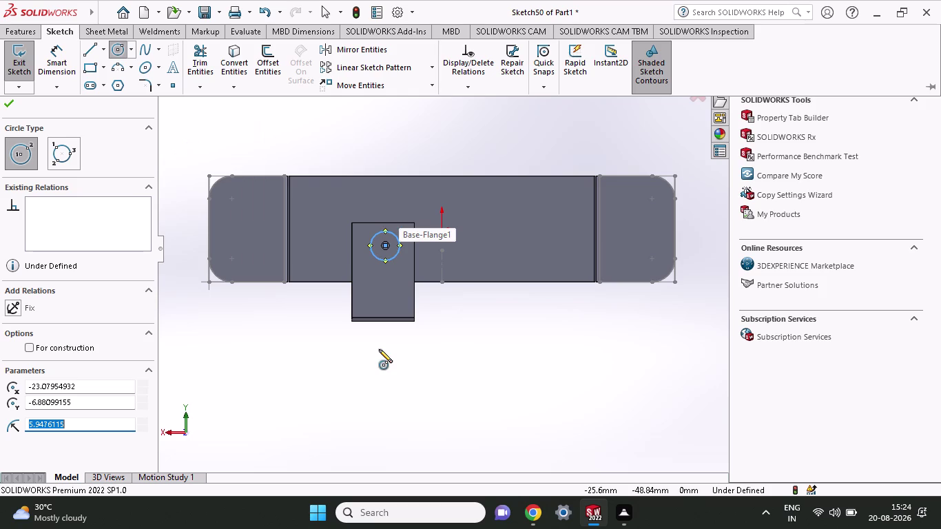
click(396, 258)
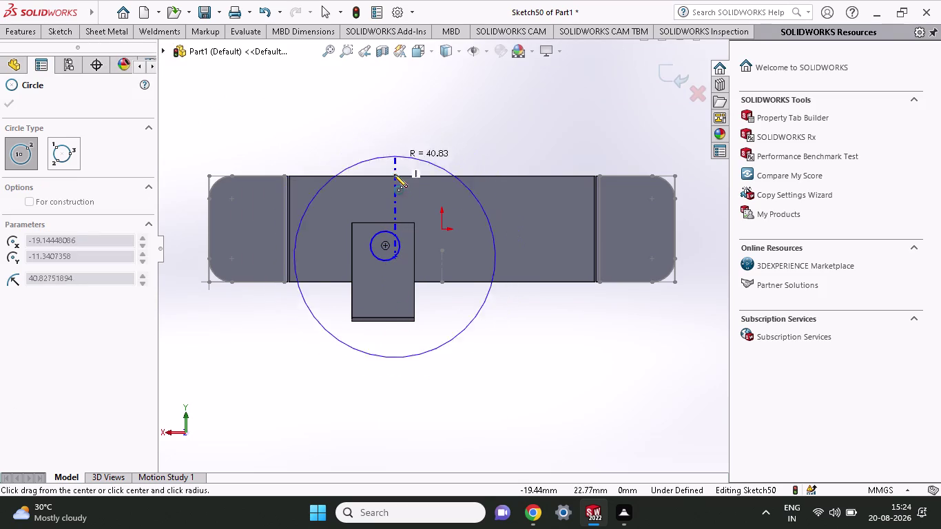
key(Escape)
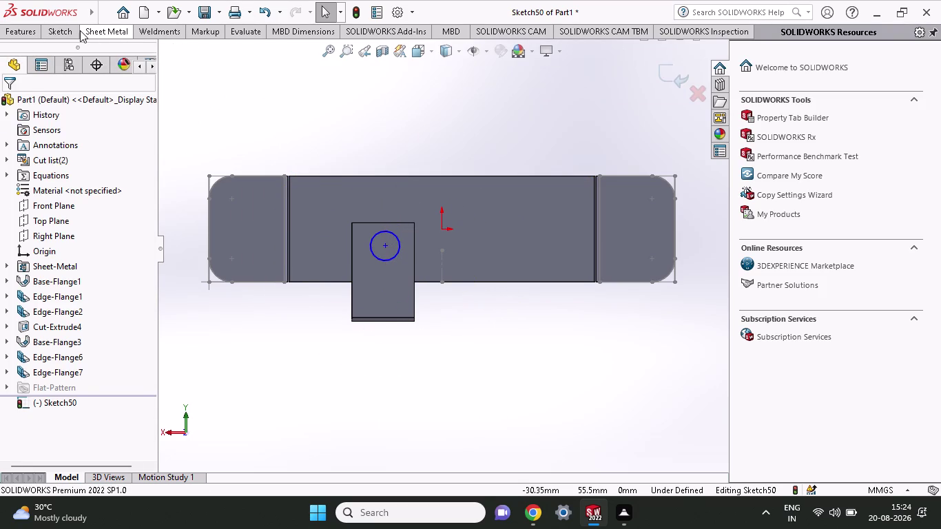
click(79, 31)
click(67, 32)
Dimension the tab circle's diameter to 10.67 mm.
click(75, 57)
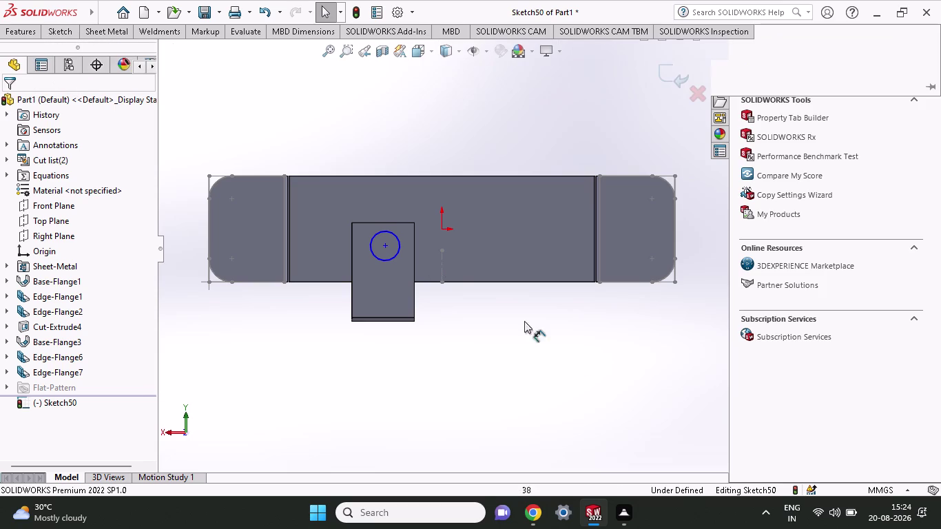
click(393, 256)
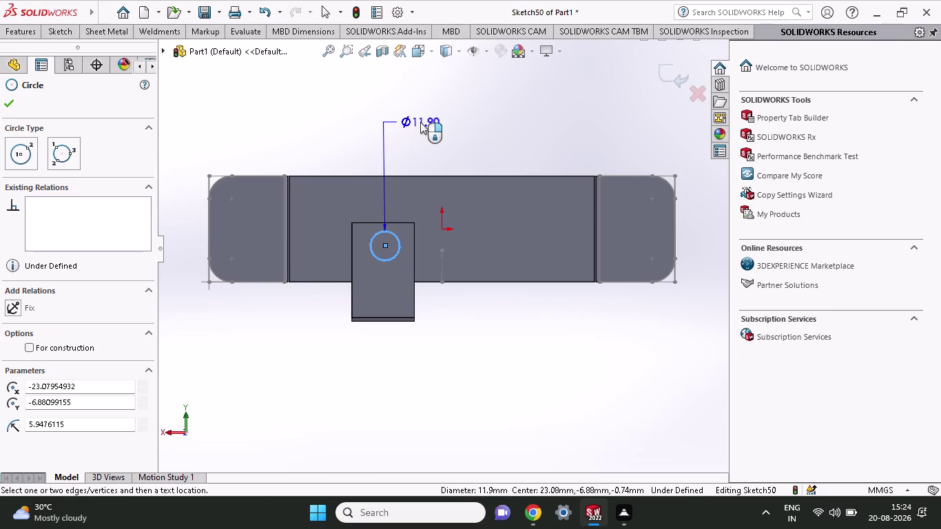
click(420, 122)
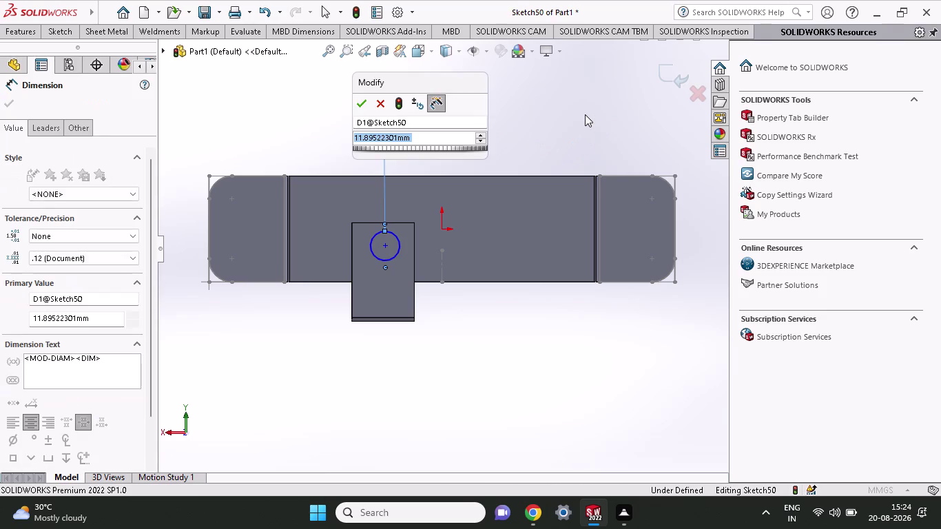
text(10.)
text(67)
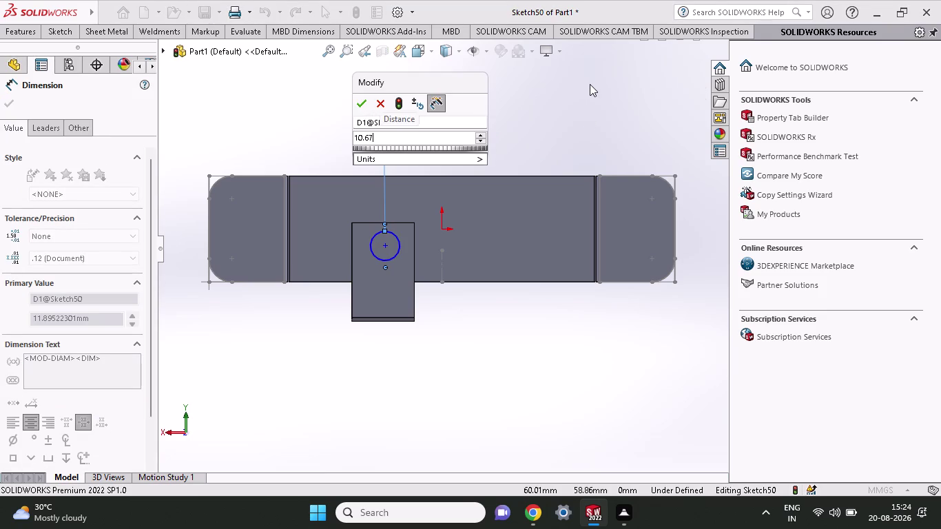
key(Return)
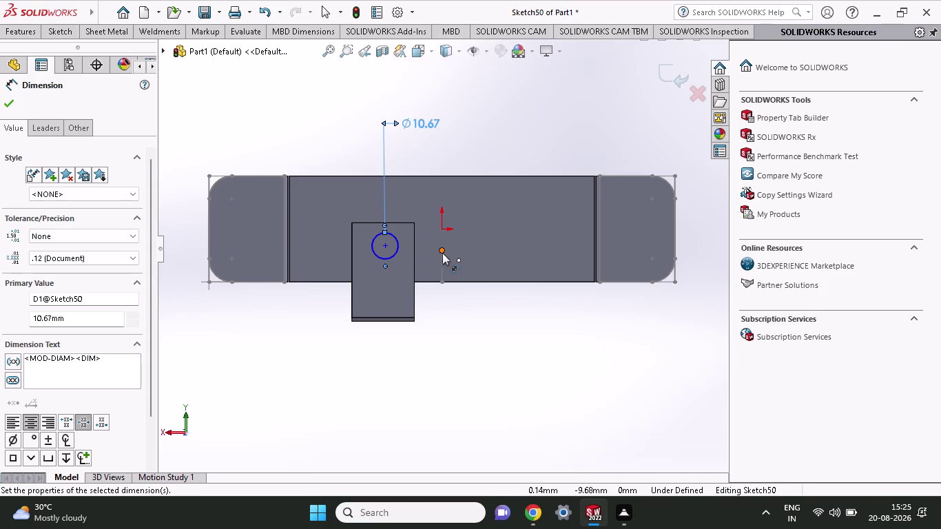
Dimension the circle centre 10.67 mm from the origin and close Smart Dimension.
click(388, 243)
click(411, 221)
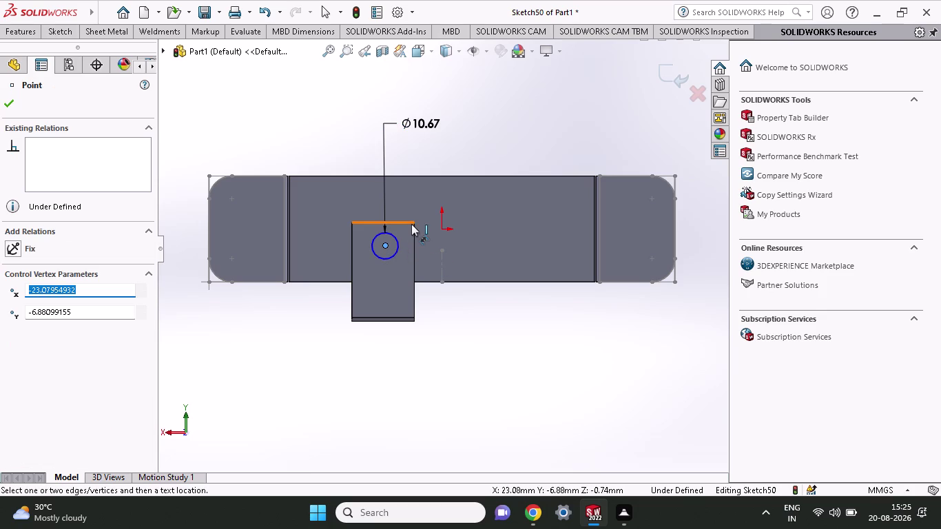
click(412, 224)
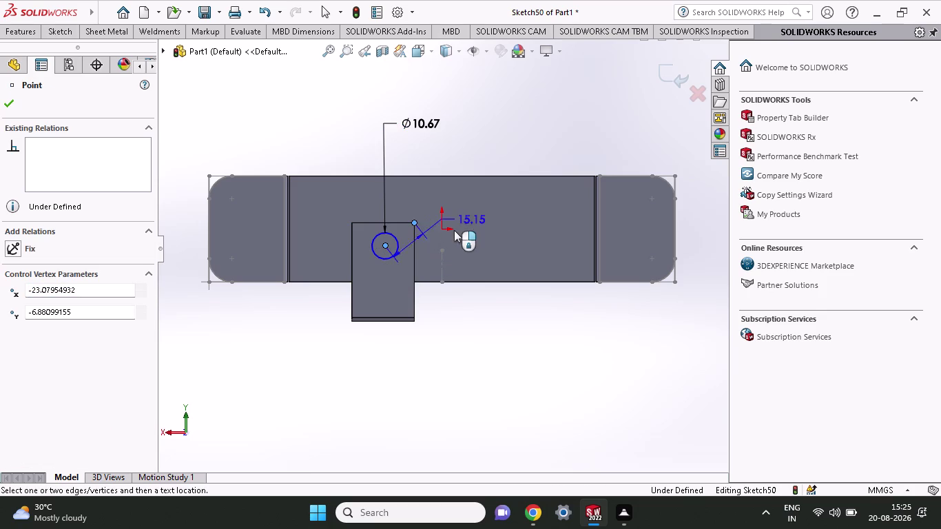
click(492, 240)
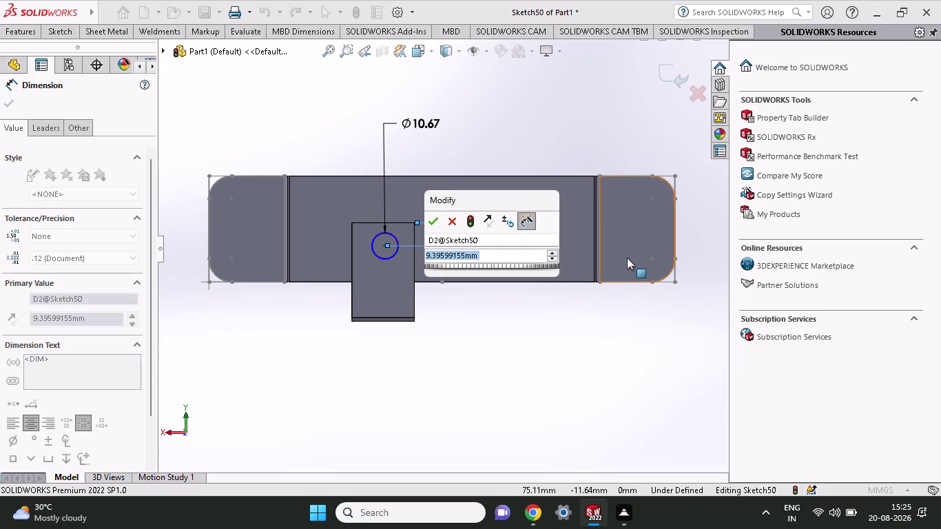
text(10.6)
key(7)
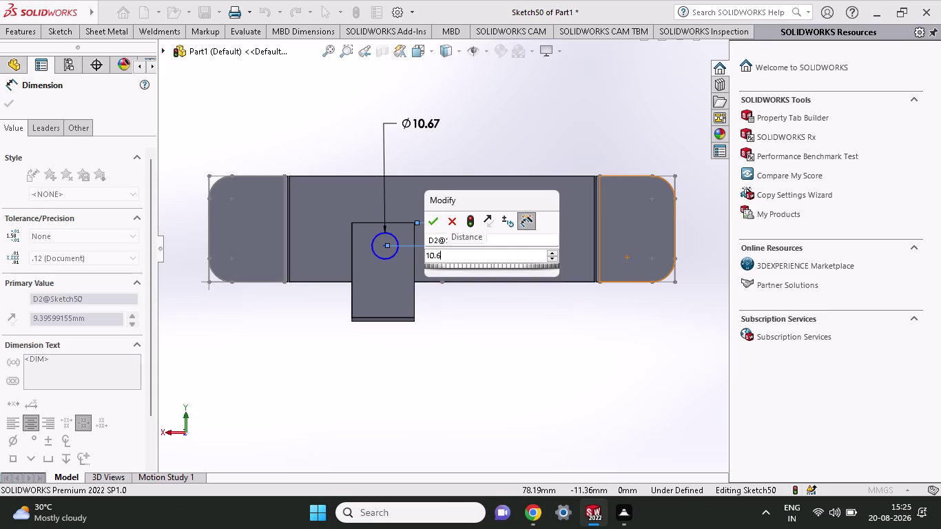
key(Return)
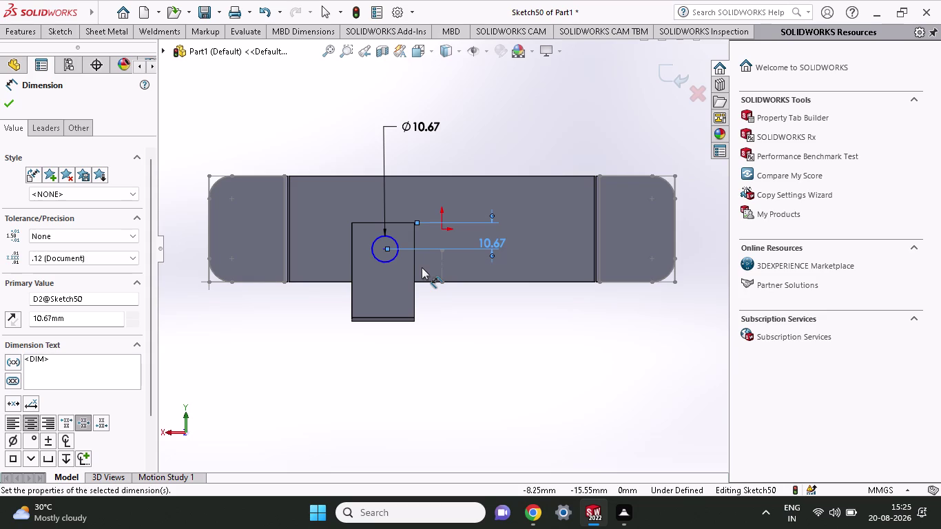
scroll(down, 3)
scroll(up, 3)
scroll(down, 3)
scroll(up, 3)
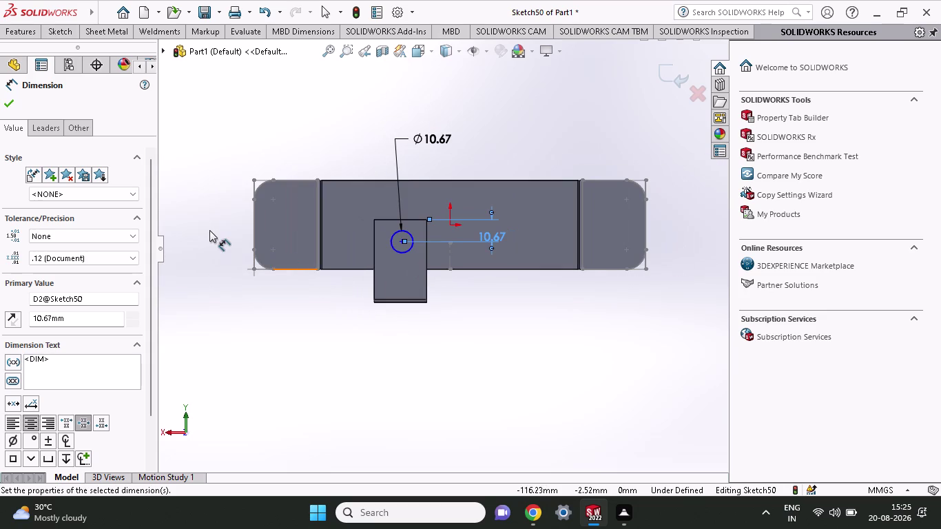
click(13, 108)
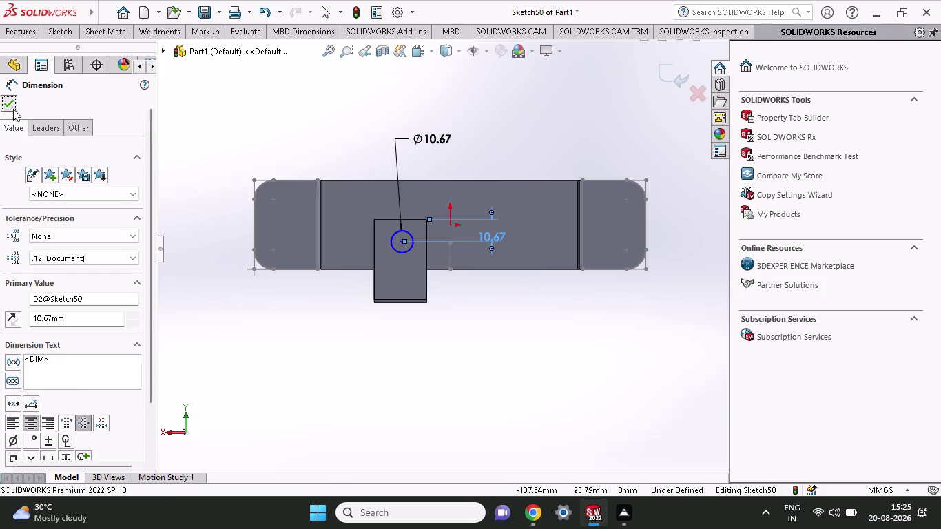
click(30, 36)
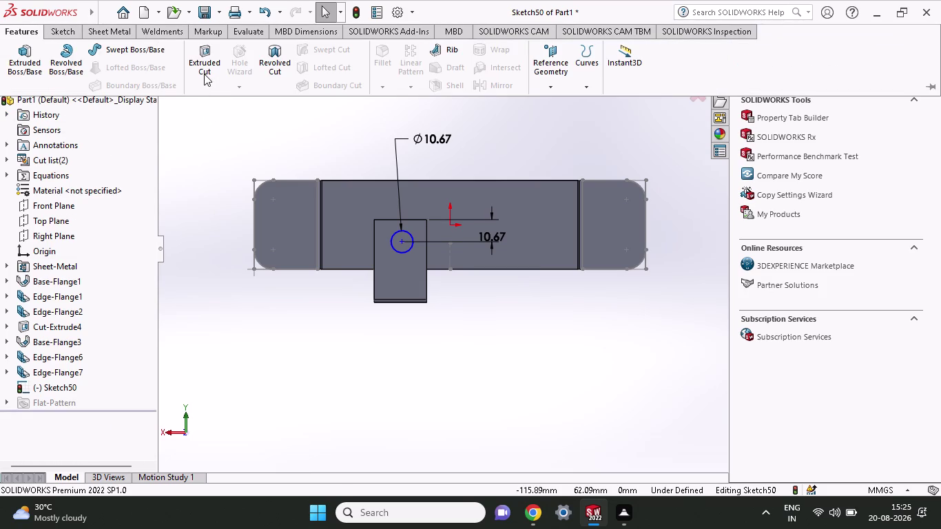
Extrude-cut the 10.67 mm circle through the tab as Cut-Extrude7 and inspect the hole.
click(204, 74)
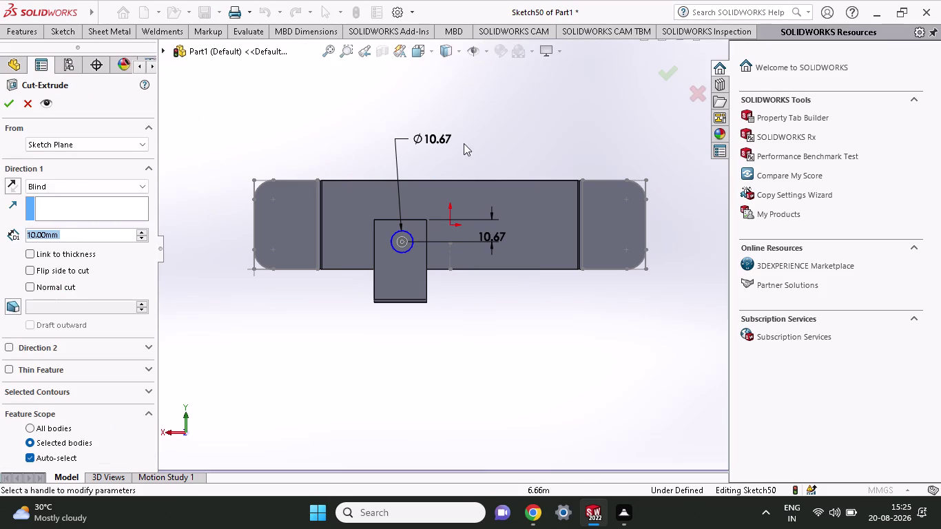
middle_drag(464, 143, 493, 81)
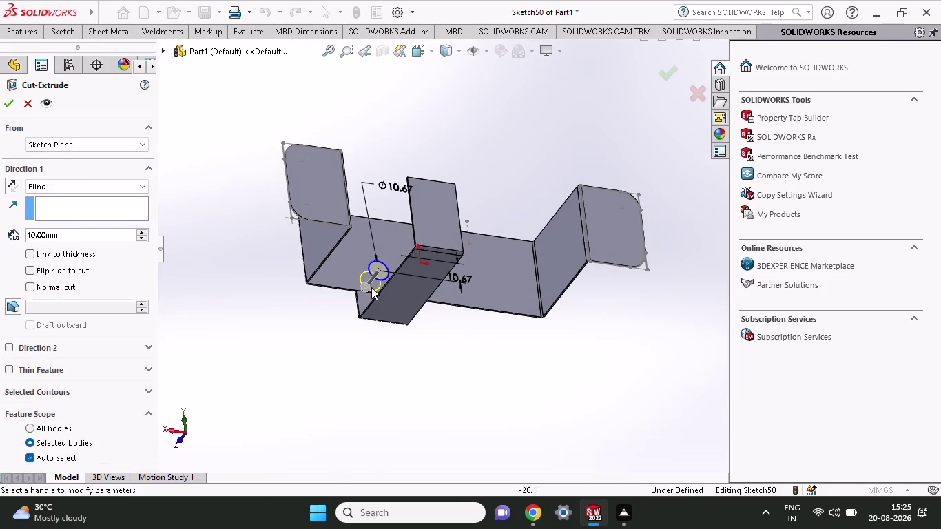
drag(368, 287, 427, 192)
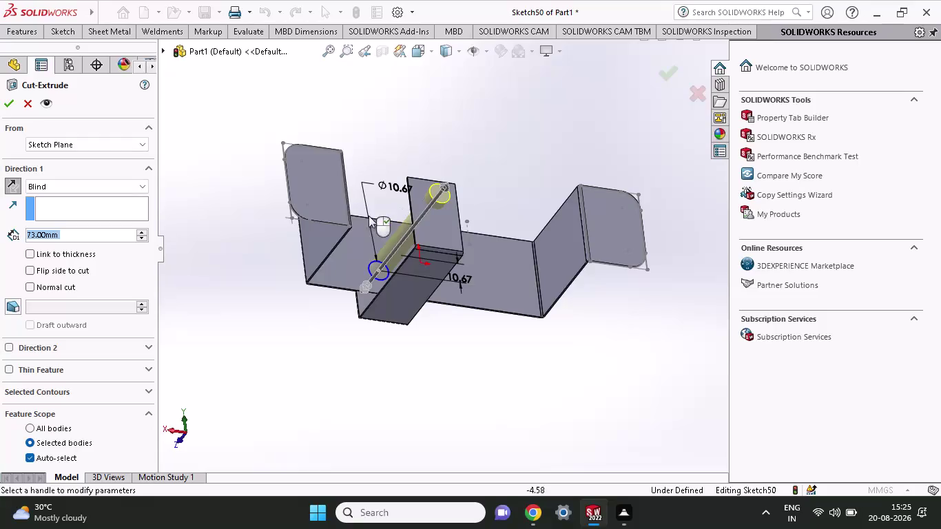
click(4, 108)
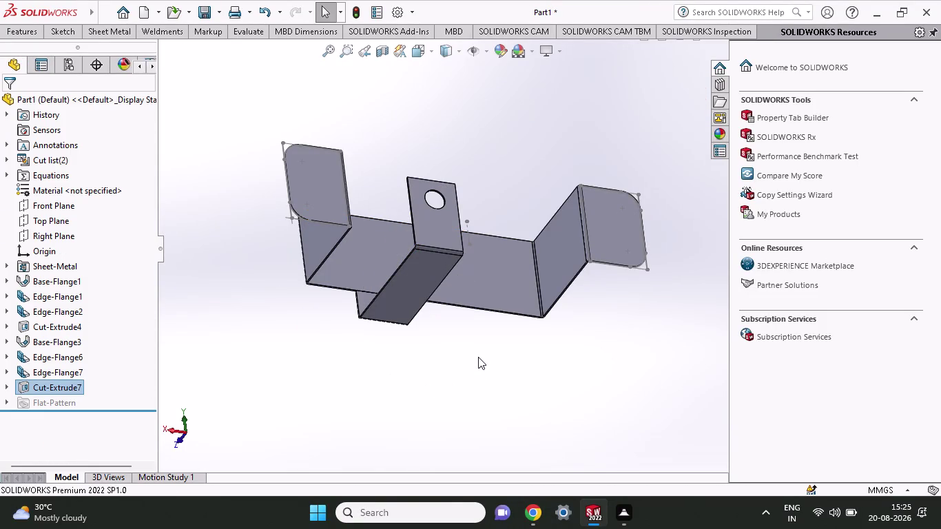
middle_drag(411, 350, 462, 336)
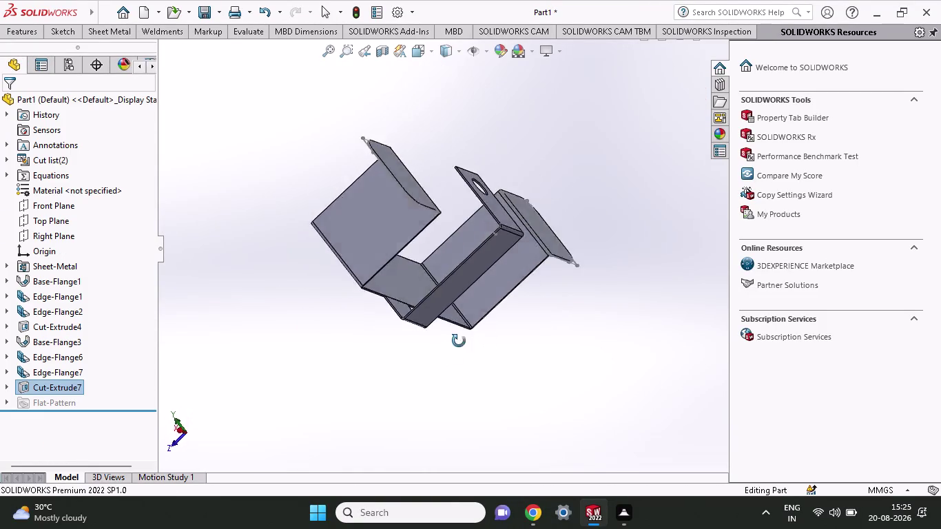
middle_drag(463, 337, 411, 394)
scroll(down, 3)
scroll(down, 3)
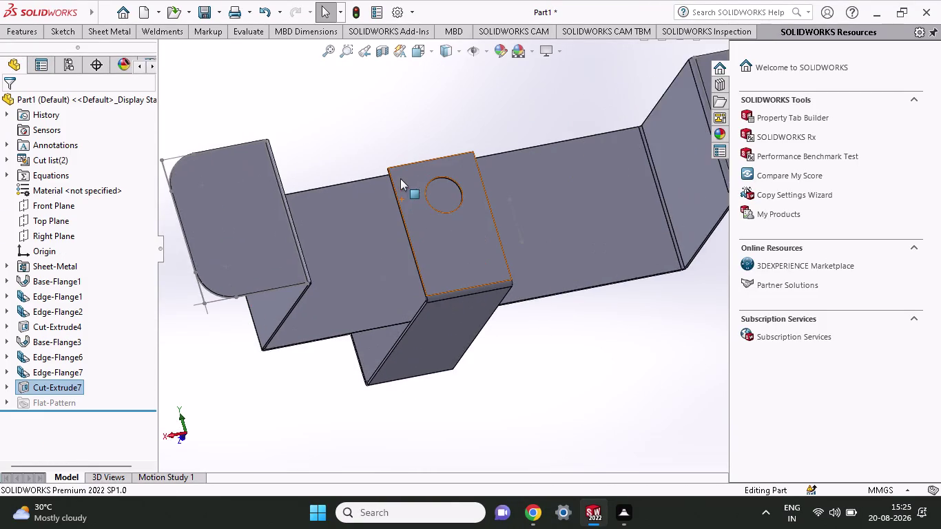
scroll(down, 3)
scroll(down, 3)
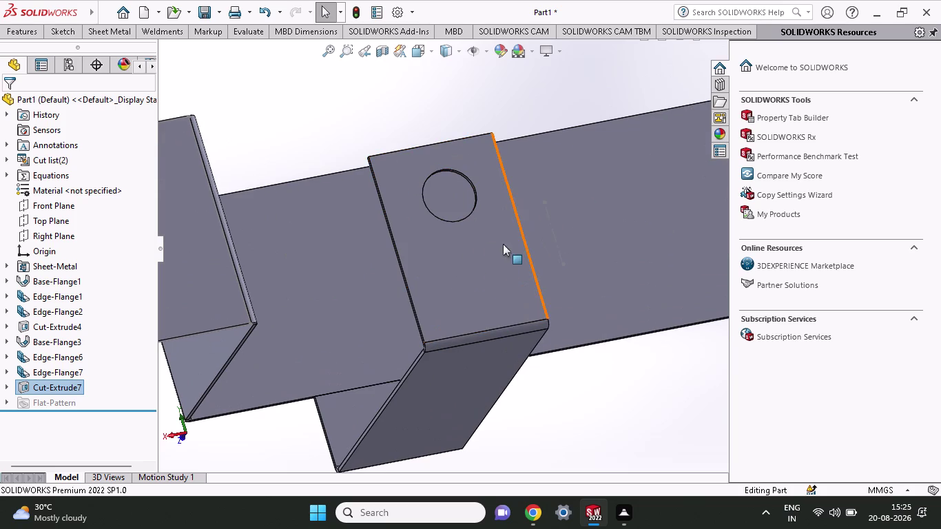
click(357, 304)
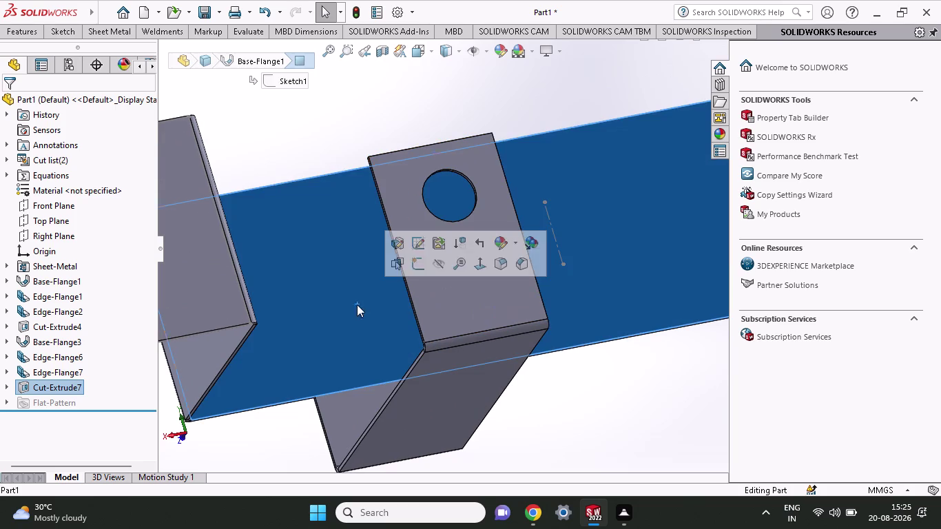
Start Sketch51 on the base face and draw a circle centred on the tab hole.
click(422, 265)
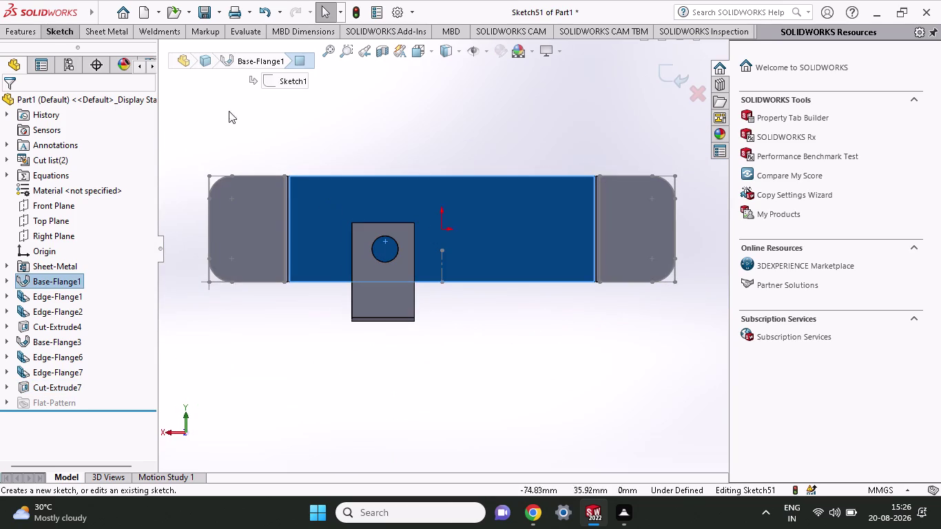
click(47, 30)
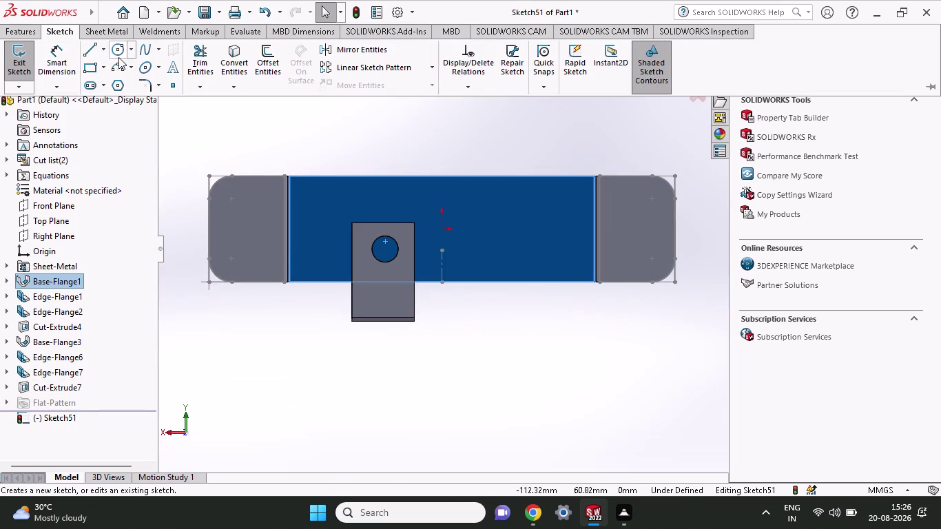
click(119, 58)
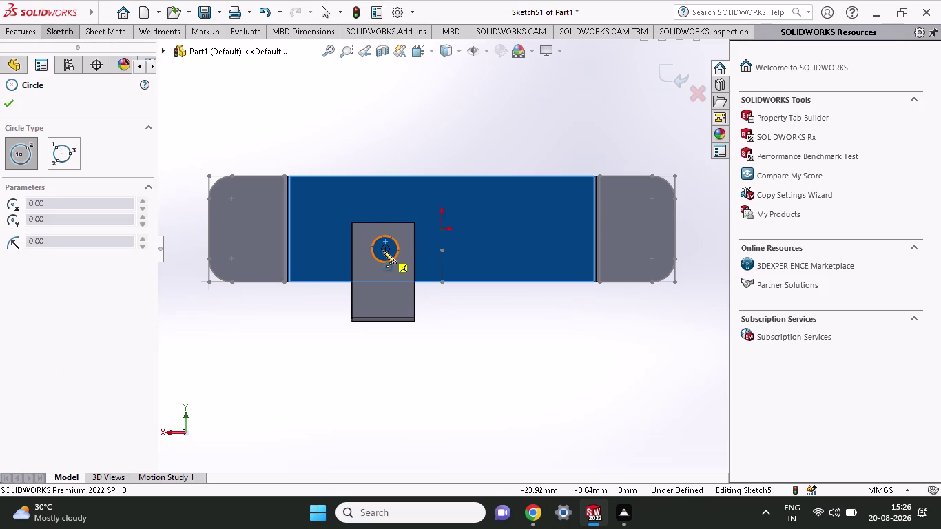
click(387, 248)
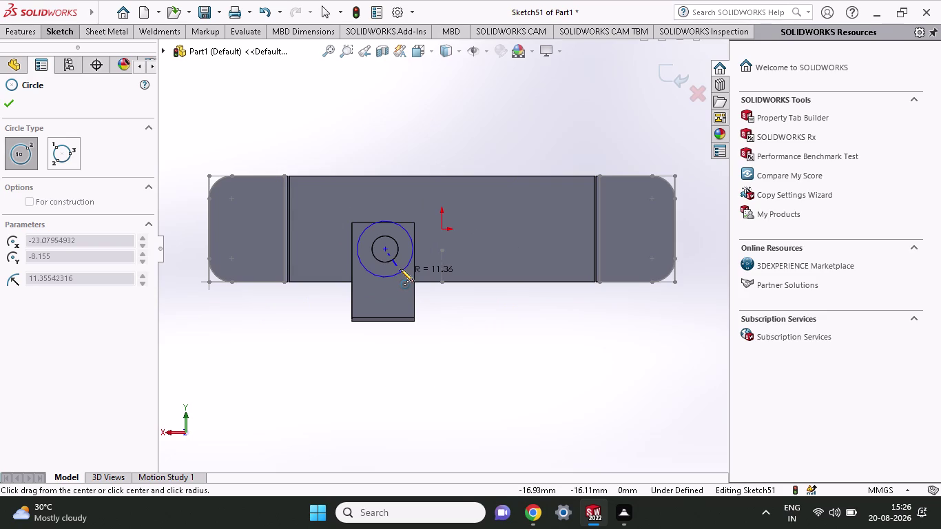
click(400, 269)
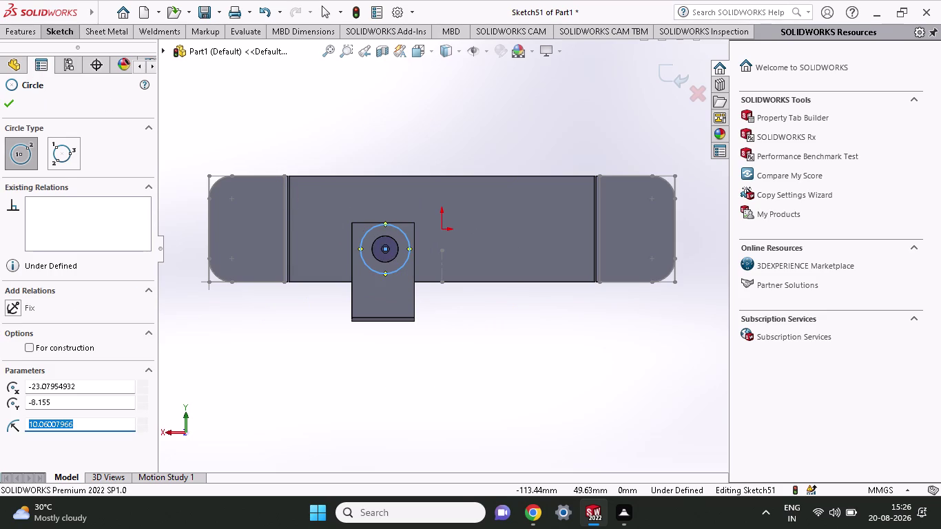
click(56, 38)
Dimension the new circle's diameter to 17.33 mm, fully defining the sketch.
click(52, 58)
click(401, 268)
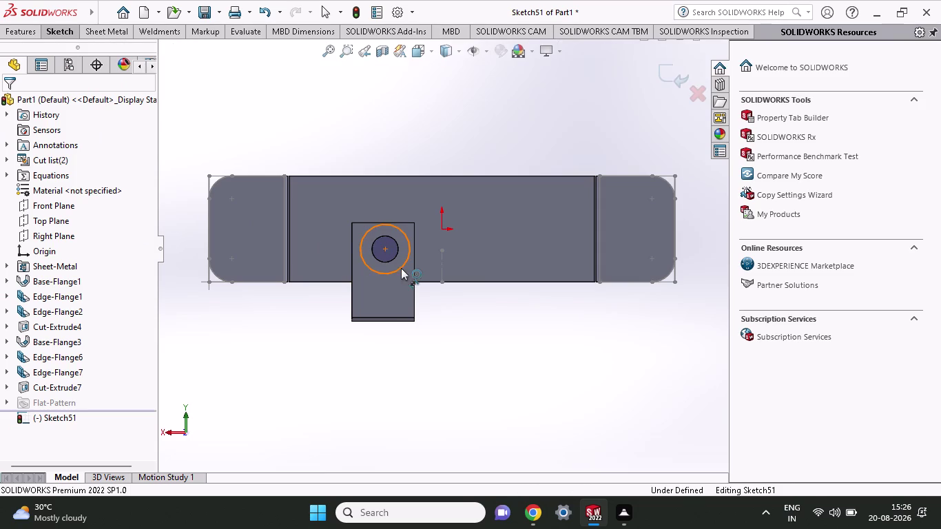
click(467, 148)
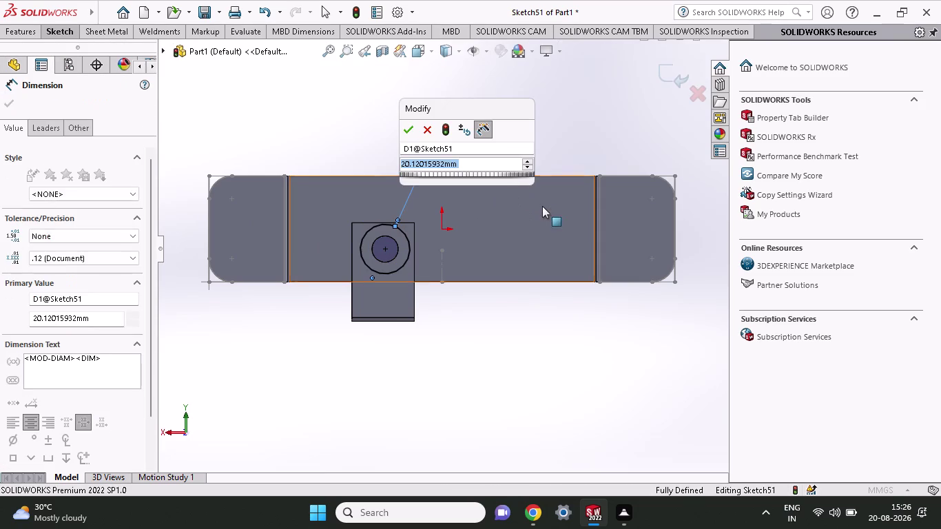
text(17.3)
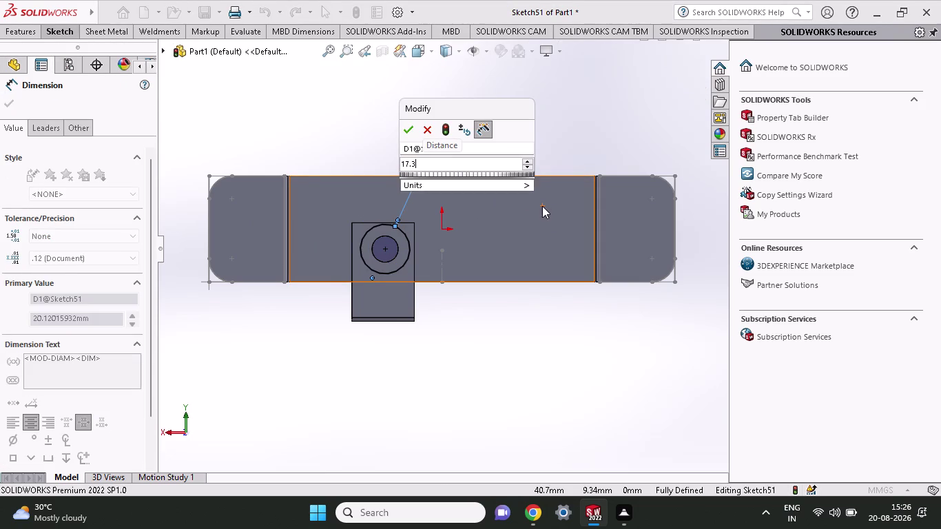
text(3)
key(Return)
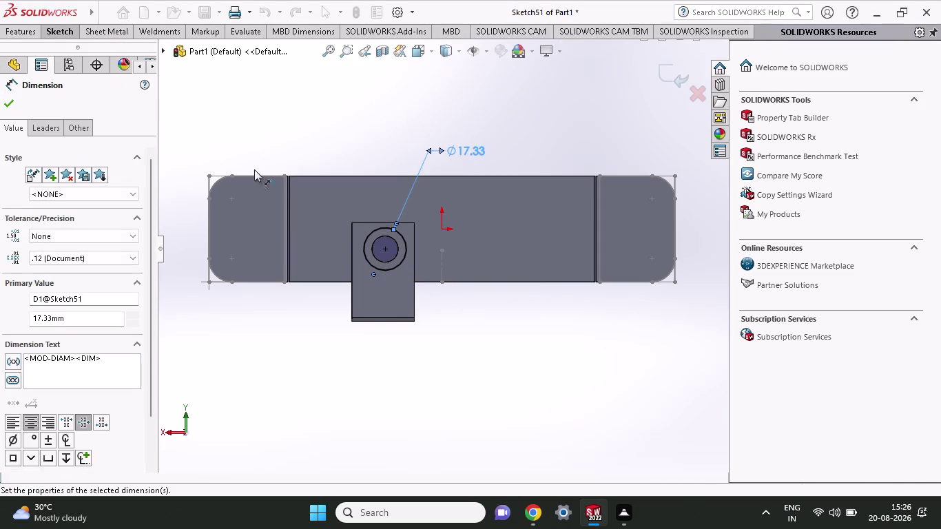
click(24, 37)
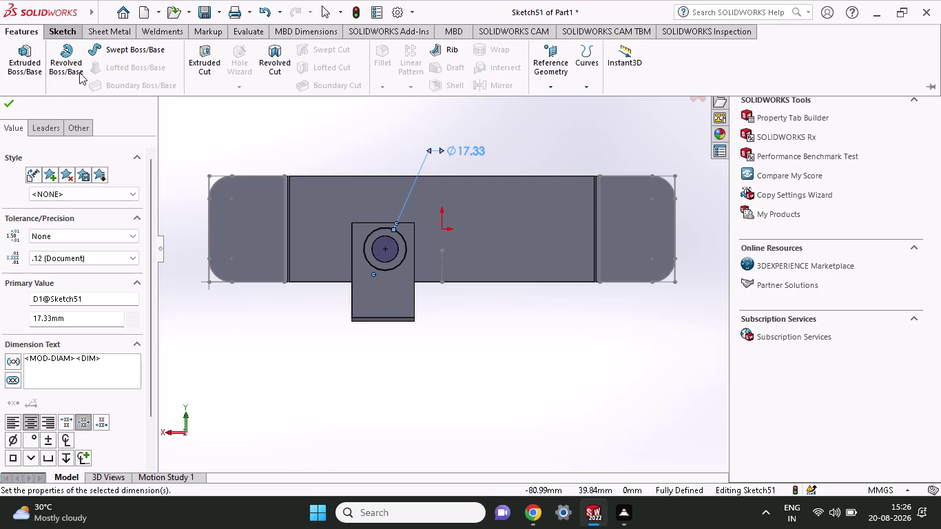
Extrude-cut the 17.33 mm circle in both directions, with a 33 mm second-direction depth.
click(192, 55)
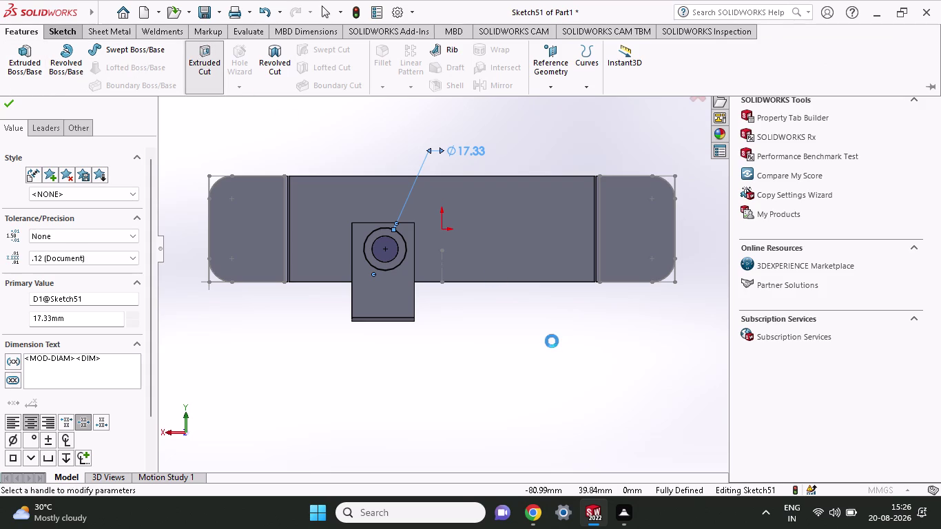
middle_drag(514, 310, 525, 225)
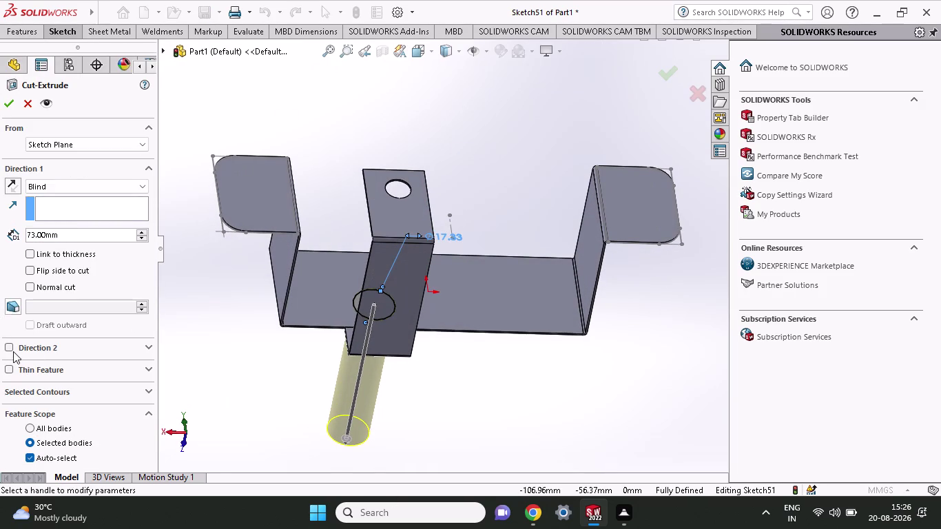
click(11, 349)
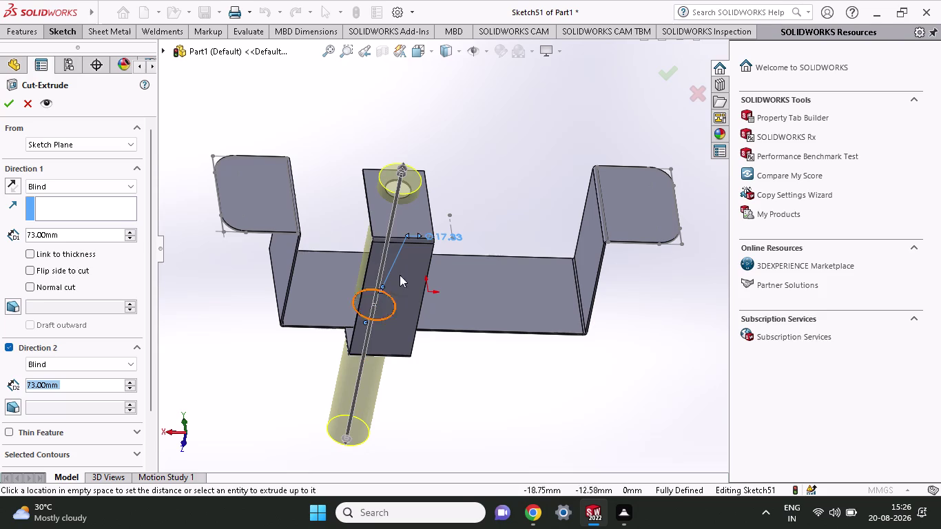
drag(406, 164, 393, 248)
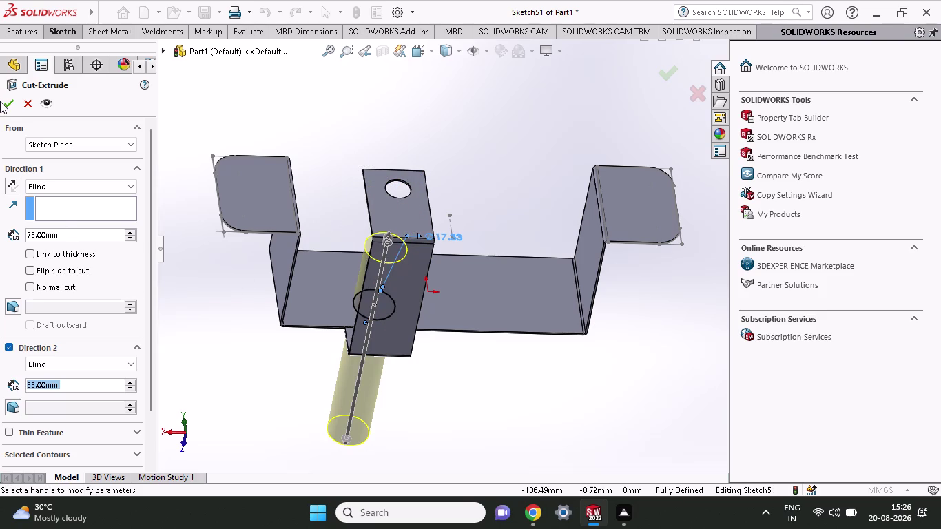
click(4, 101)
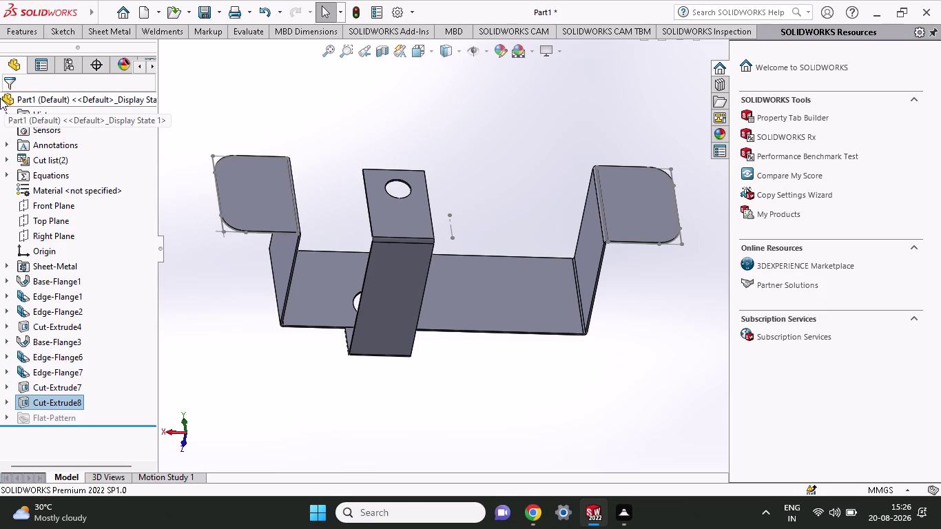
middle_drag(496, 145, 511, 202)
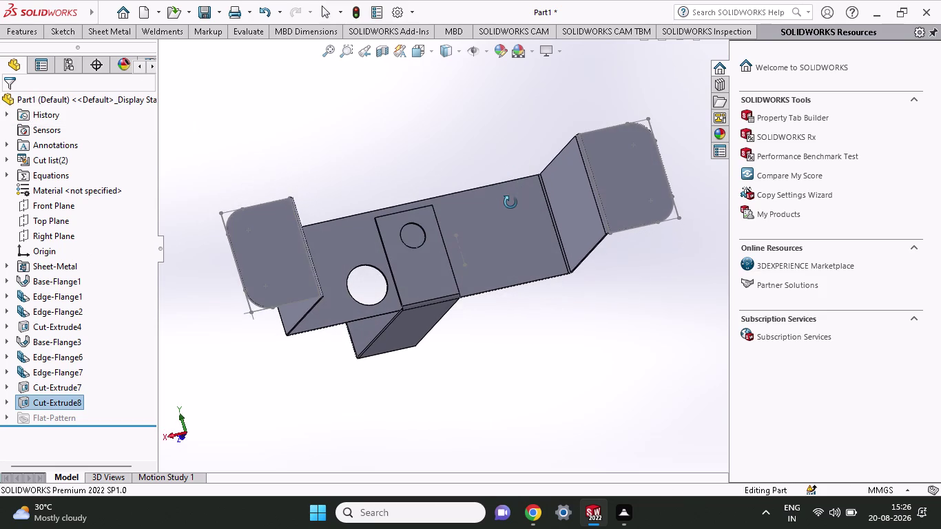
middle_drag(511, 202, 495, 206)
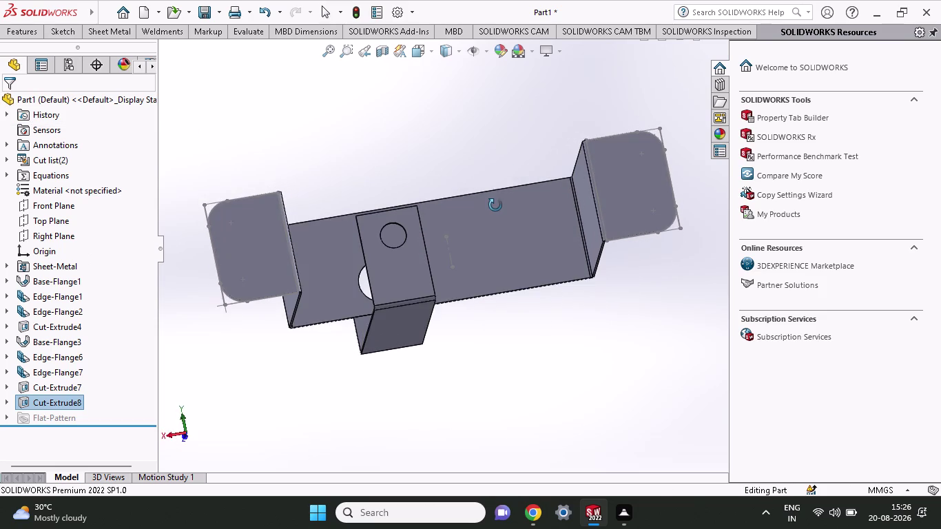
middle_drag(495, 205, 494, 173)
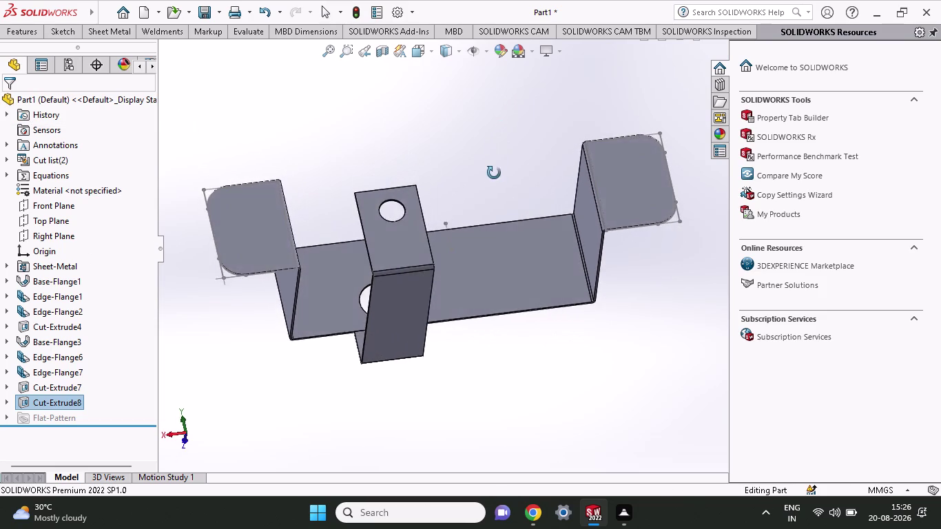
middle_drag(494, 173, 506, 170)
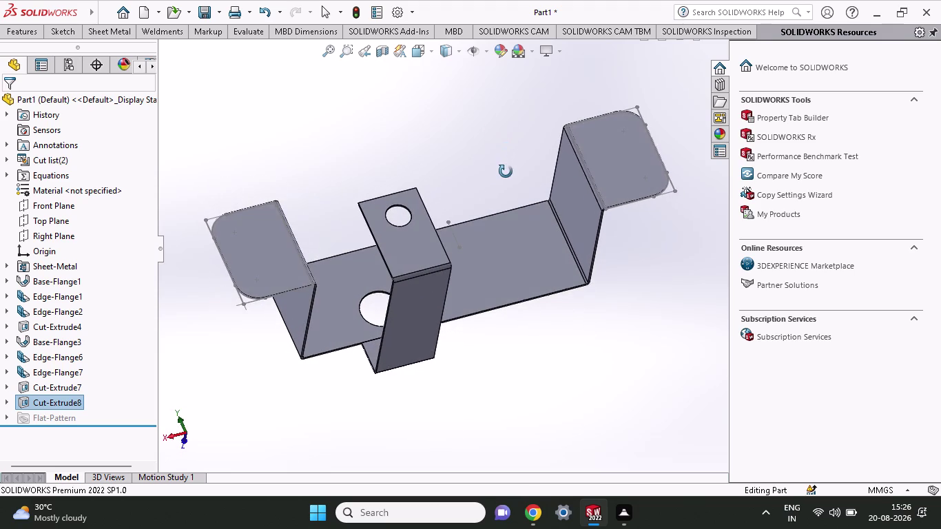
middle_drag(506, 171, 506, 172)
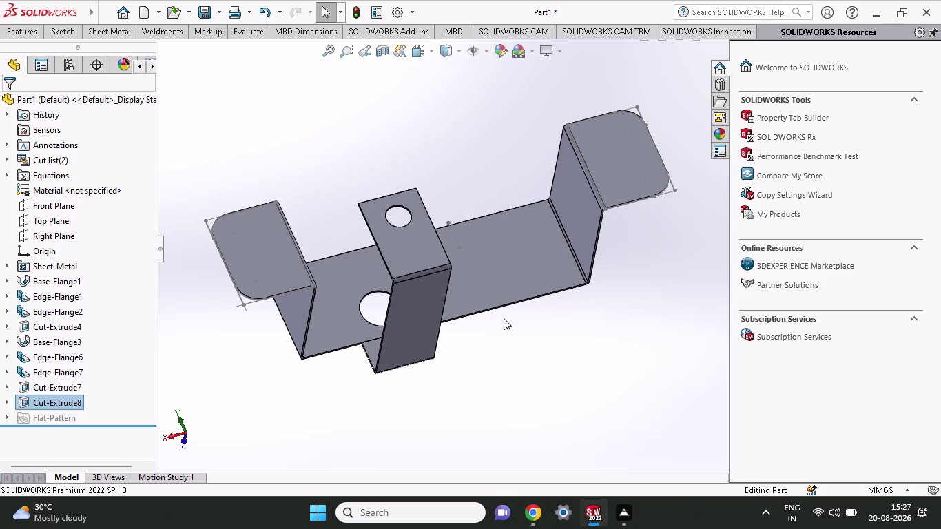
scroll(up, 3)
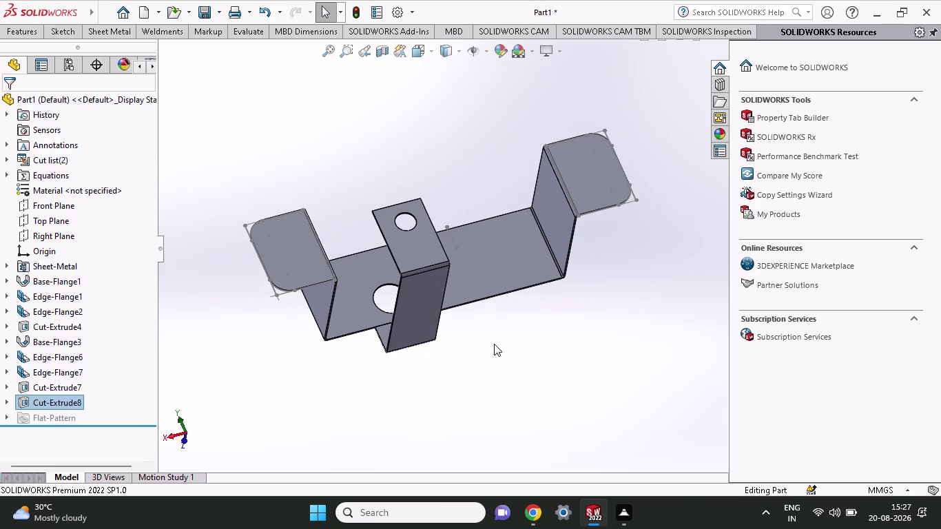
middle_drag(494, 341, 492, 323)
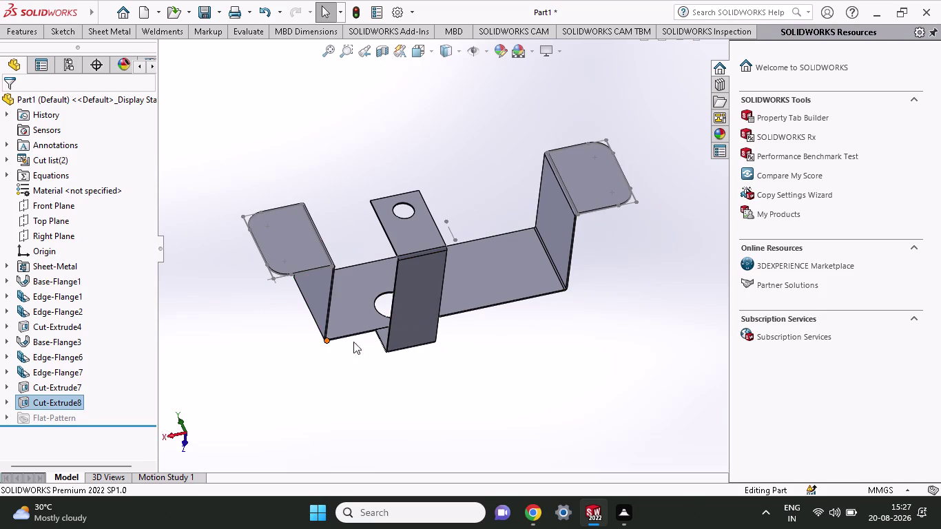
Switch between the Sketch and Sheet Metal toolbars while attempting to begin a new sketch.
click(71, 36)
click(91, 52)
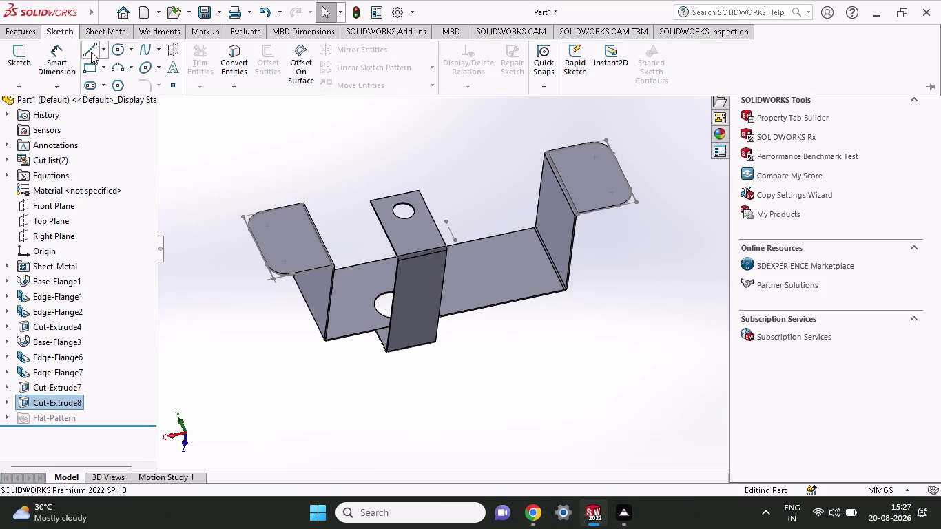
click(478, 310)
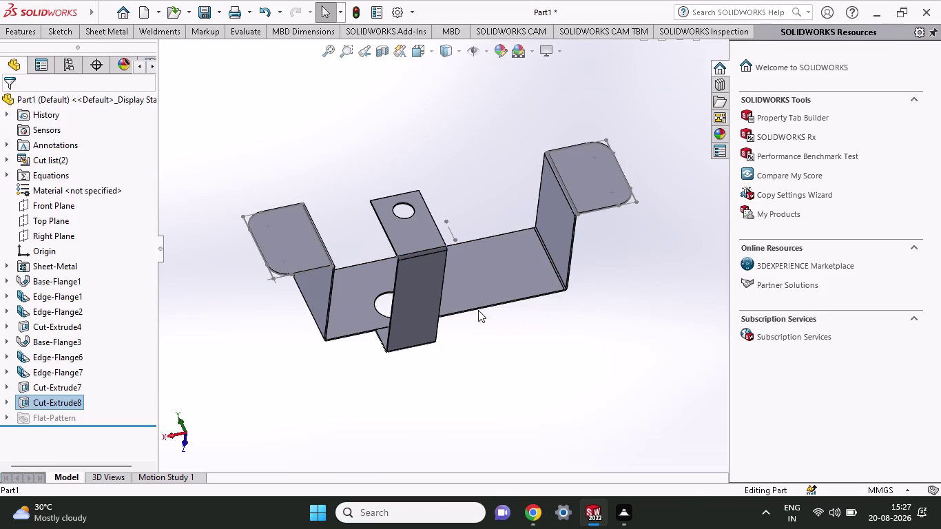
scroll(down, 3)
scroll(down, 3)
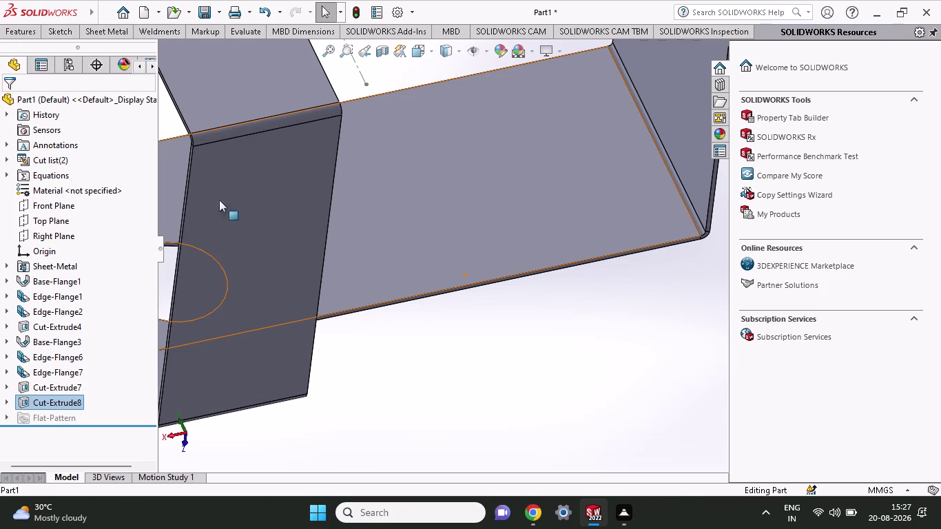
click(57, 36)
click(91, 50)
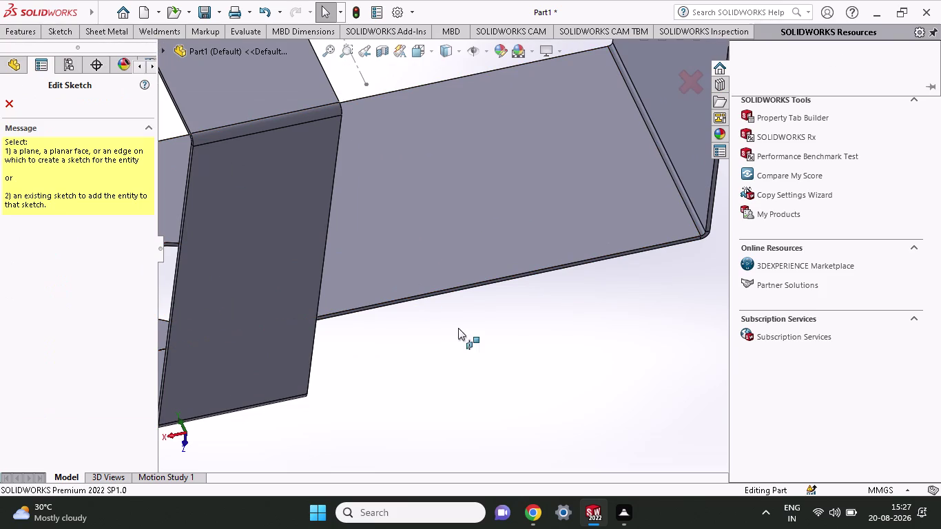
click(57, 30)
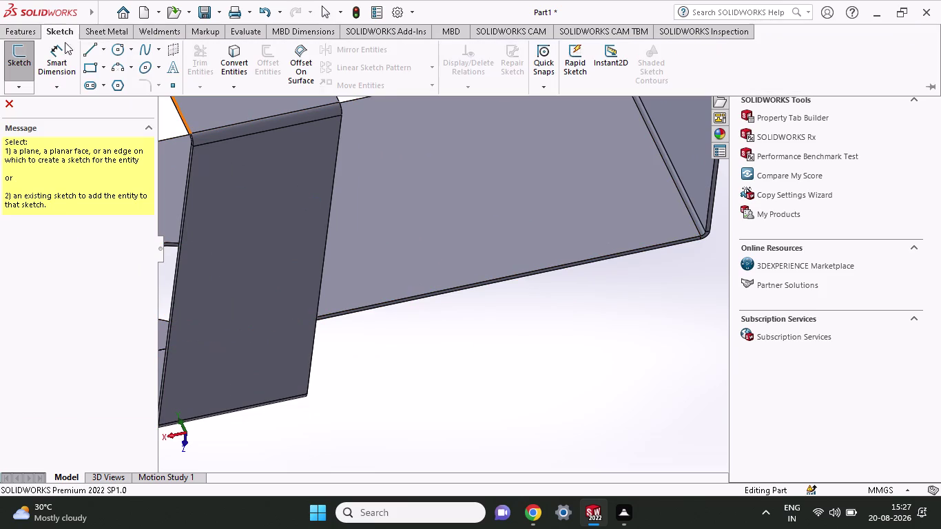
click(66, 39)
click(93, 38)
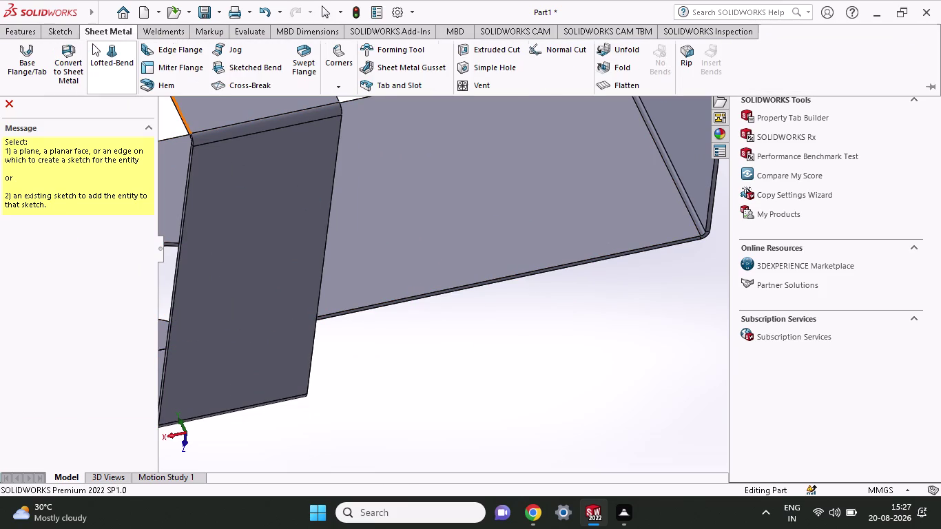
click(63, 33)
click(91, 48)
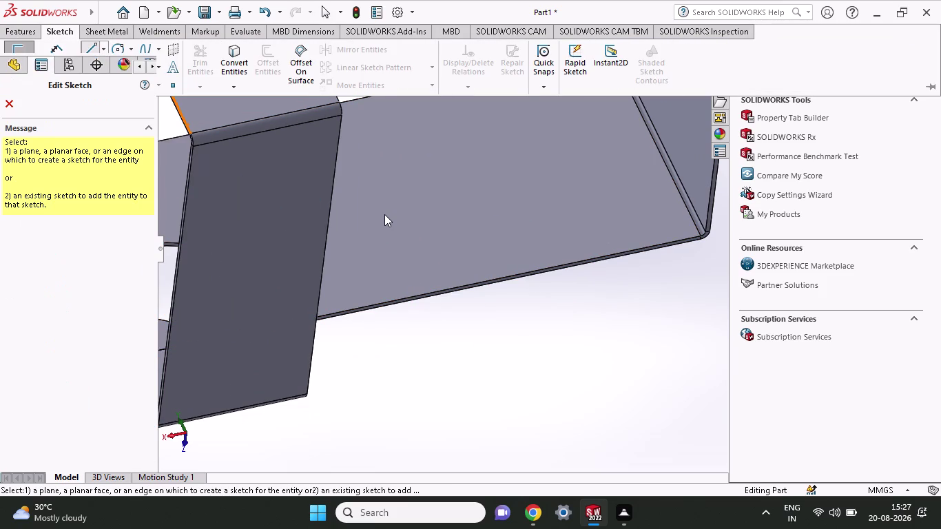
click(458, 289)
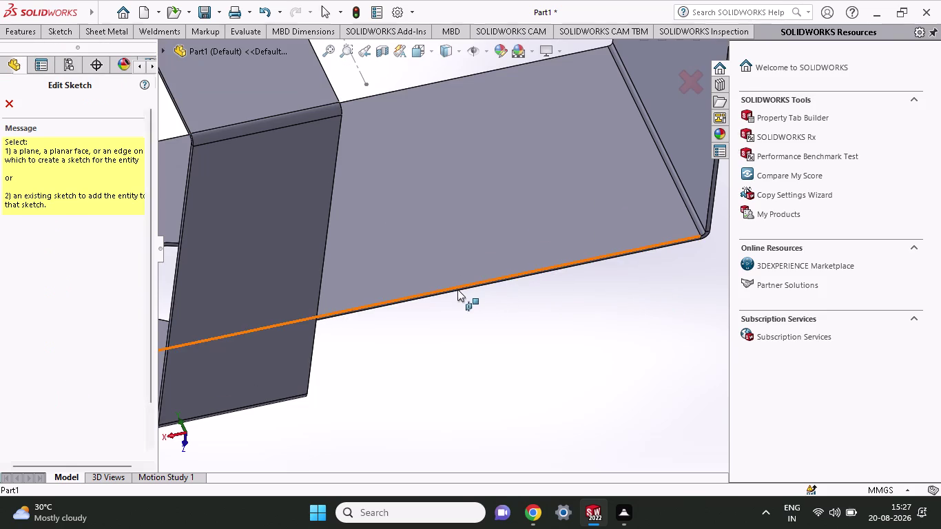
scroll(down, 3)
scroll(down, 3)
click(455, 267)
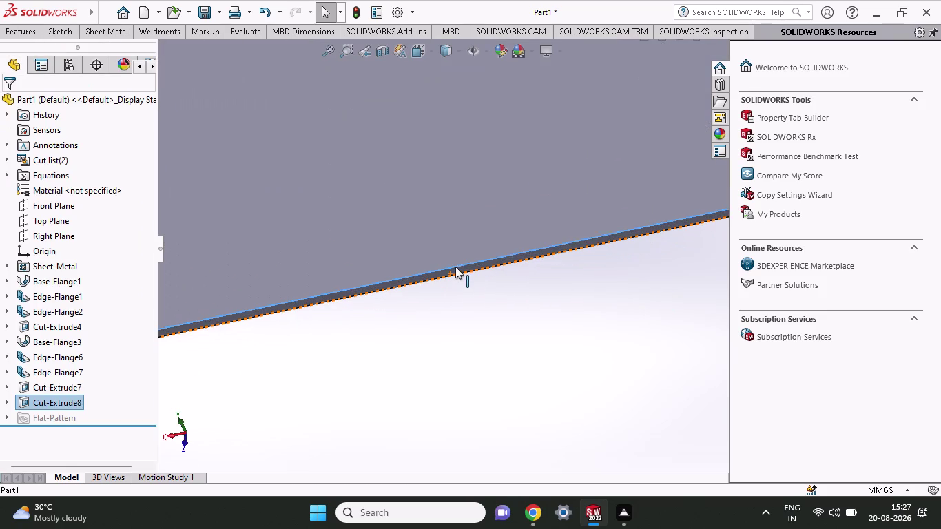
drag(483, 269, 483, 274)
click(475, 347)
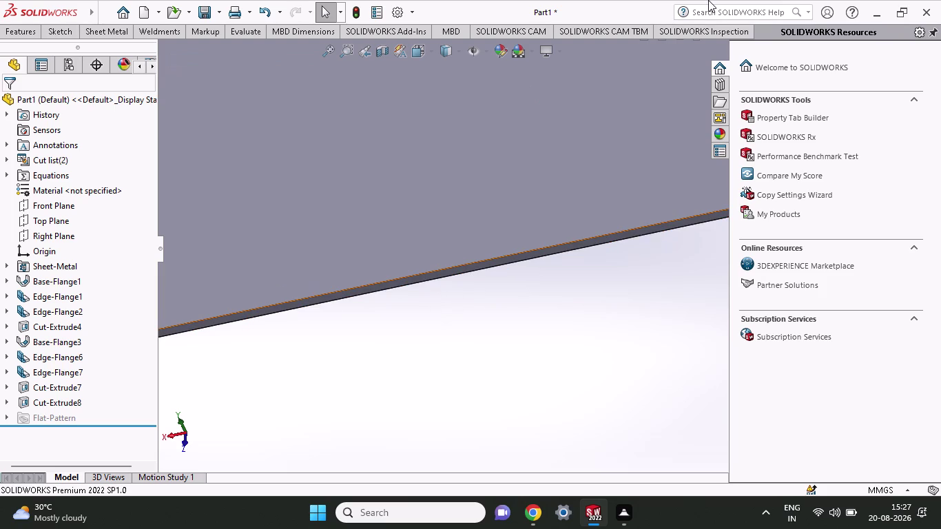
scroll(up, 3)
scroll(up, 3)
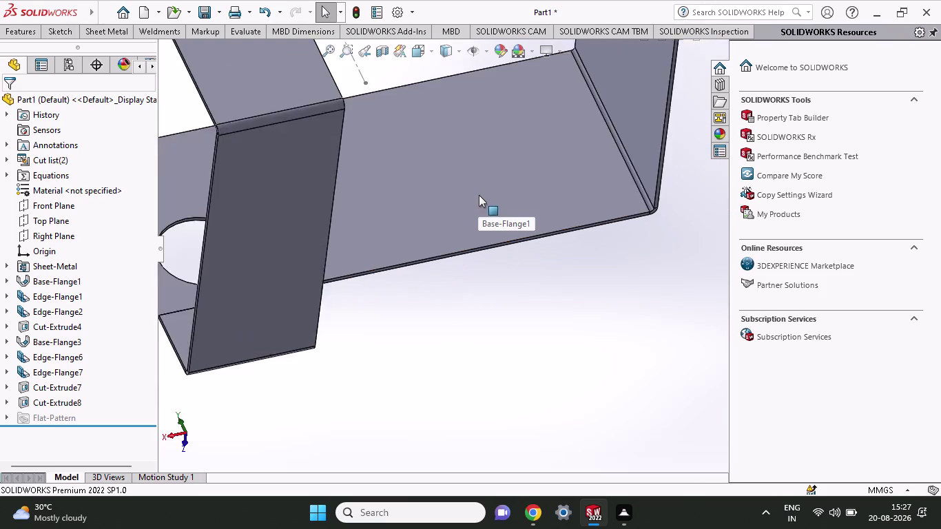
scroll(up, 3)
scroll(up, 3)
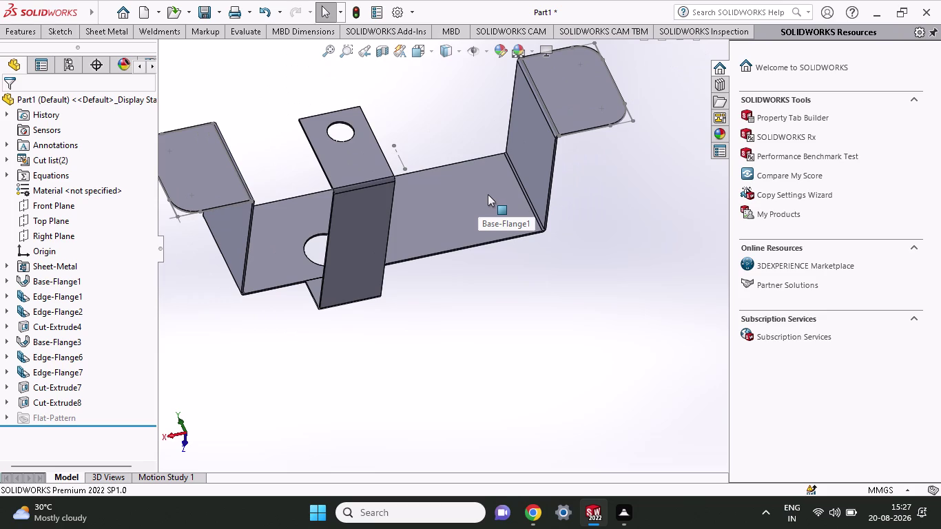
Choose the Line tool and select the bracket's flange face as the sketch plane.
click(72, 38)
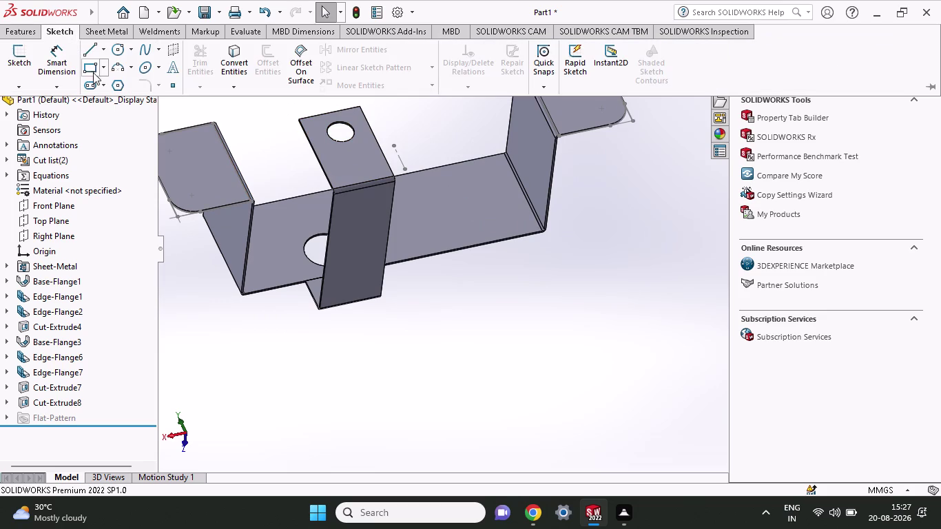
click(92, 50)
scroll(down, 3)
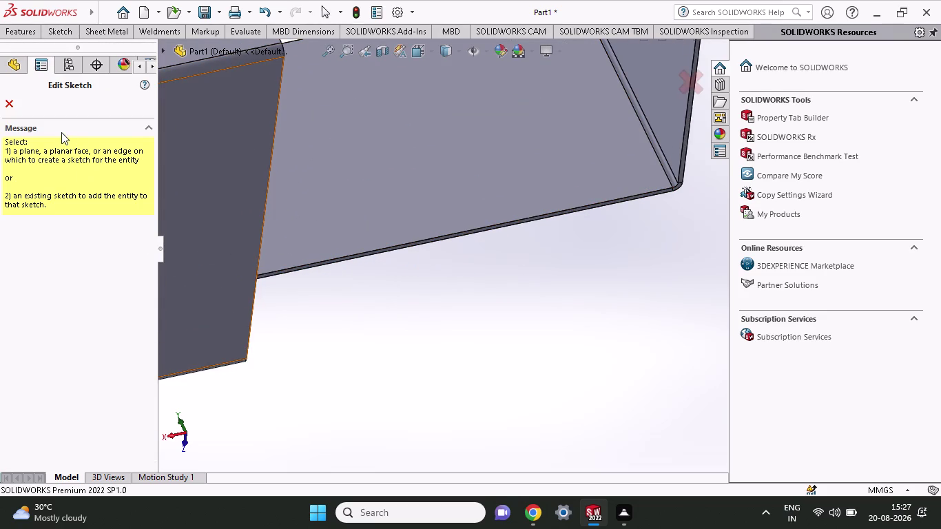
scroll(down, 3)
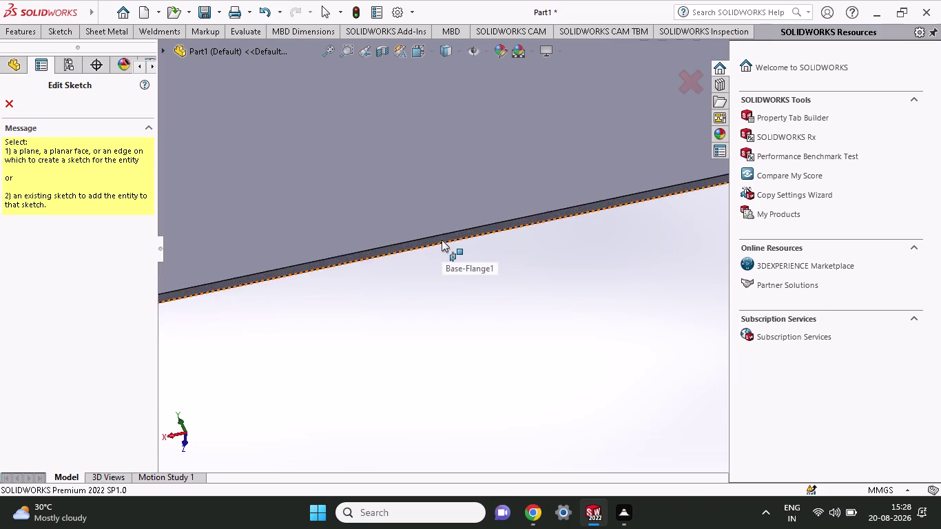
scroll(down, 3)
click(443, 229)
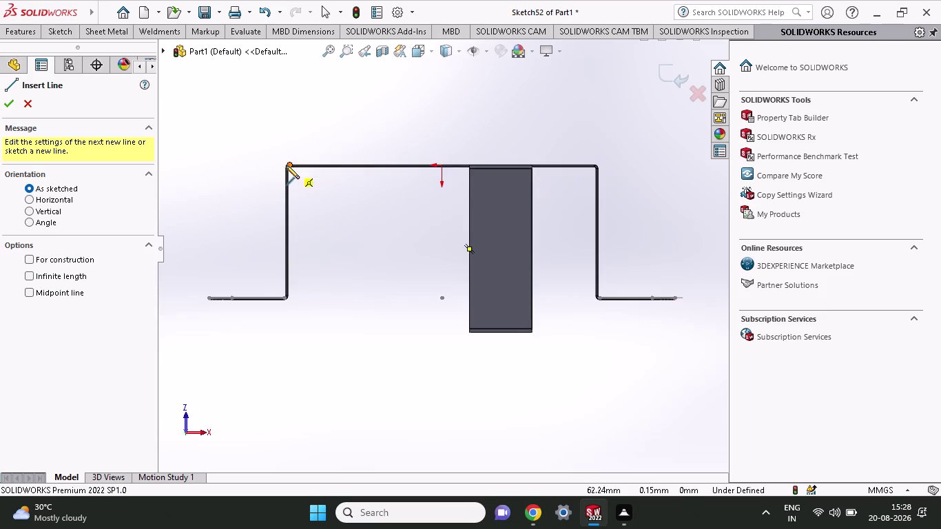
Draw a line from the flange's top corner partway along the top edge, then stop drawing.
scroll(down, 3)
scroll(down, 3)
scroll(up, 3)
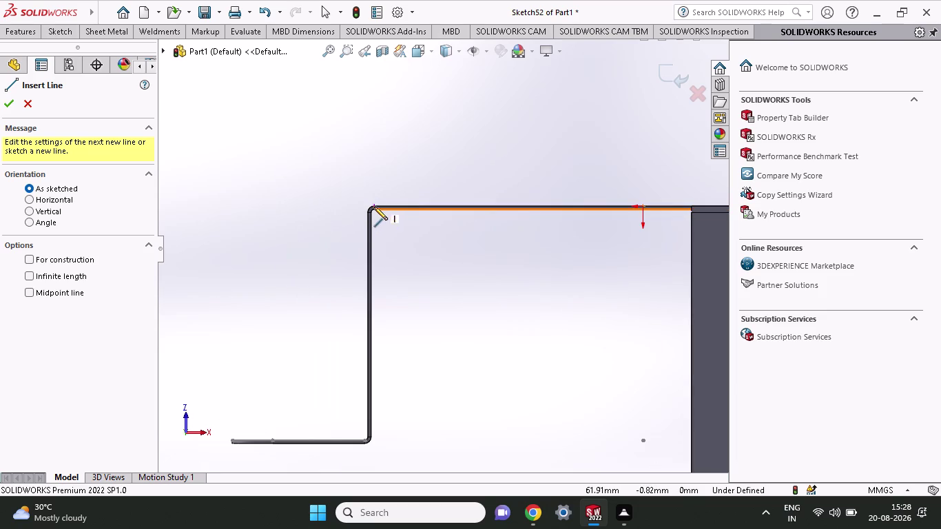
click(374, 210)
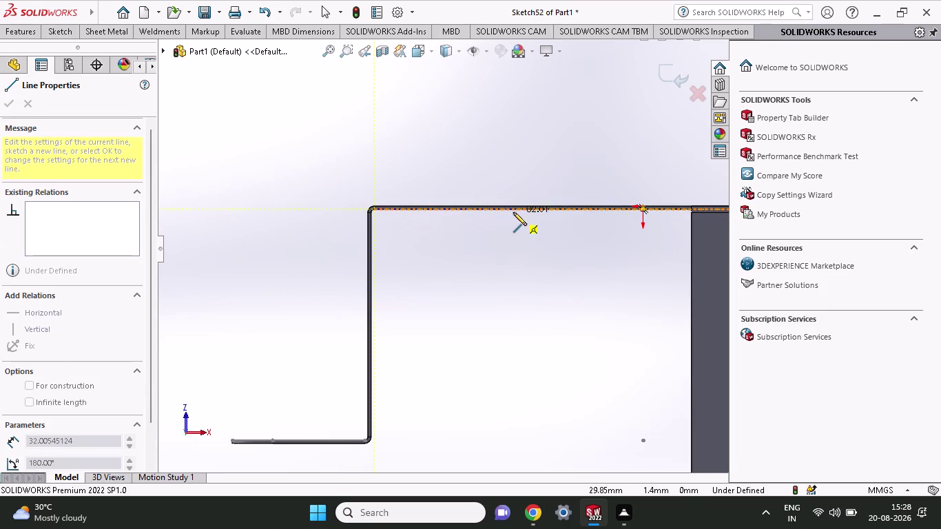
click(484, 212)
scroll(up, 3)
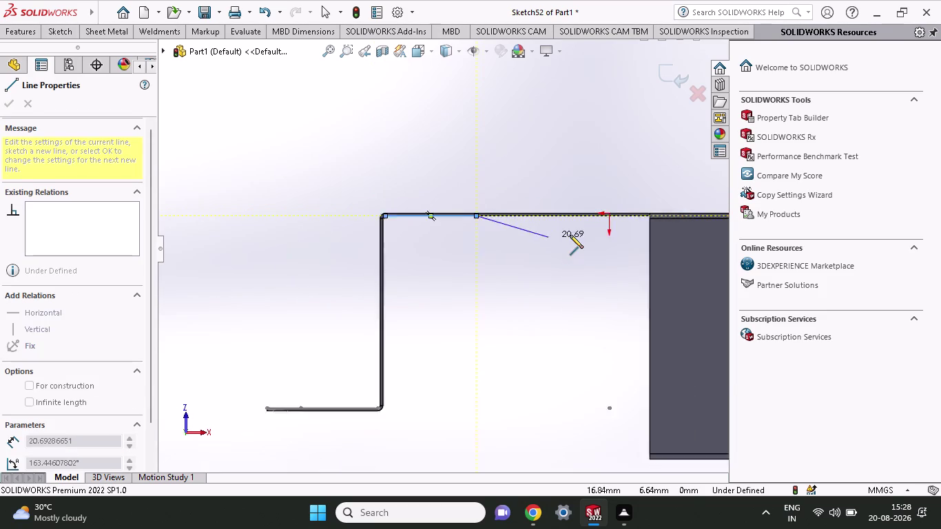
scroll(up, 3)
right_click(432, 155)
click(449, 170)
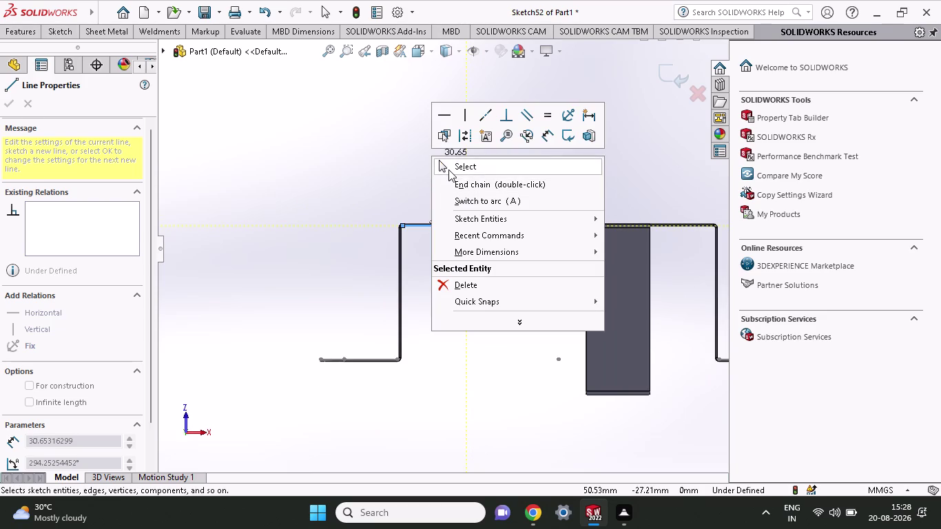
scroll(down, 3)
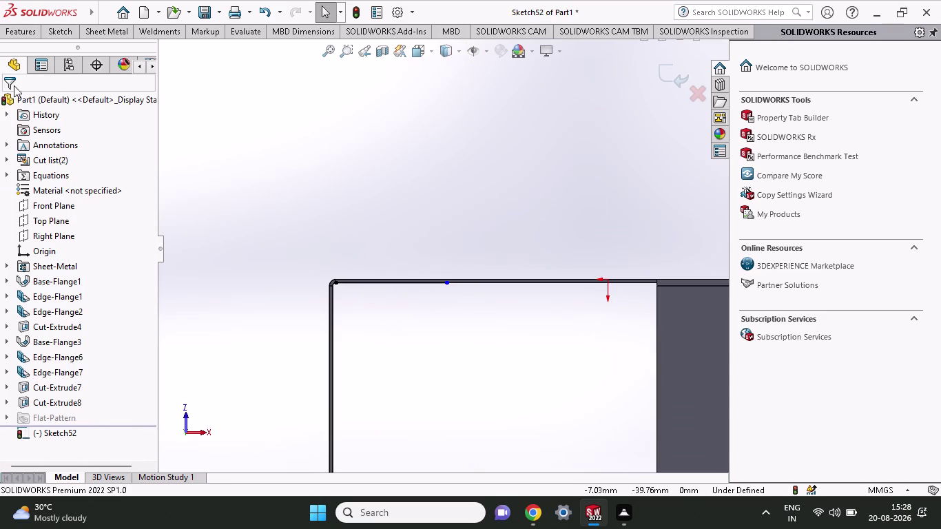
Smart-dimension the top-edge line to 25.33 mm, fully defining Sketch52.
click(60, 29)
click(60, 68)
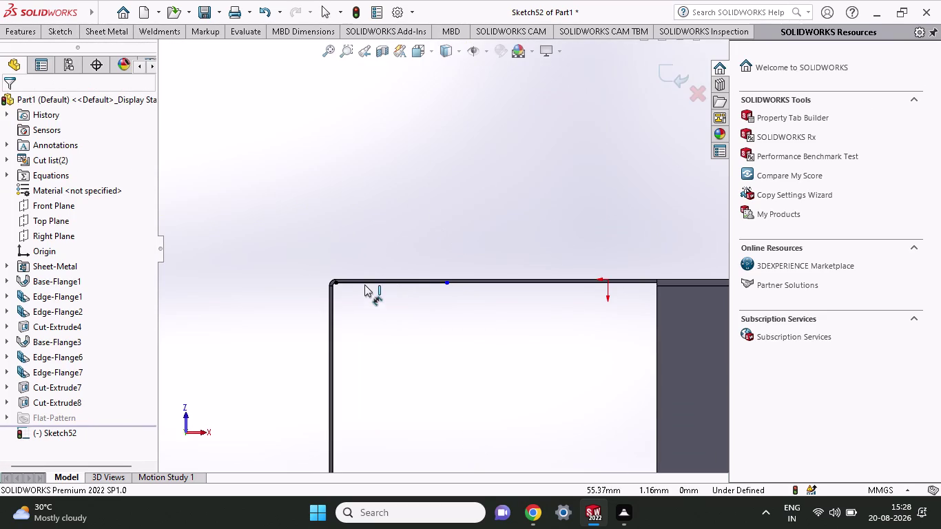
click(365, 285)
click(339, 181)
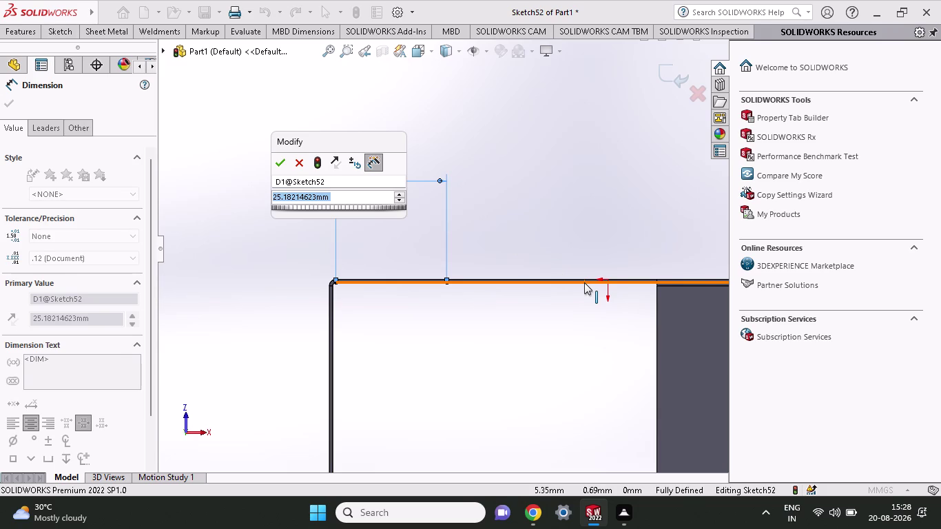
text(25)
text(.)
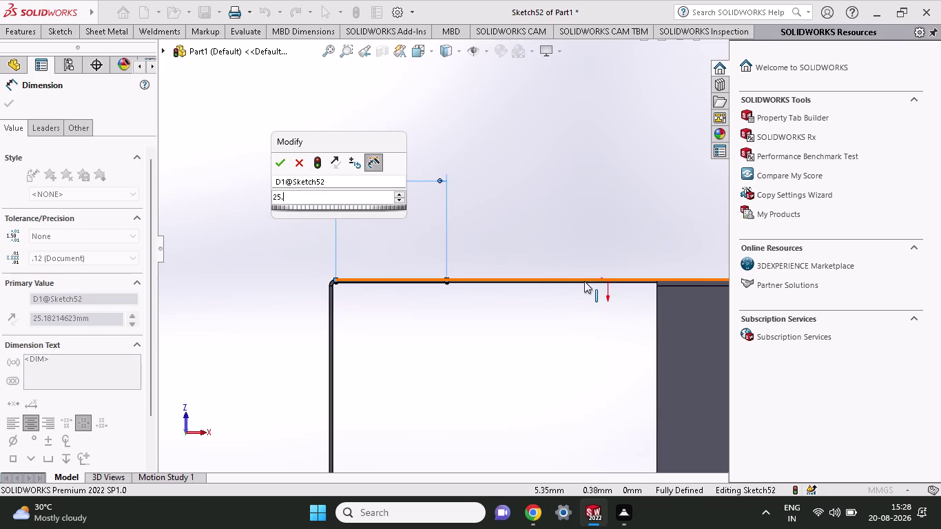
text(33)
key(Return)
scroll(down, 3)
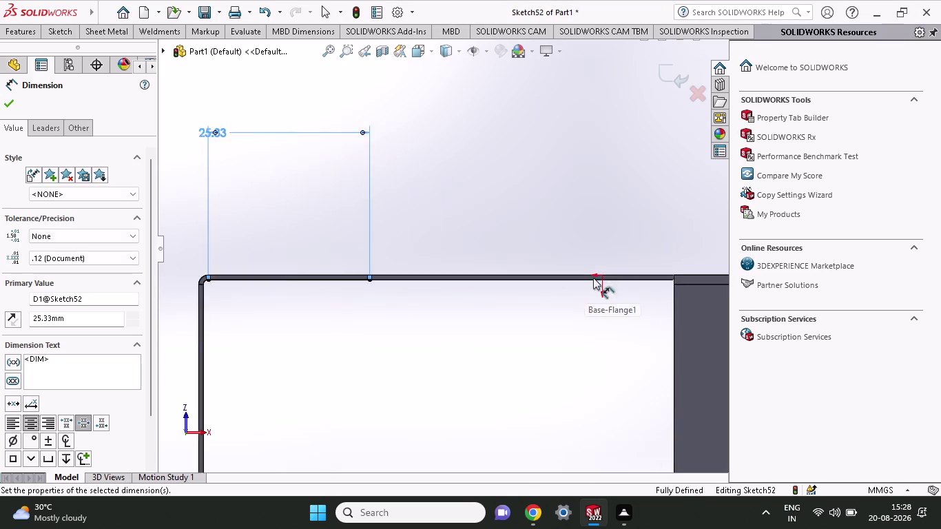
scroll(up, 3)
scroll(up, 3)
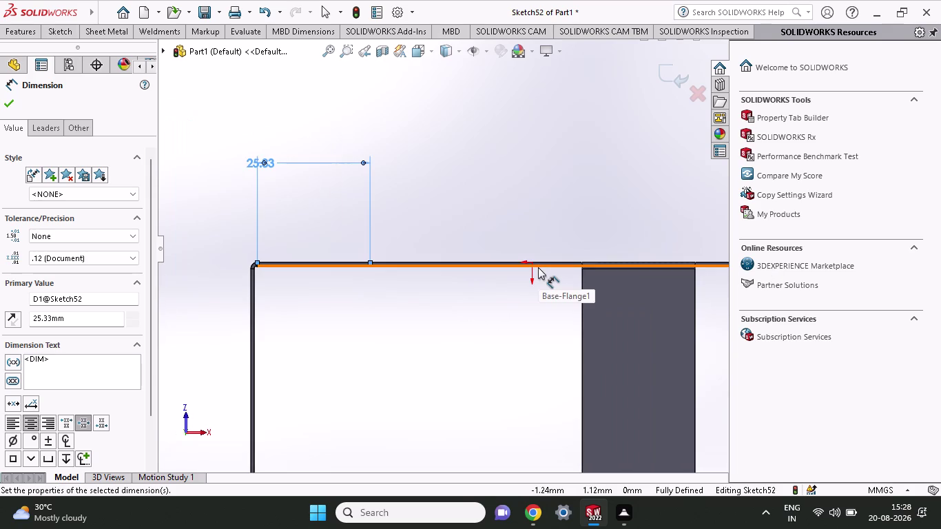
click(47, 31)
click(91, 66)
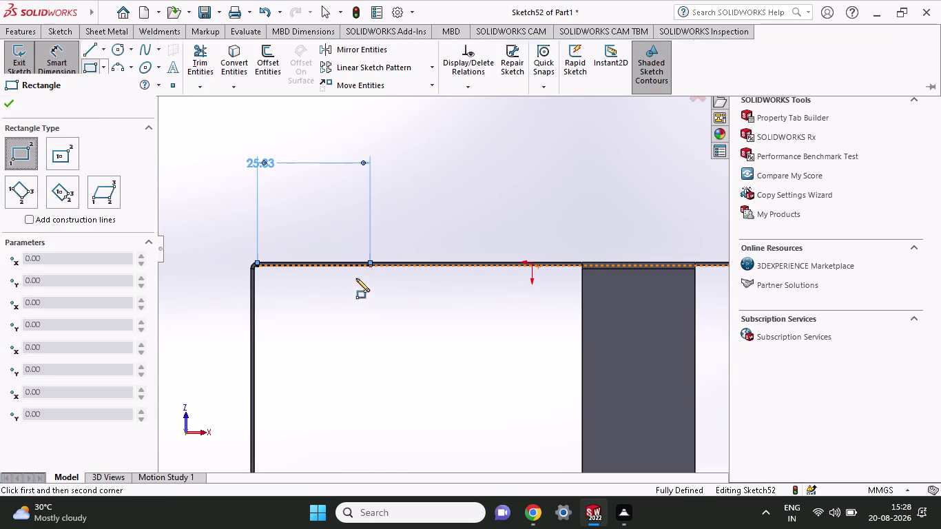
Draw a second line from the first line's end further along the top edge.
click(58, 32)
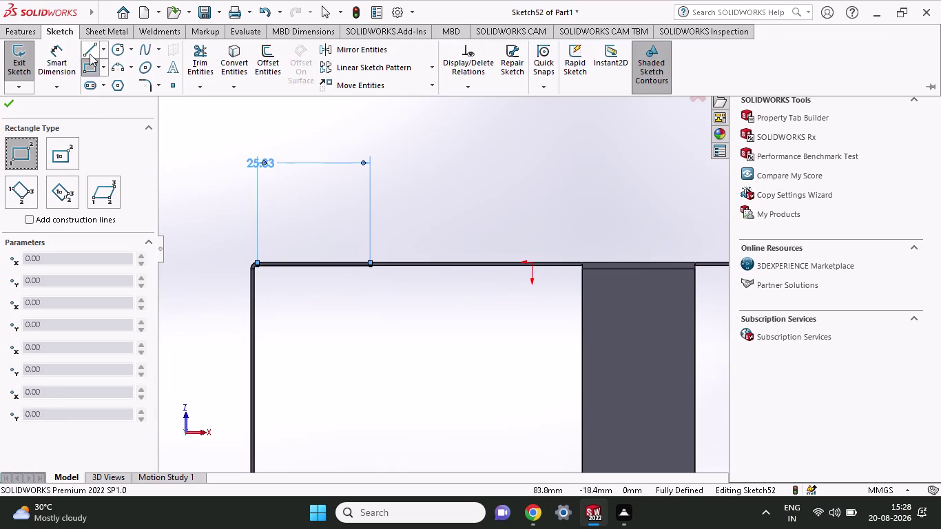
click(89, 53)
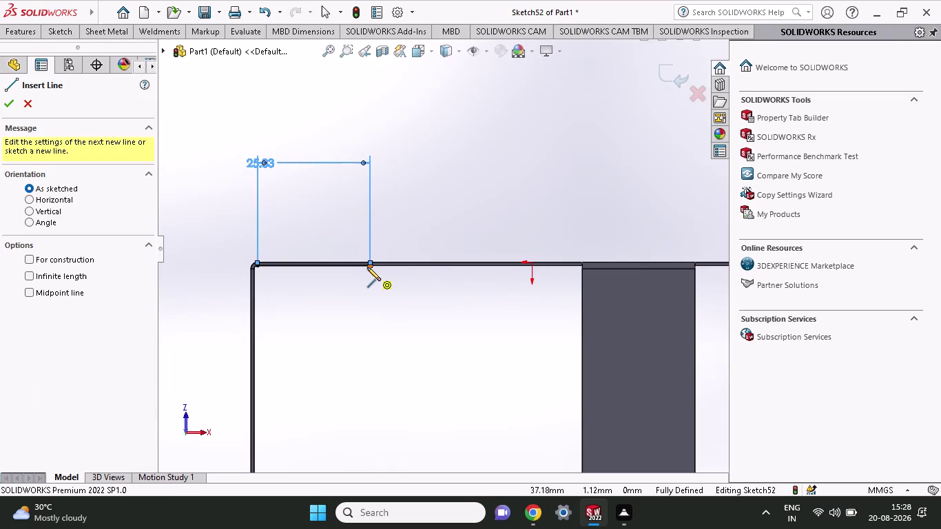
click(367, 267)
click(453, 266)
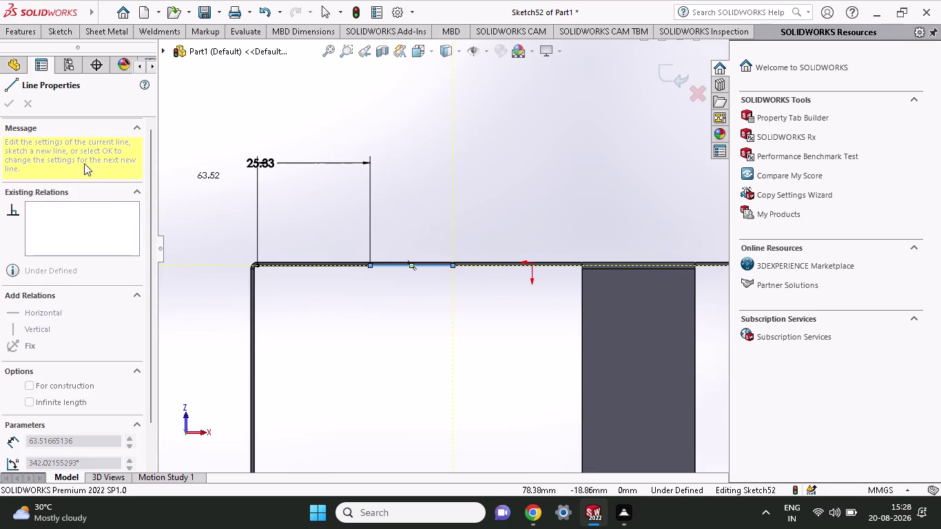
Dimension the second line to 10.67 mm so Sketch52 is fully defined.
click(48, 30)
click(49, 51)
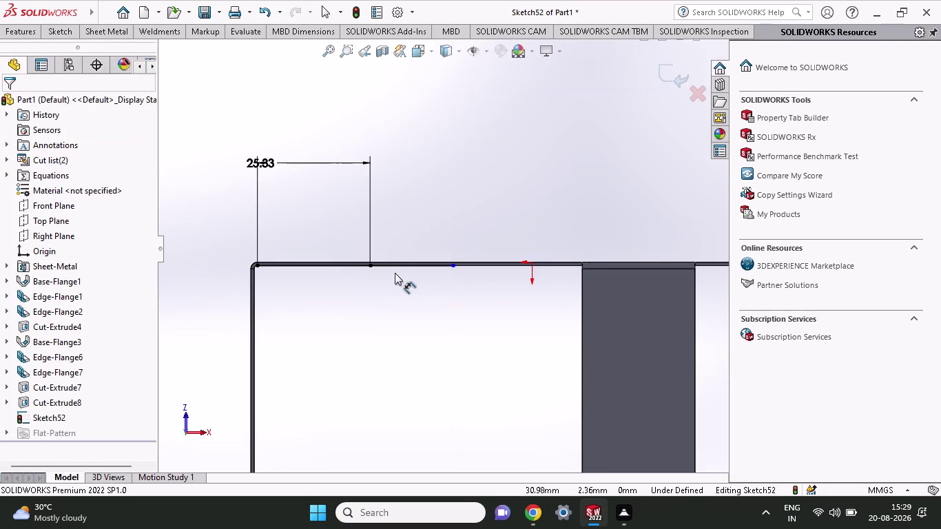
click(368, 267)
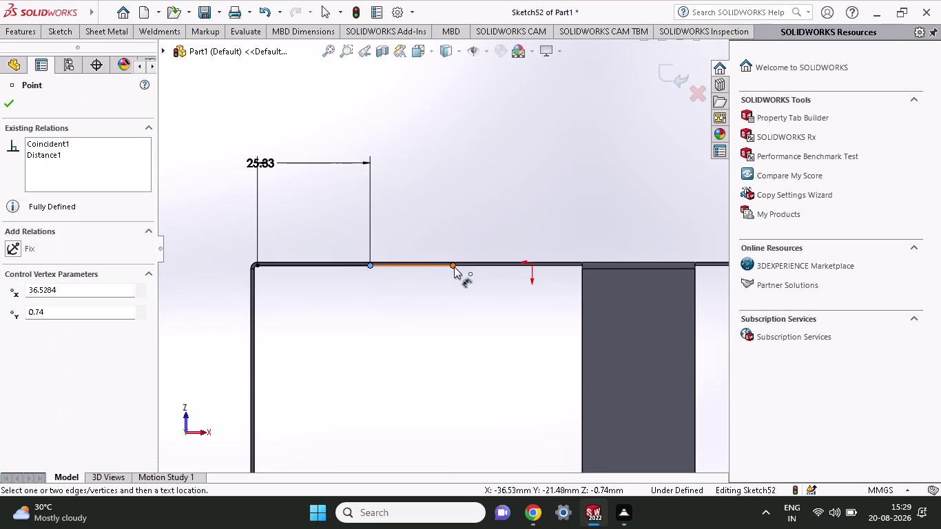
click(454, 267)
click(447, 194)
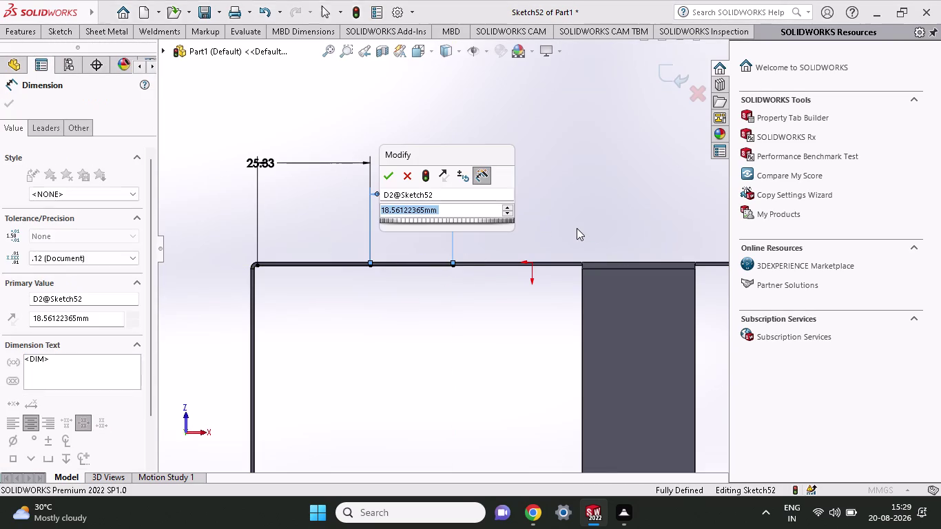
key(1)
text(0.)
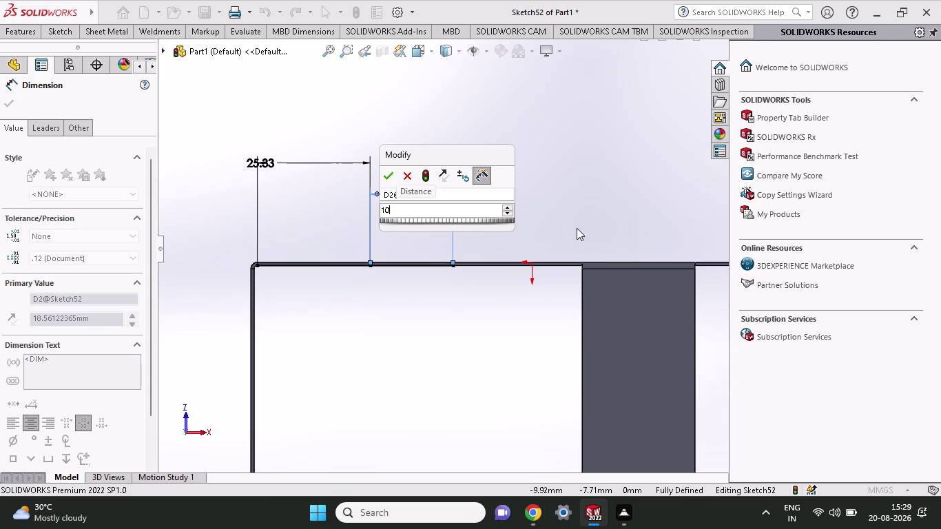
text(67)
key(Return)
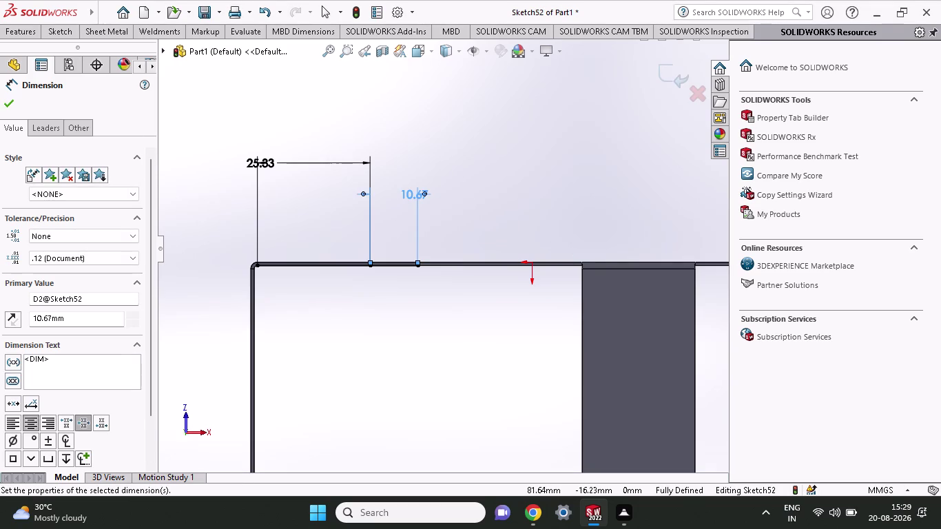
click(13, 102)
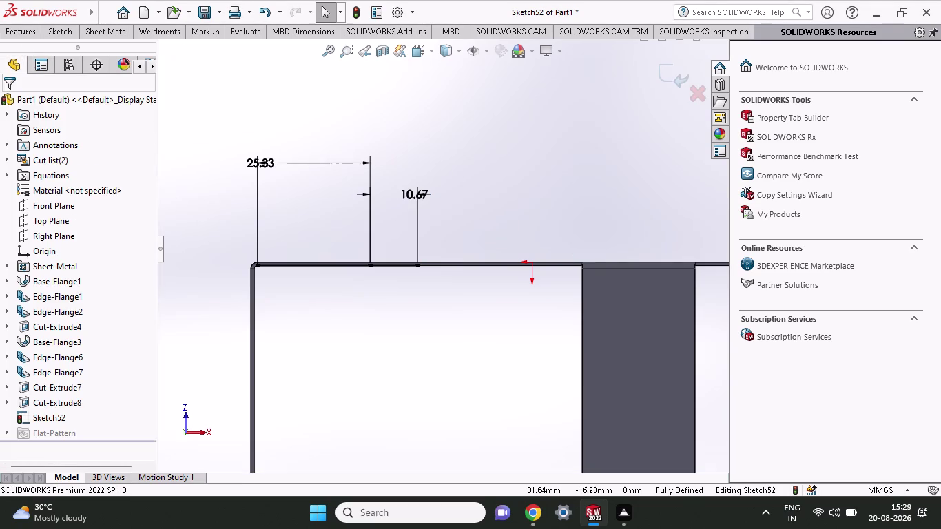
click(29, 31)
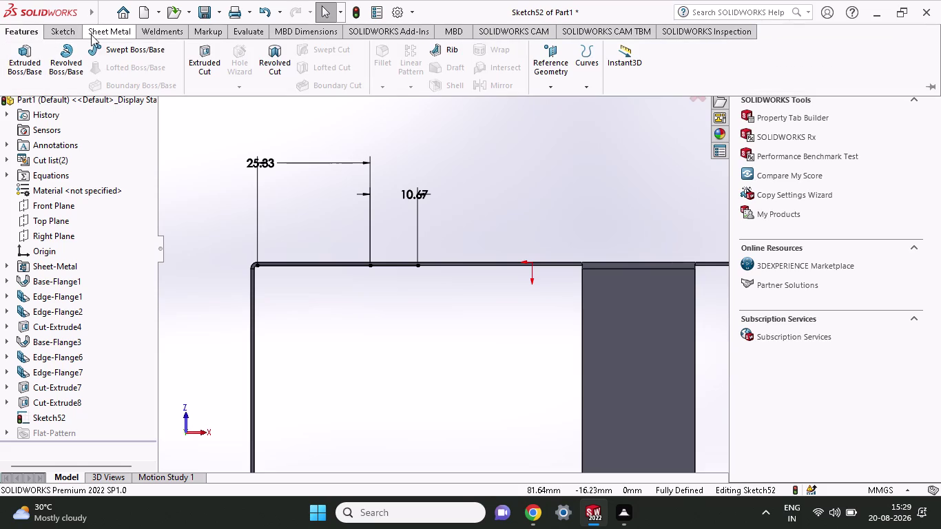
Start a Base Flange/Tab from Sketch52, picking the top edge from an orbited view.
click(103, 36)
click(20, 74)
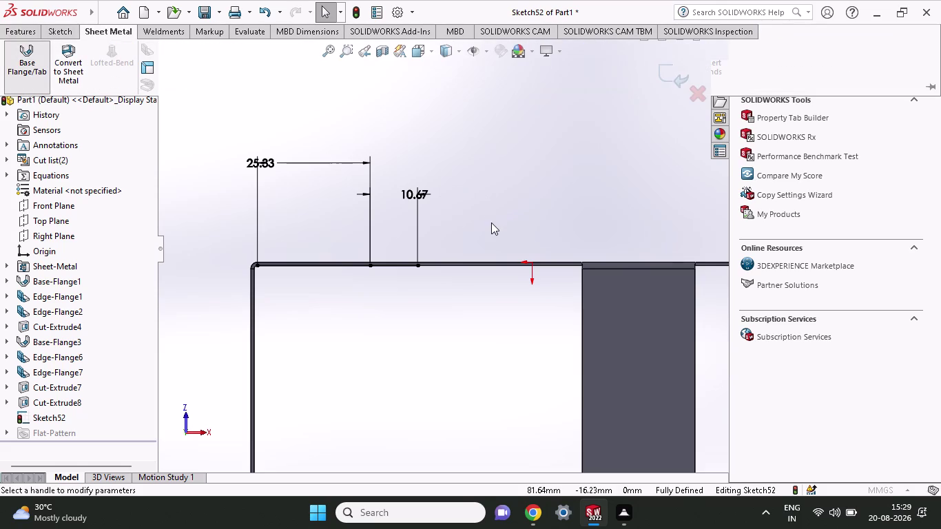
middle_drag(491, 222, 499, 115)
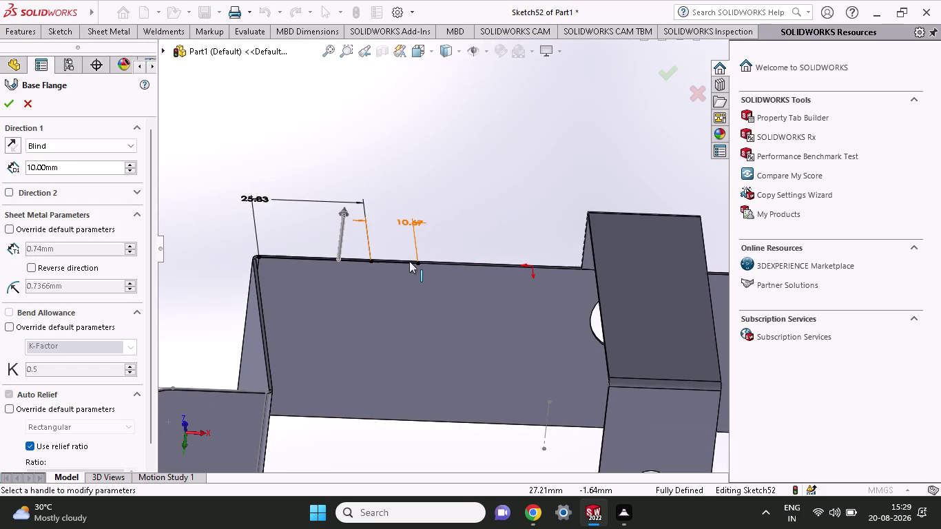
click(409, 263)
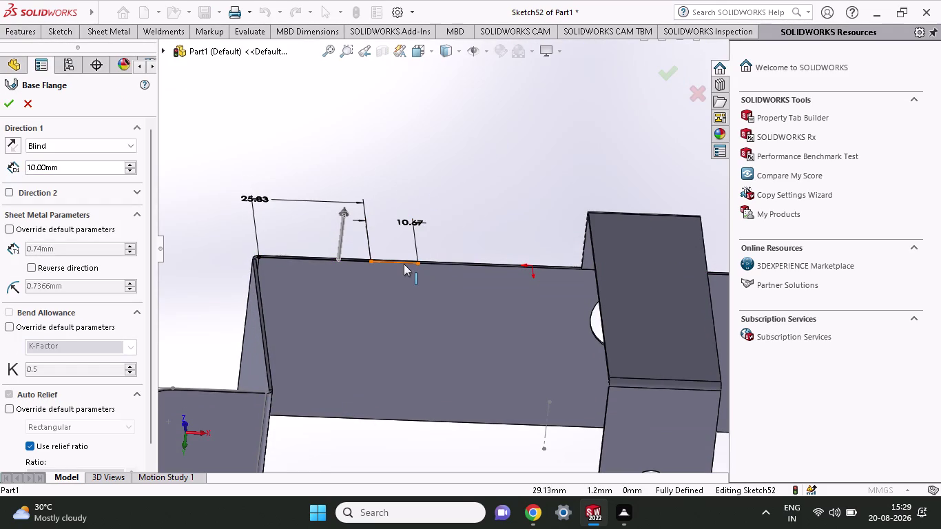
click(404, 264)
click(395, 263)
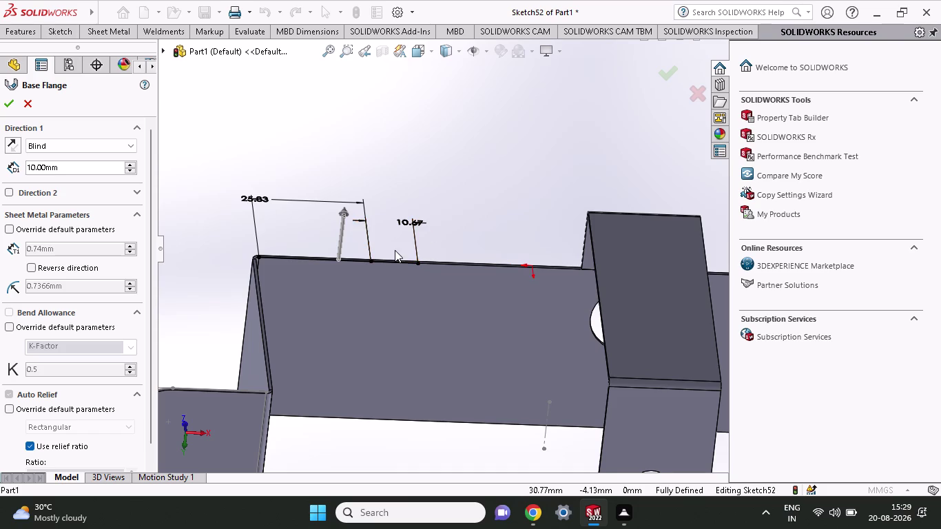
scroll(down, 3)
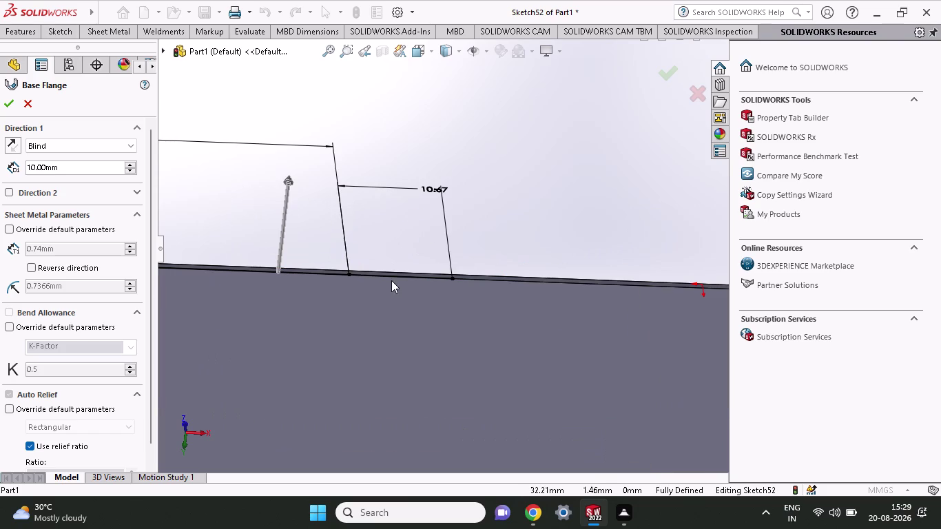
click(391, 276)
middle_drag(422, 218, 423, 257)
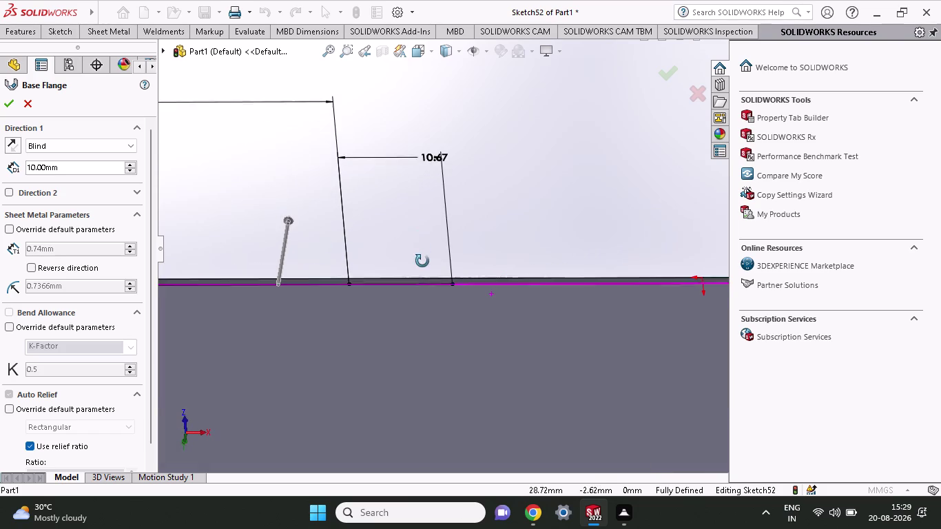
middle_drag(422, 257, 423, 267)
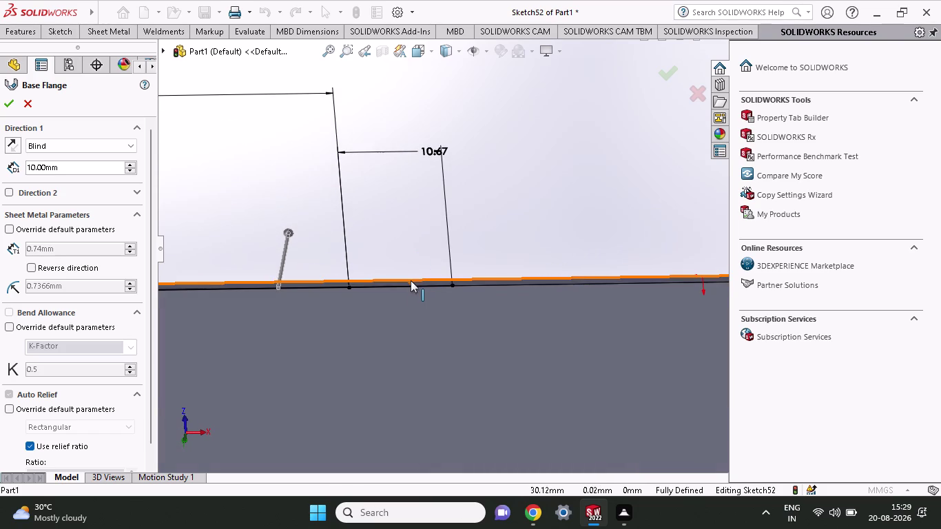
click(410, 284)
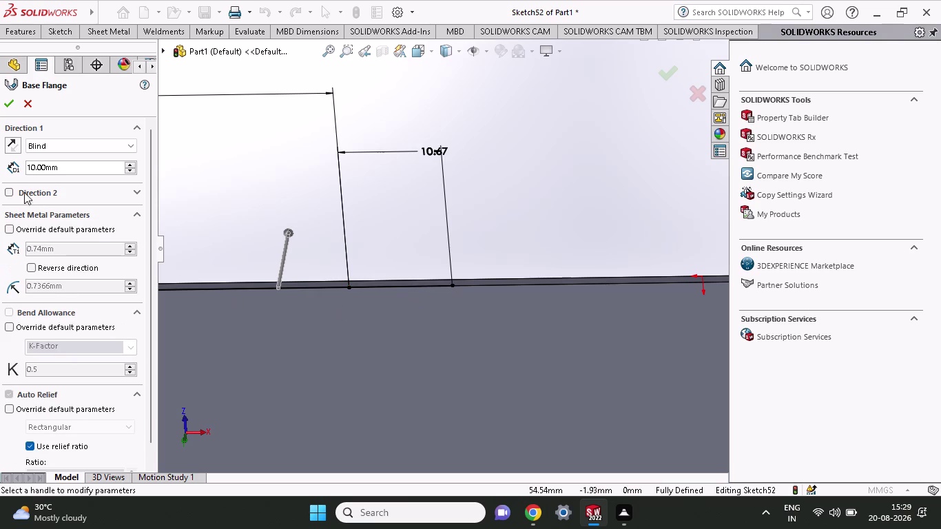
Try finishing the base flange, get 'No bends found', and cancel it.
click(9, 103)
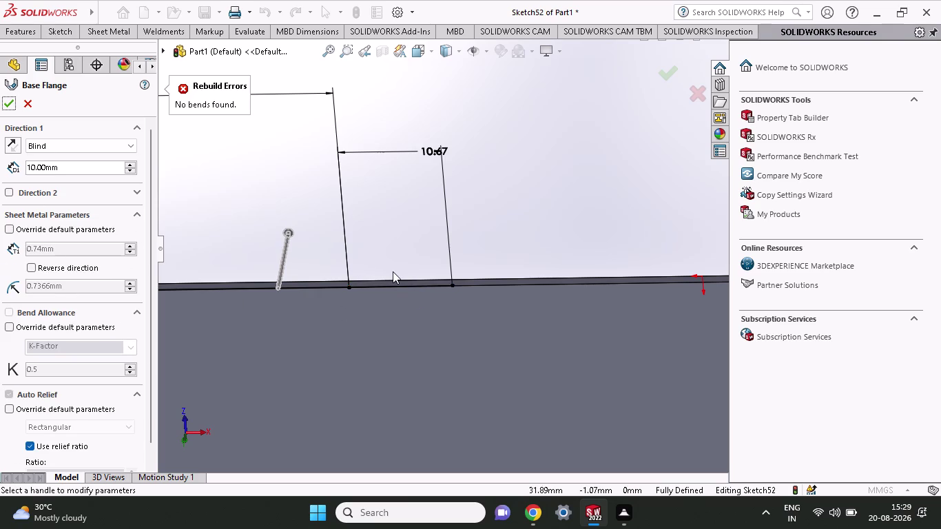
click(31, 105)
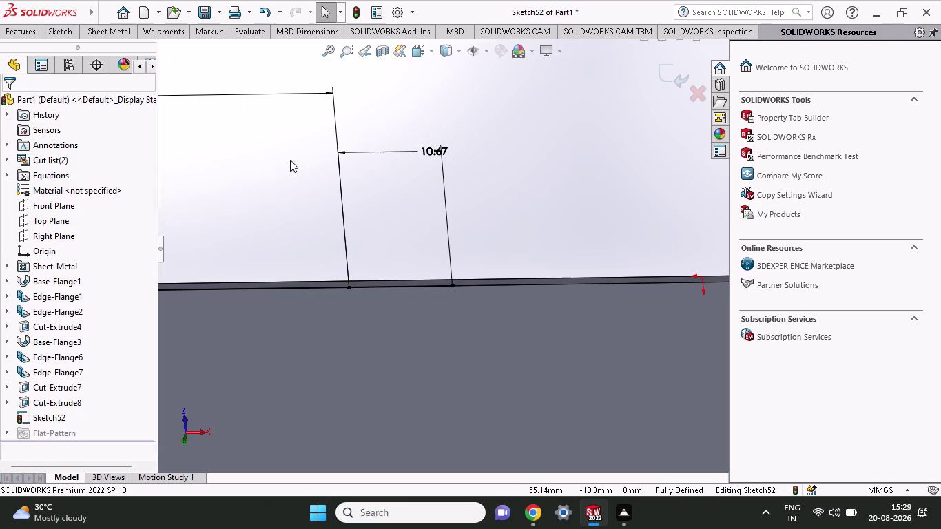
click(46, 36)
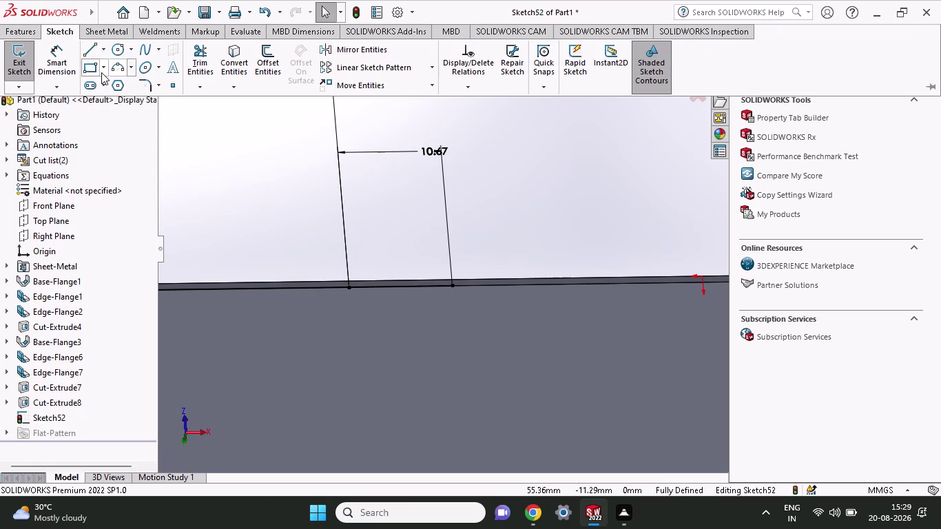
Draw a thin corner rectangle on the top edge between the two dimension lines.
click(99, 73)
scroll(down, 3)
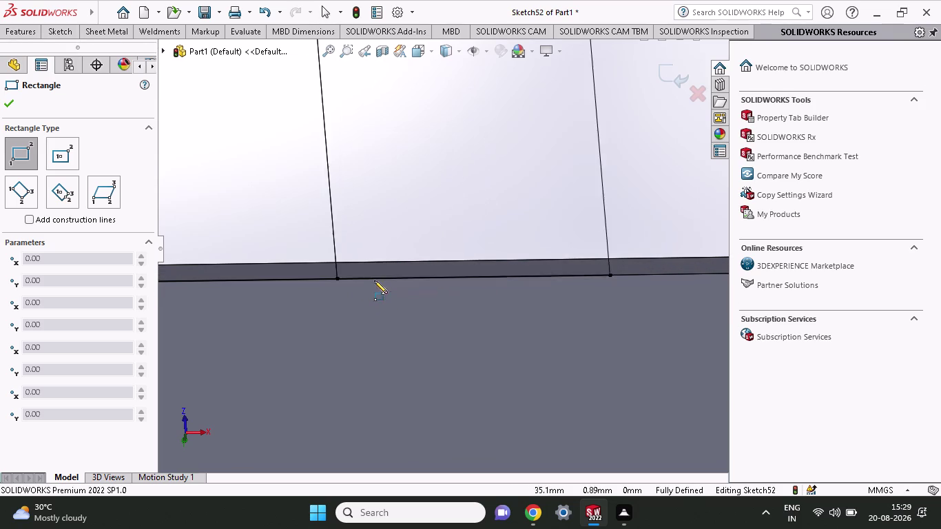
middle_drag(383, 258, 394, 295)
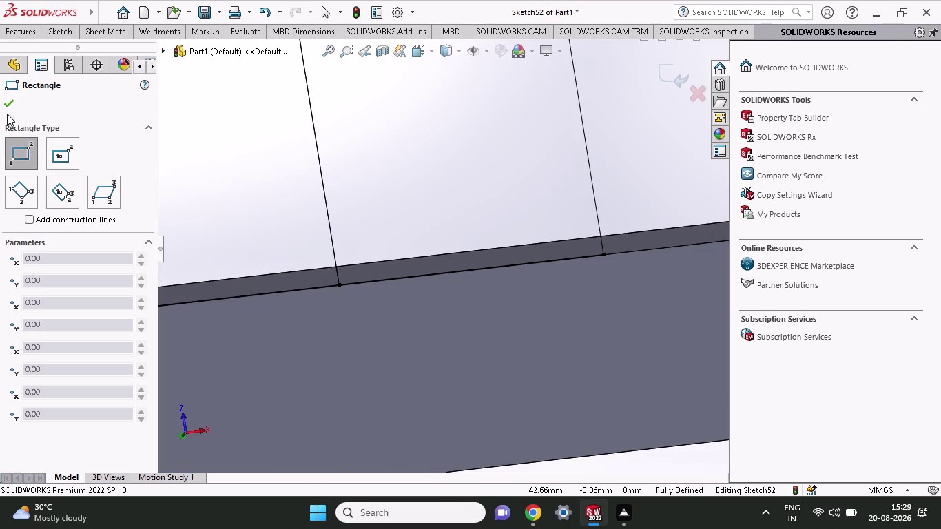
click(342, 285)
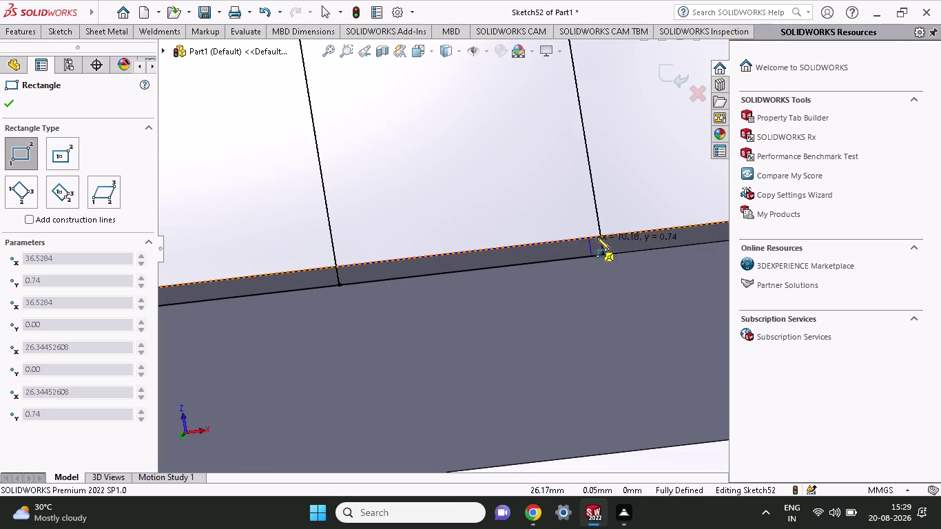
click(601, 236)
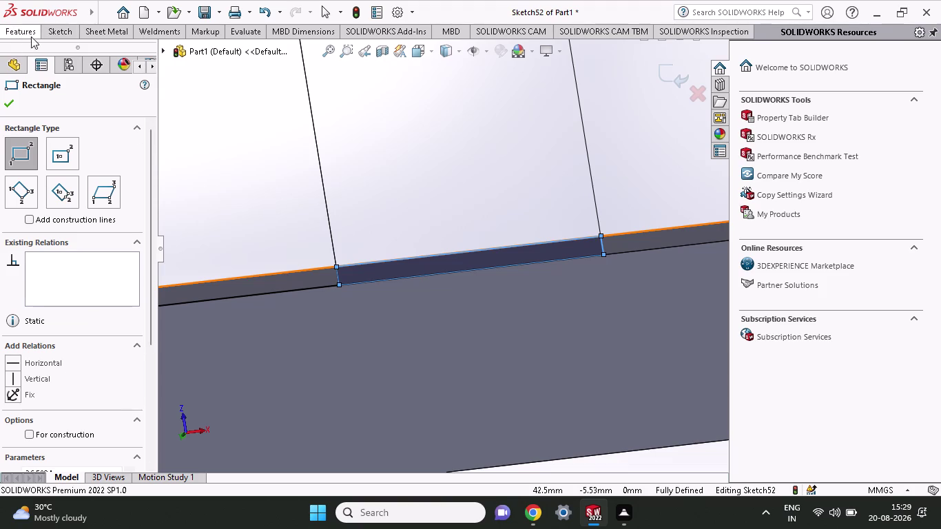
Try building a sheet metal feature from the sketch, triggering the shared-endpoint error.
click(95, 32)
click(27, 67)
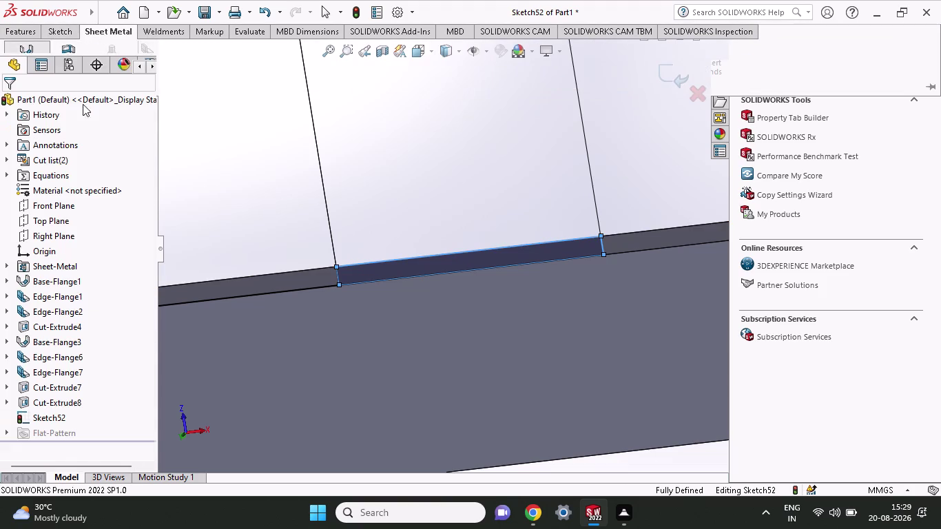
click(558, 258)
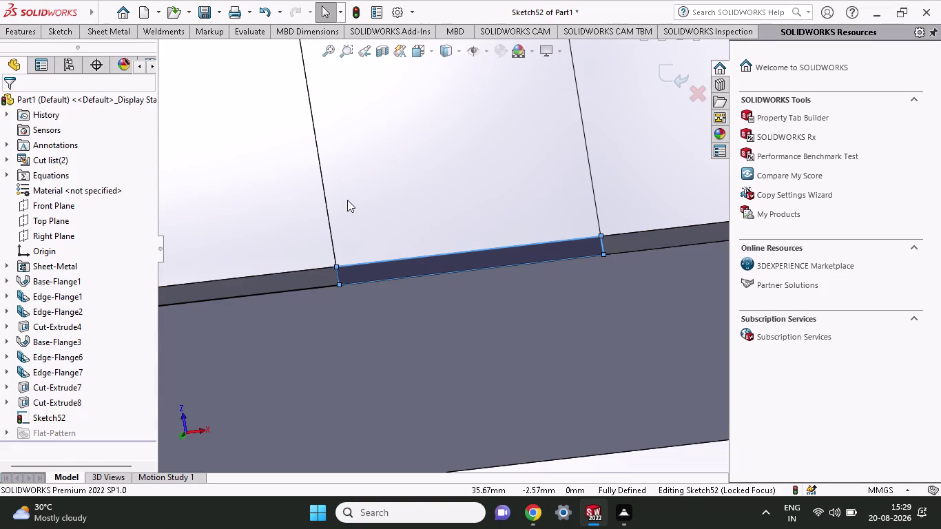
right_click(347, 199)
click(502, 181)
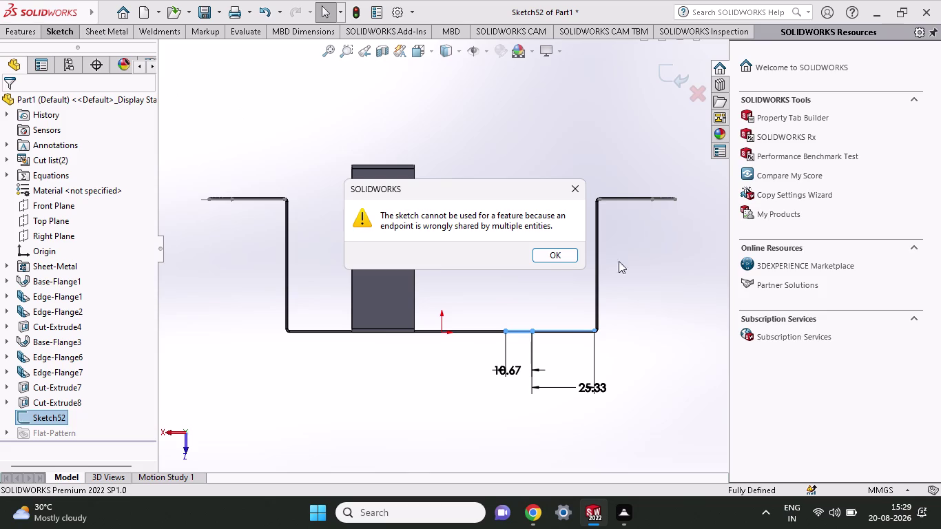
Dismiss the shared-endpoint error messages and delete the selected short sketch line.
click(541, 257)
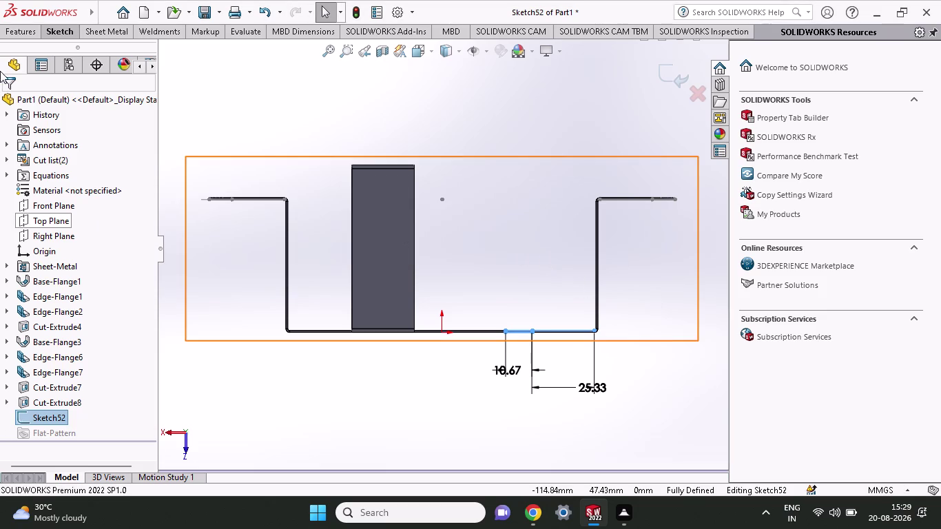
click(70, 31)
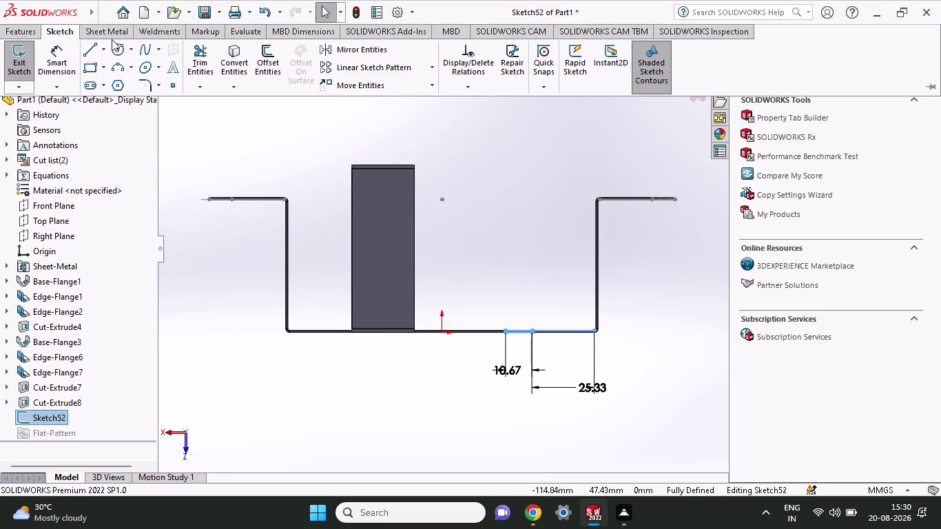
click(112, 35)
click(12, 66)
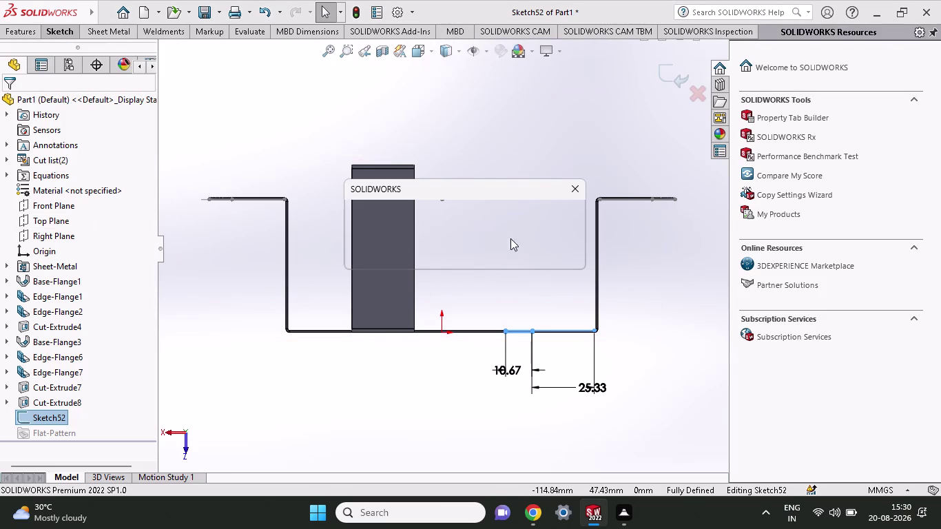
click(529, 243)
click(542, 253)
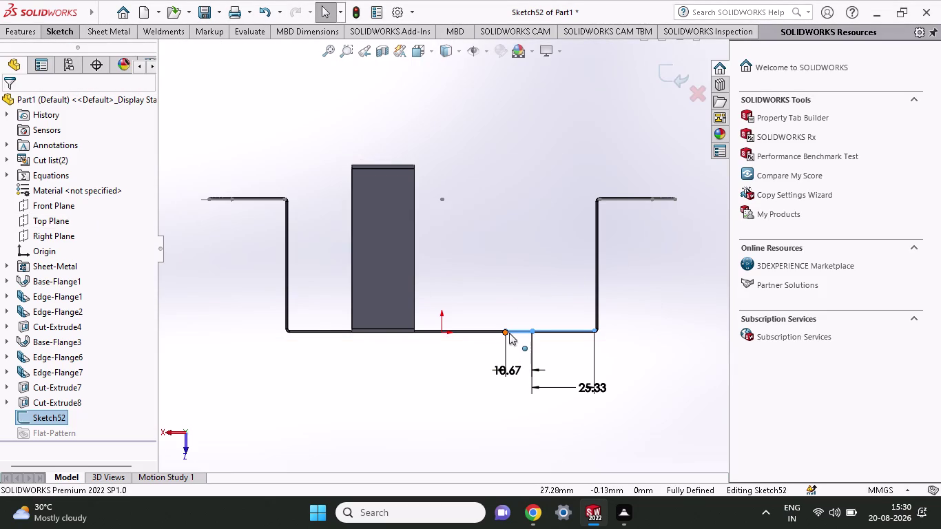
click(512, 332)
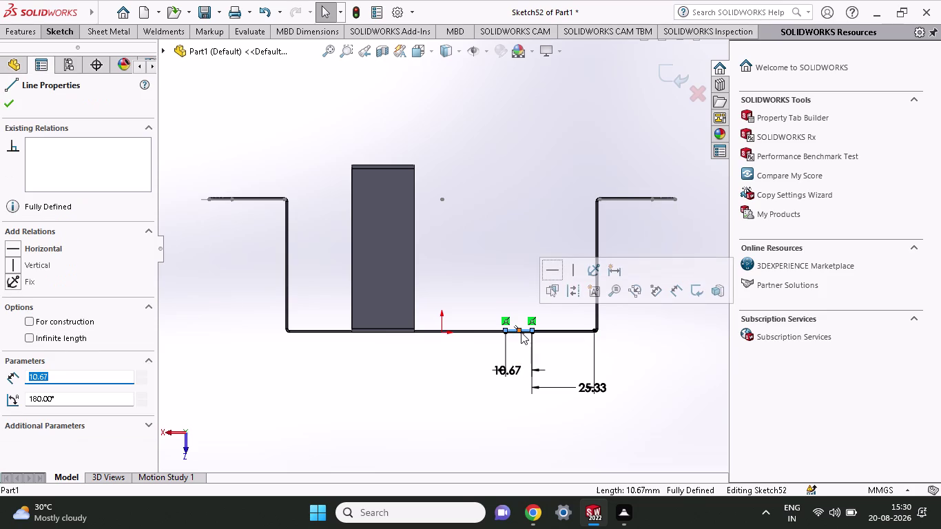
key(Delete)
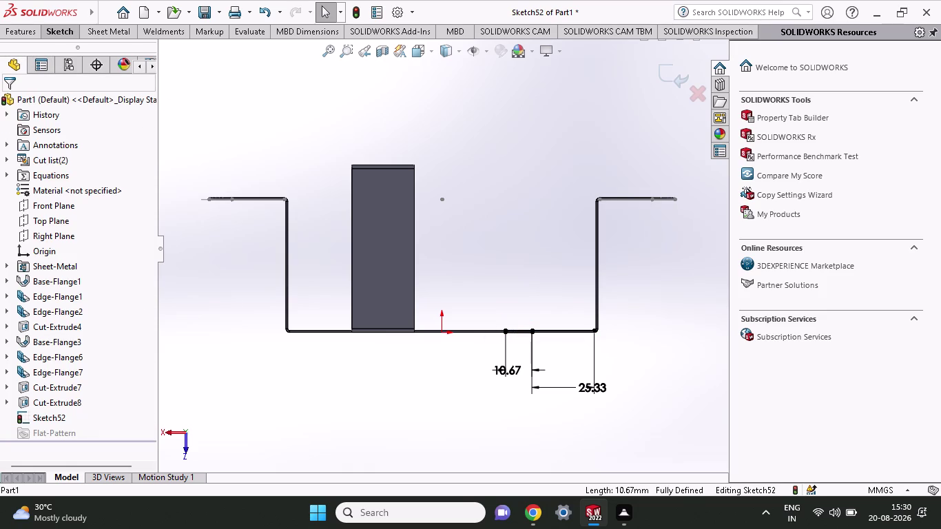
Retry the sheet metal command, dismiss its message, and undo the last change.
click(94, 34)
click(31, 64)
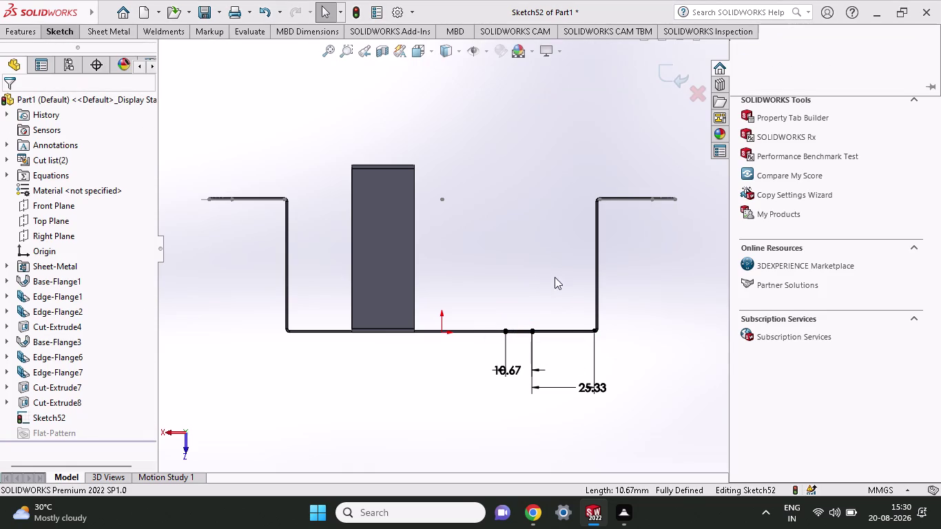
click(552, 257)
scroll(down, 3)
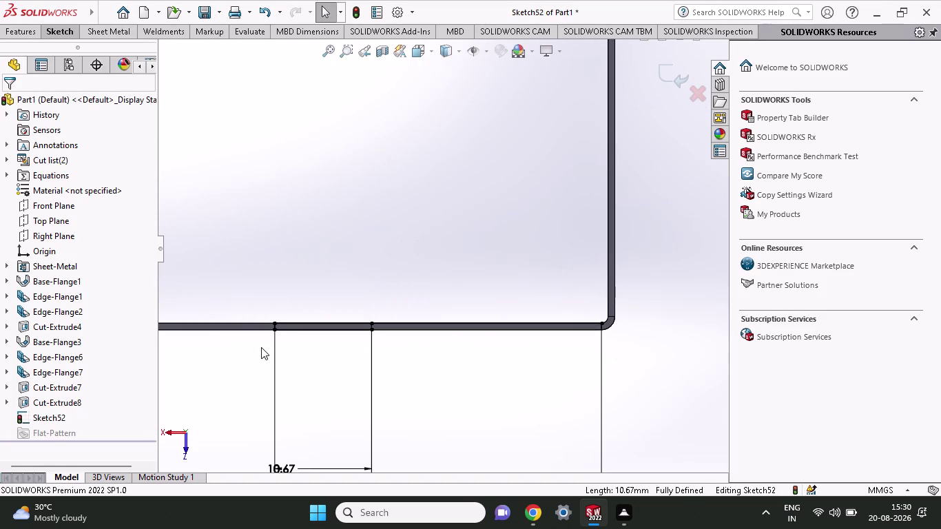
key(ctrl+z)
scroll(down, 3)
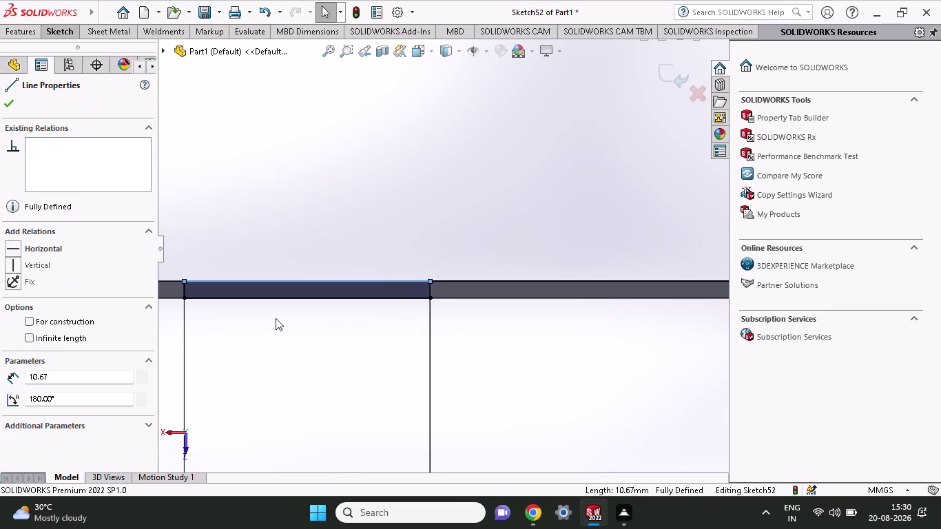
Delete the tab's short bottom line and two more sketch entities.
click(279, 297)
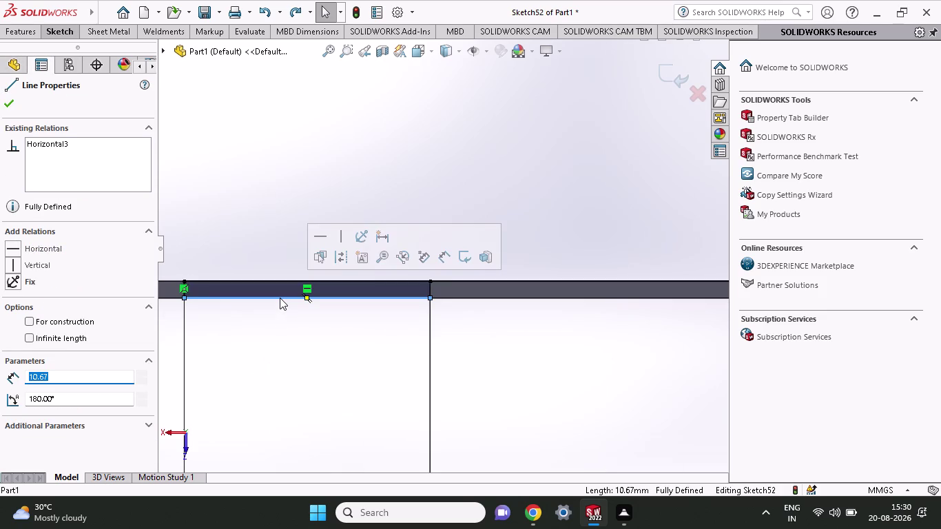
key(Delete)
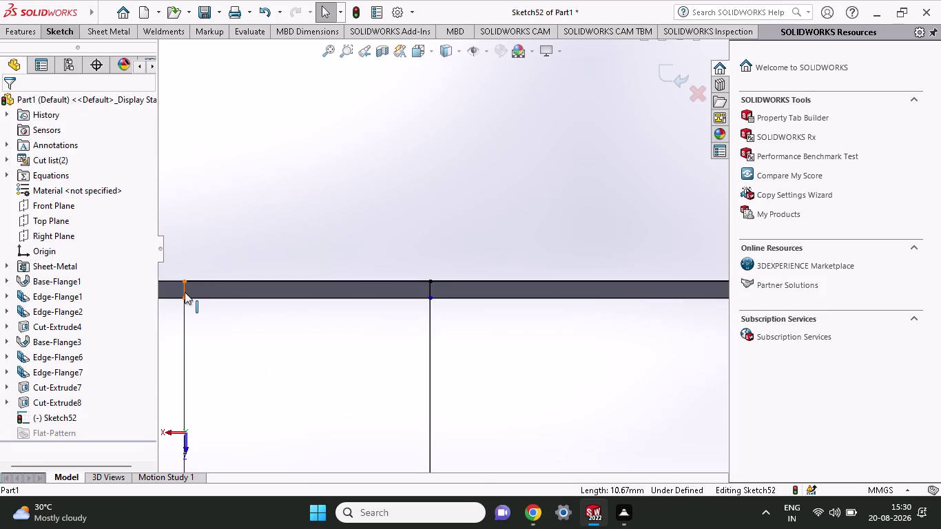
click(185, 292)
key(Delete)
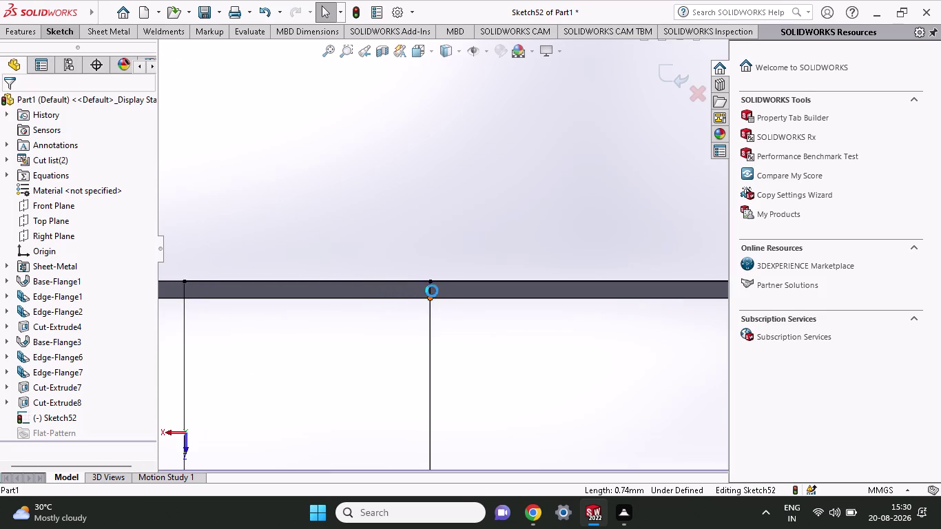
click(432, 291)
key(Delete)
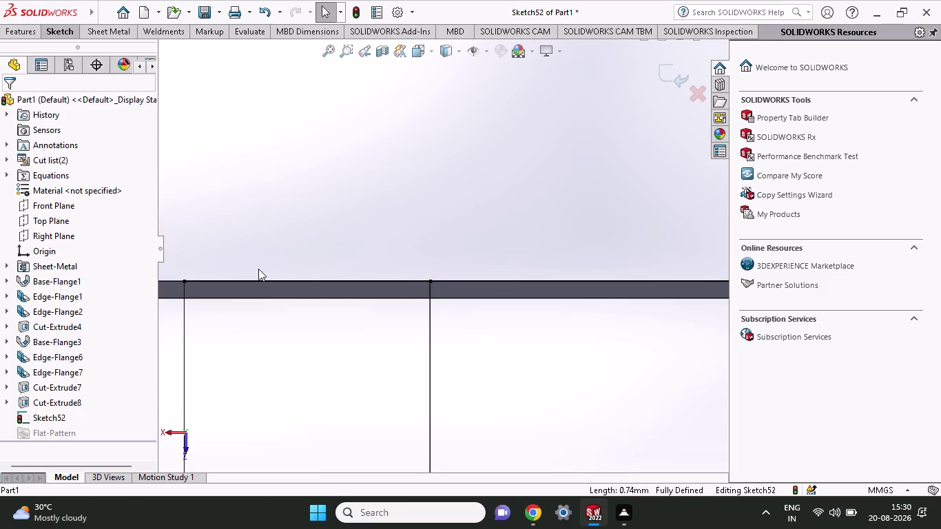
Edit the 10.67 mm dimension's properties and confirm them.
click(184, 290)
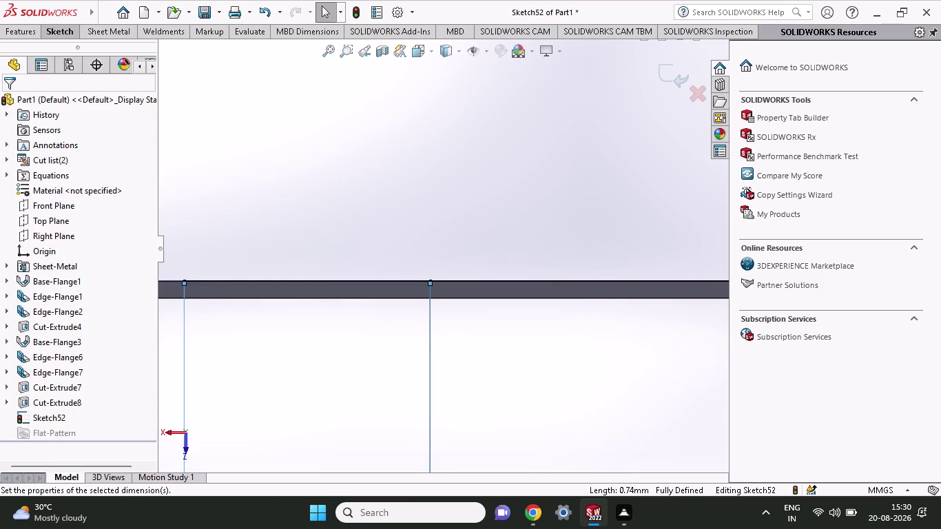
click(17, 26)
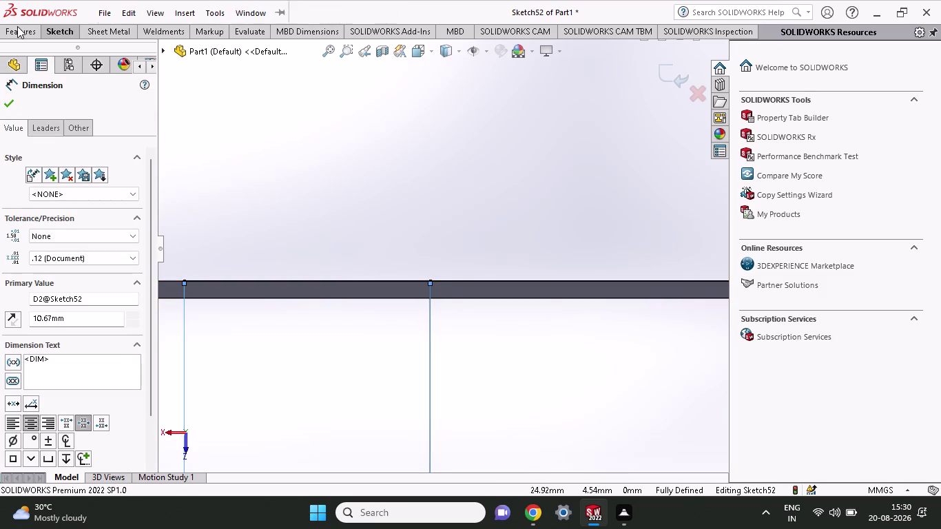
click(32, 63)
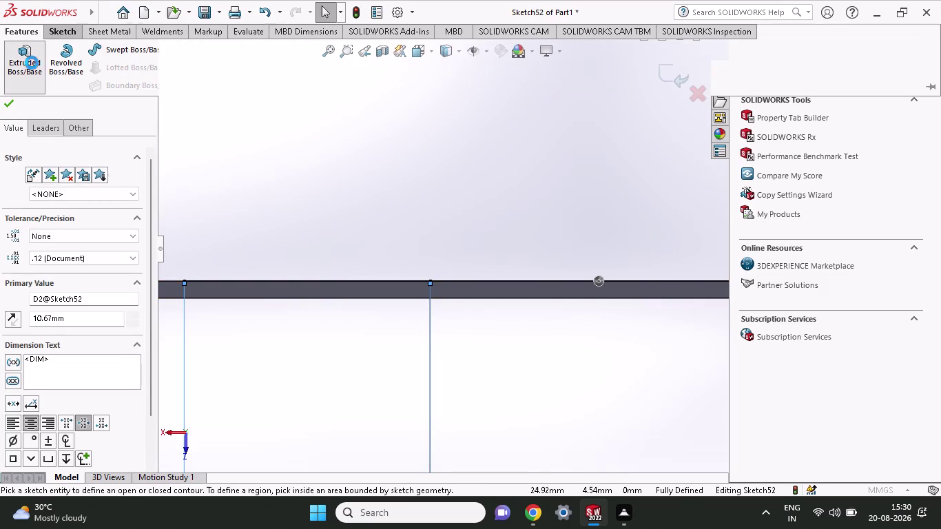
click(26, 100)
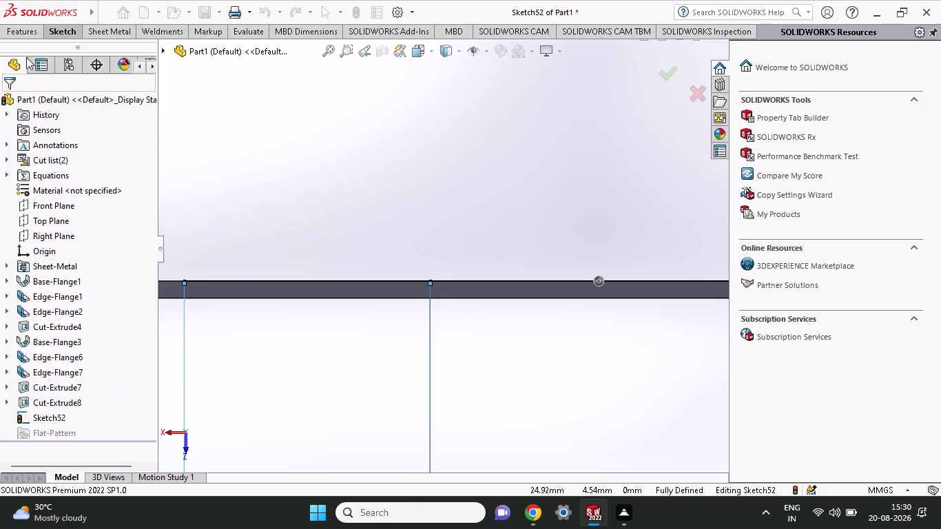
Retry the sheet metal command, dismiss the message, and delete another sketch entity.
click(93, 27)
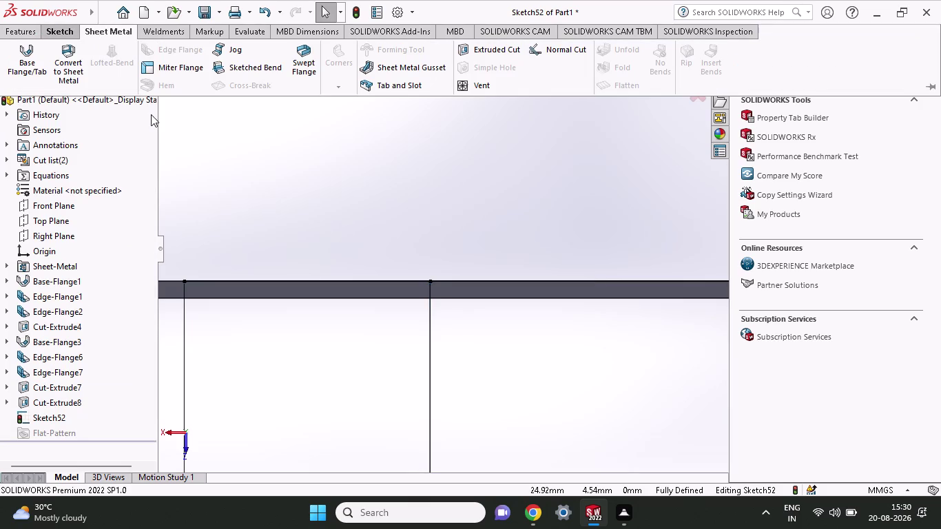
click(40, 68)
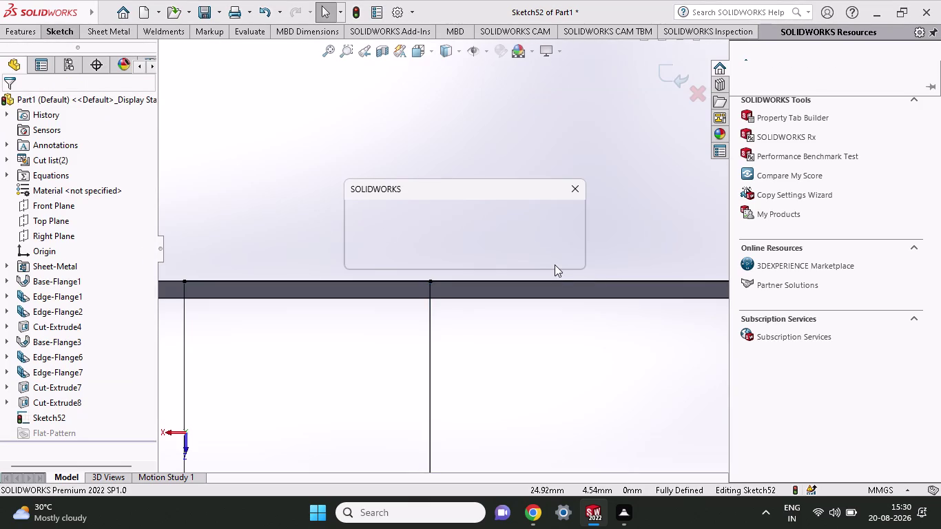
click(555, 260)
click(312, 278)
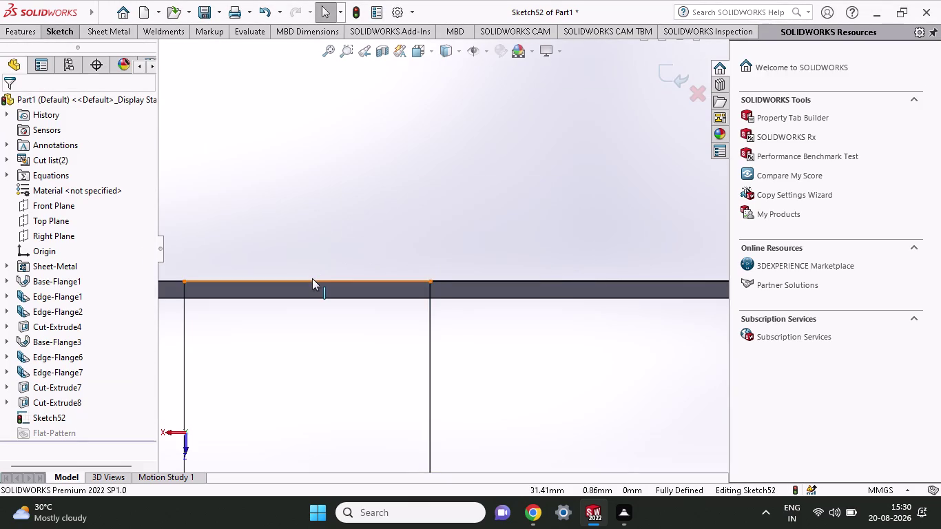
key(Delete)
From an angled view, select the 10.67 mm line and launch Base Flange/Tab.
scroll(up, 3)
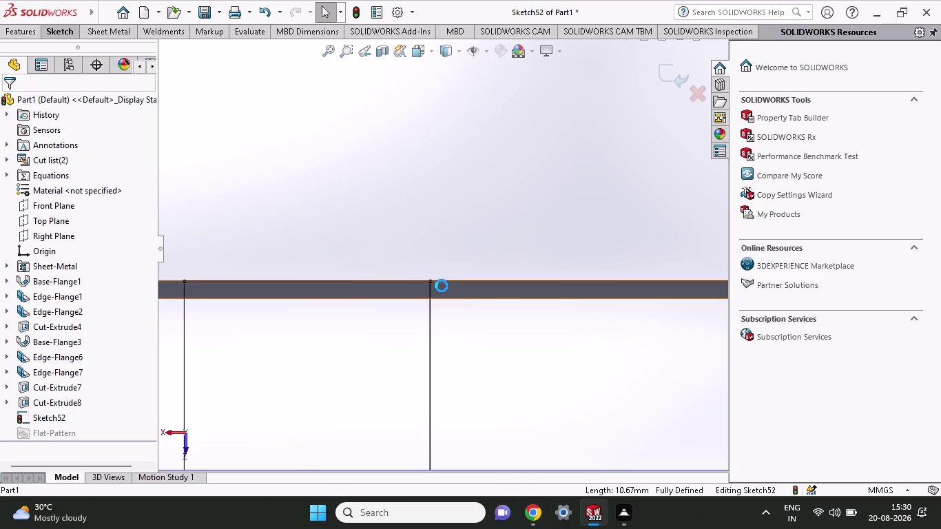
scroll(up, 3)
scroll(up, 3)
middle_drag(454, 226, 462, 294)
scroll(down, 3)
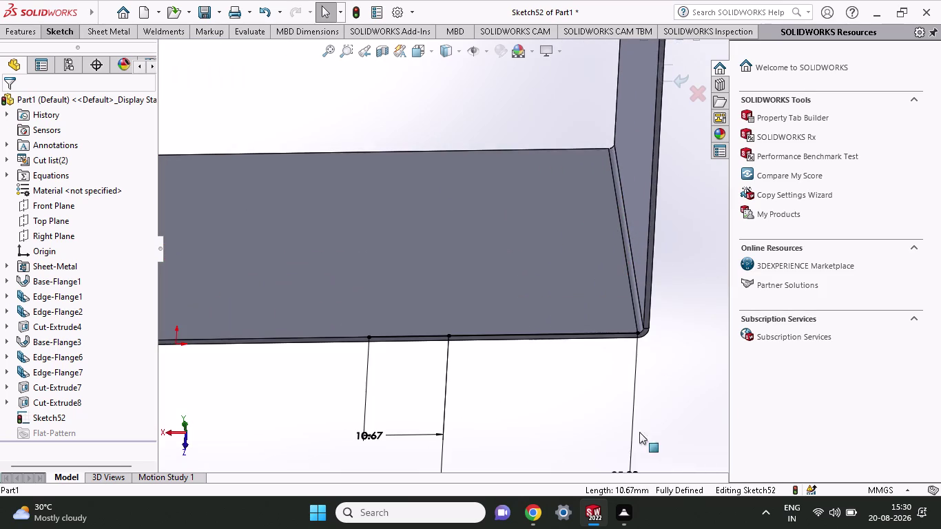
scroll(down, 3)
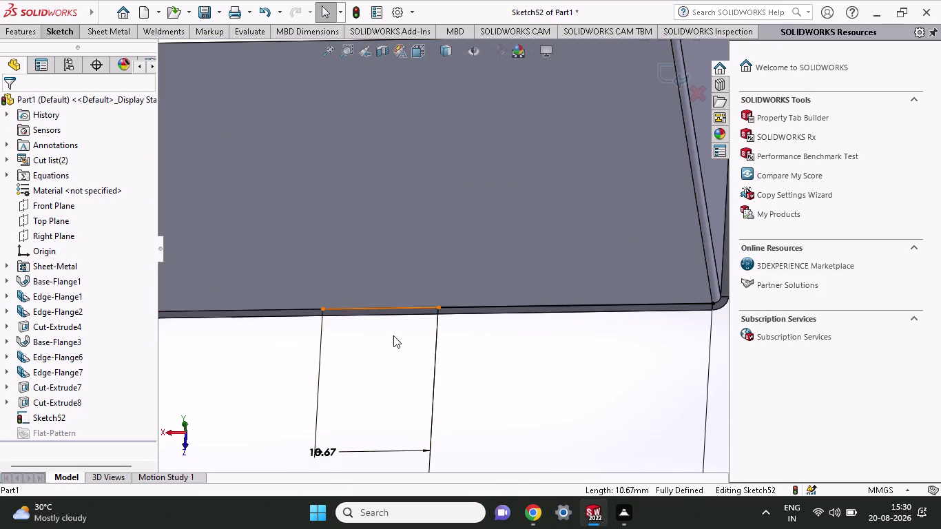
click(384, 307)
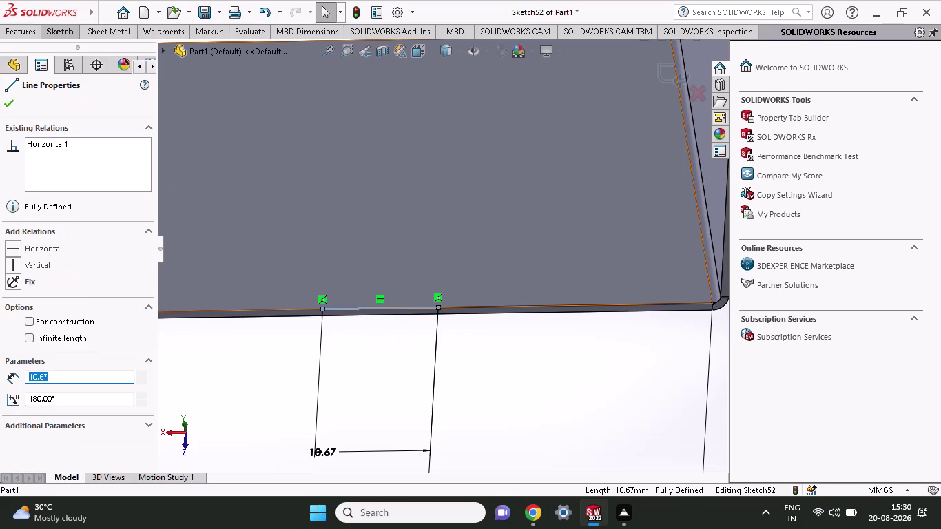
click(126, 25)
click(33, 57)
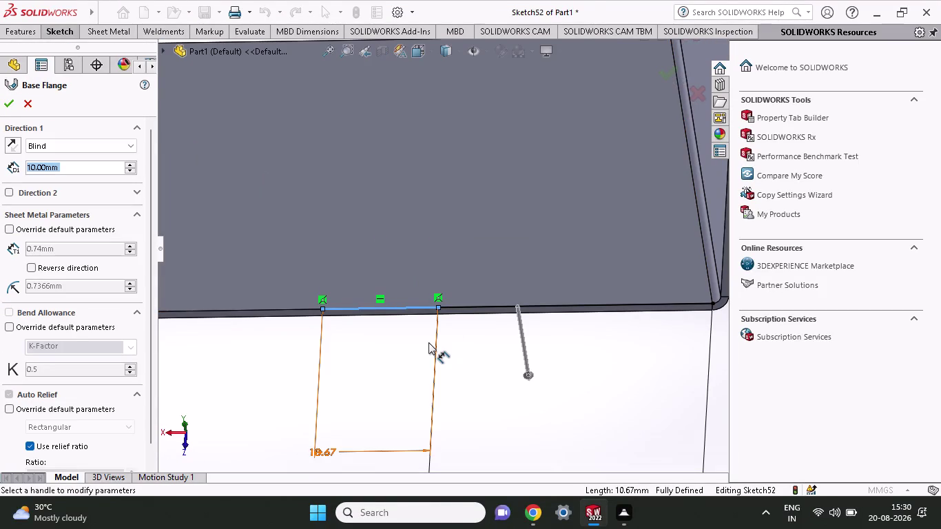
Set the base flange depth to 24 mm, apply it, and dismiss the no-bends rebuild error.
scroll(up, 3)
scroll(down, 3)
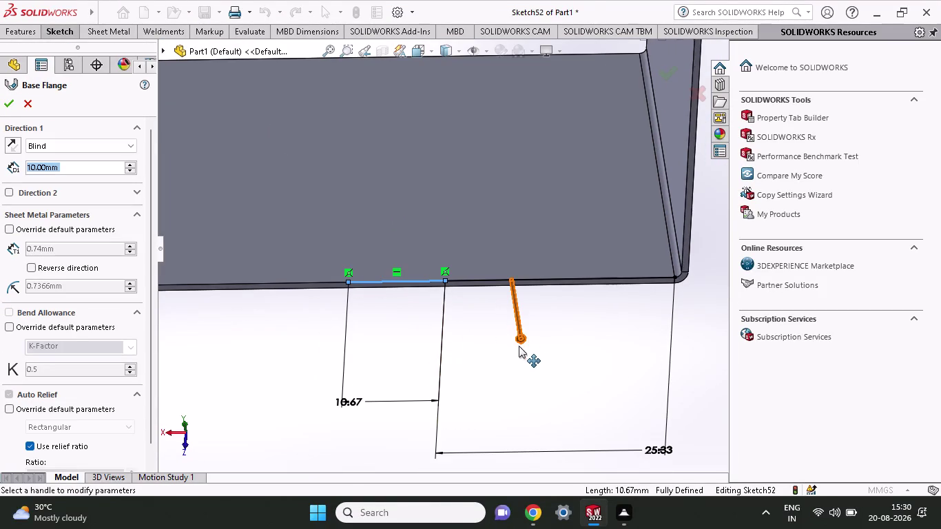
drag(522, 336, 524, 380)
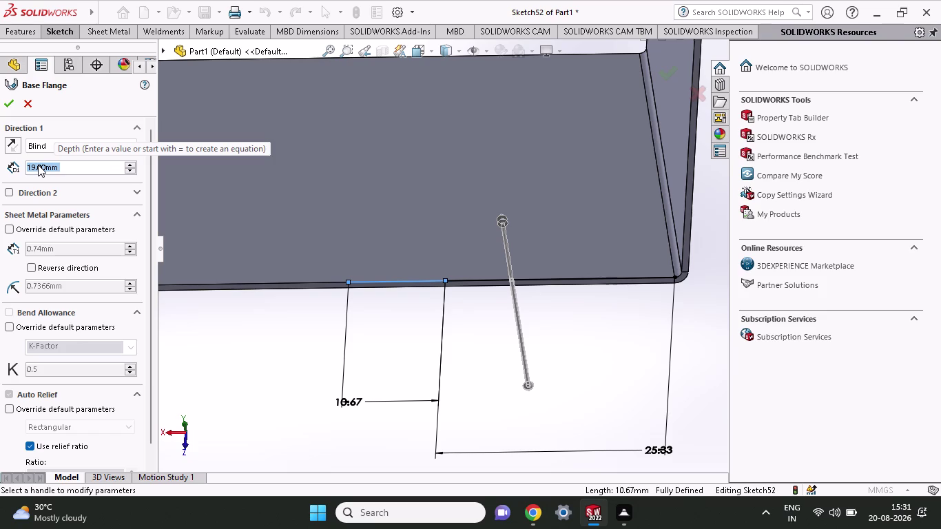
text(24)
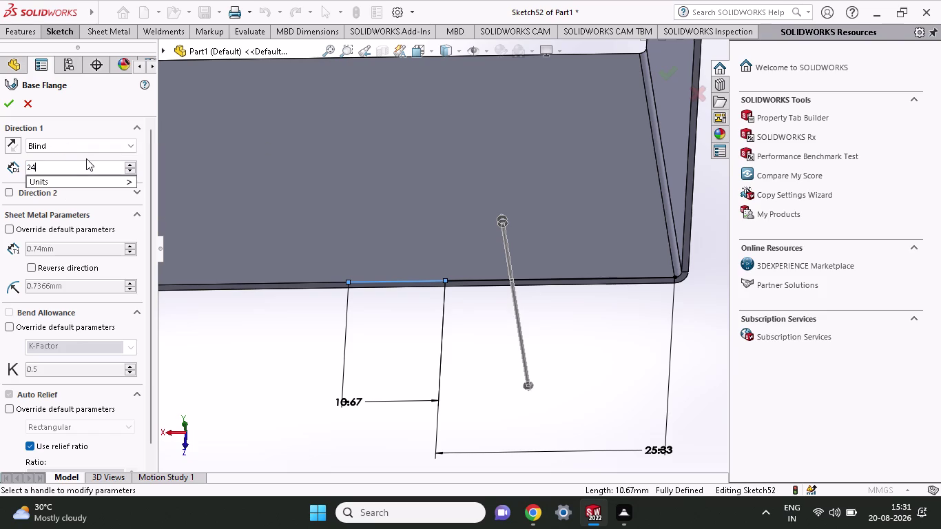
click(11, 103)
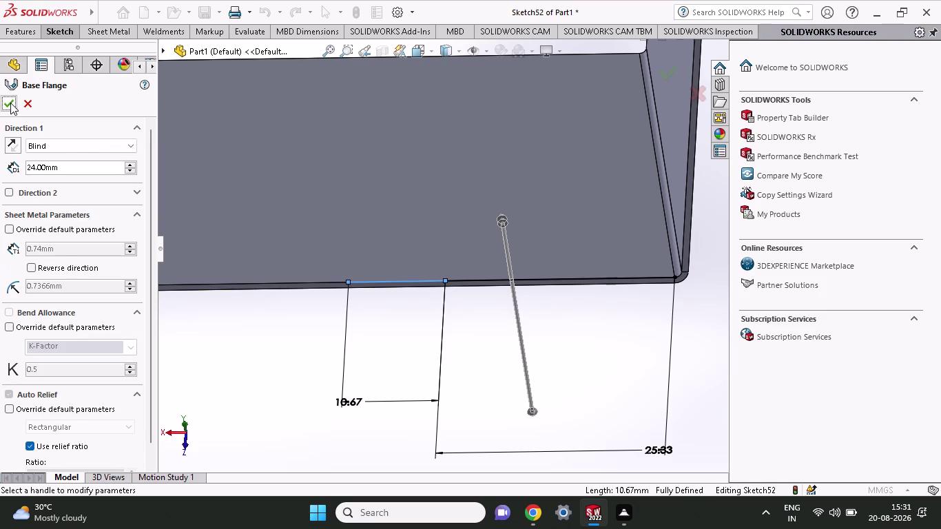
click(10, 102)
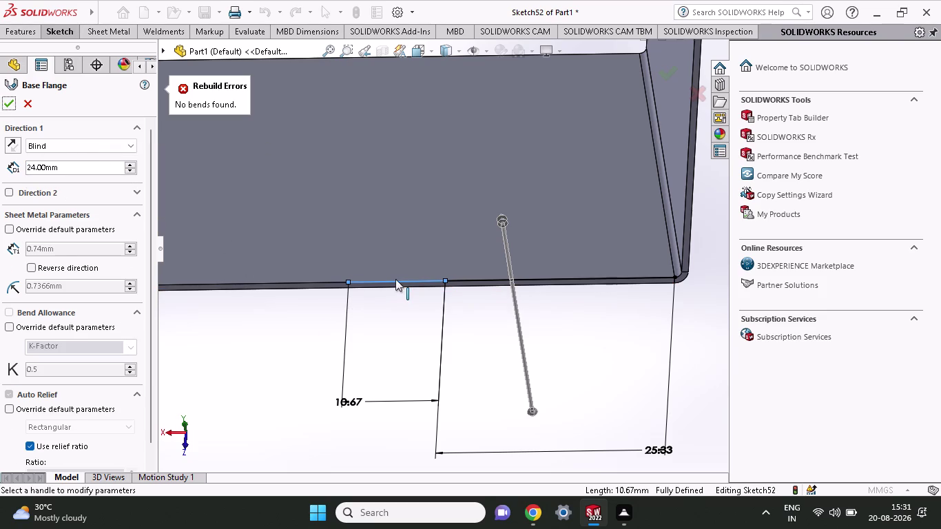
click(395, 279)
Switch the flange end condition to Up To Surface at the bracket face, then cancel.
scroll(down, 3)
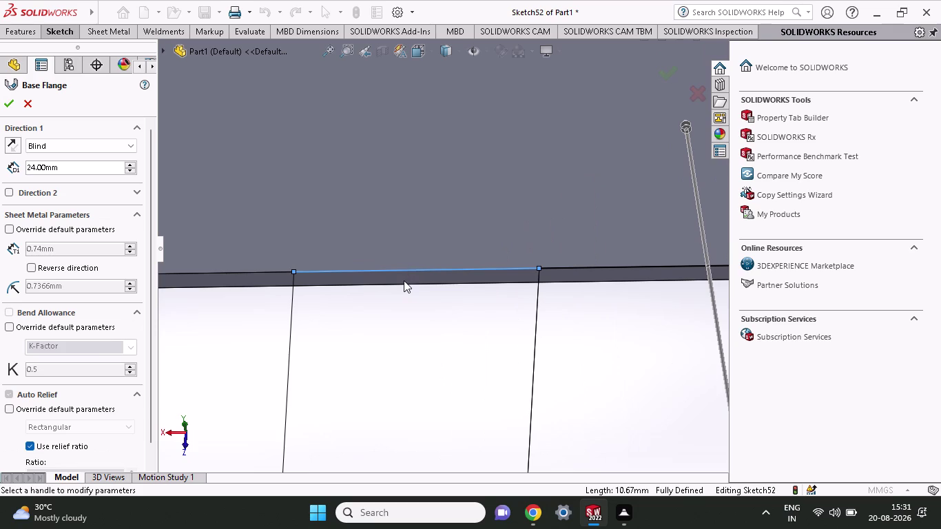
click(404, 281)
click(404, 270)
double_click(405, 267)
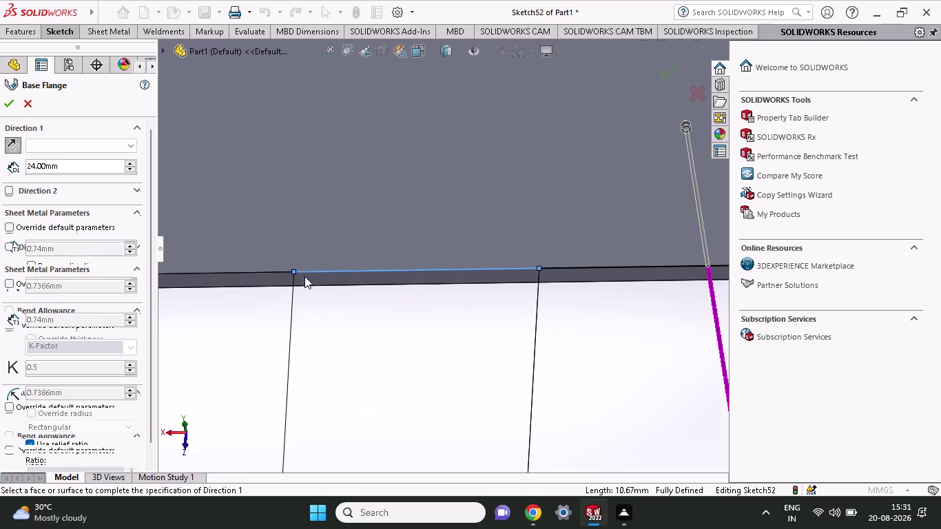
scroll(down, 3)
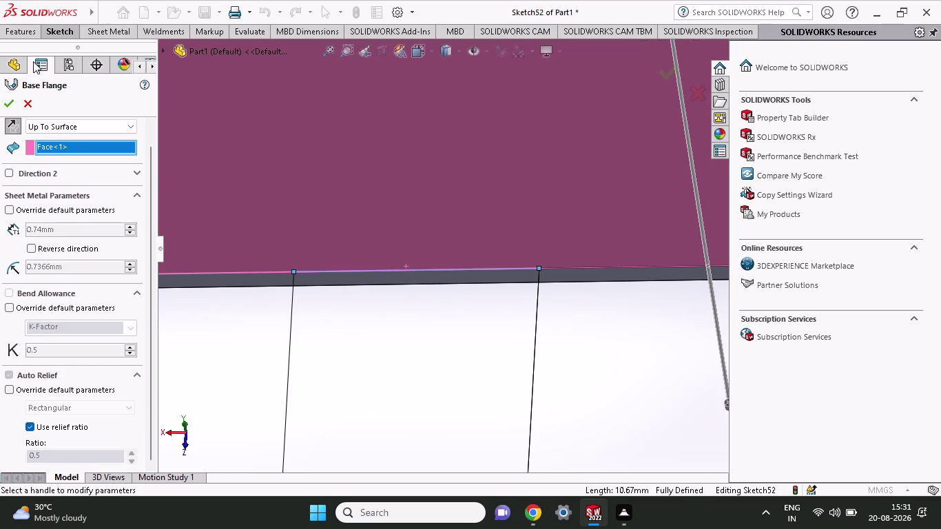
click(27, 96)
click(91, 32)
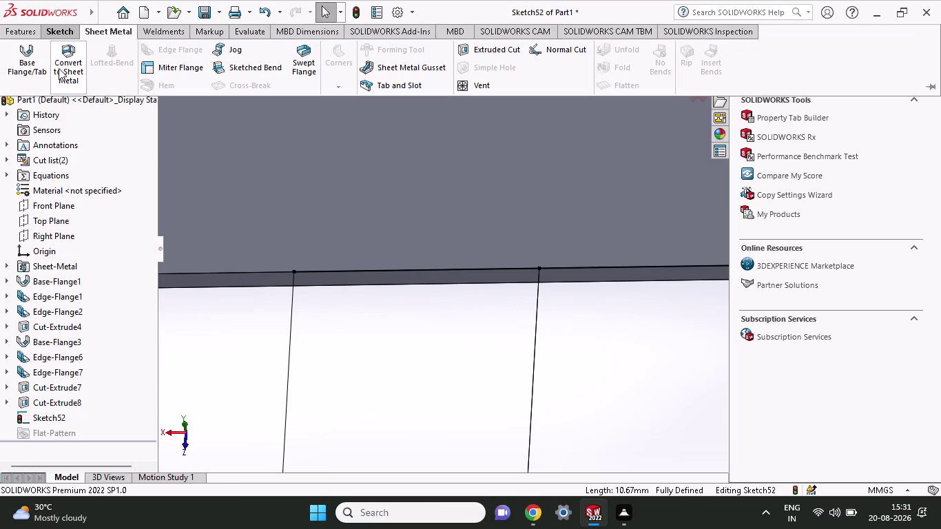
Restart Base Flange and set it to end Up To Surface at the bracket face.
click(36, 73)
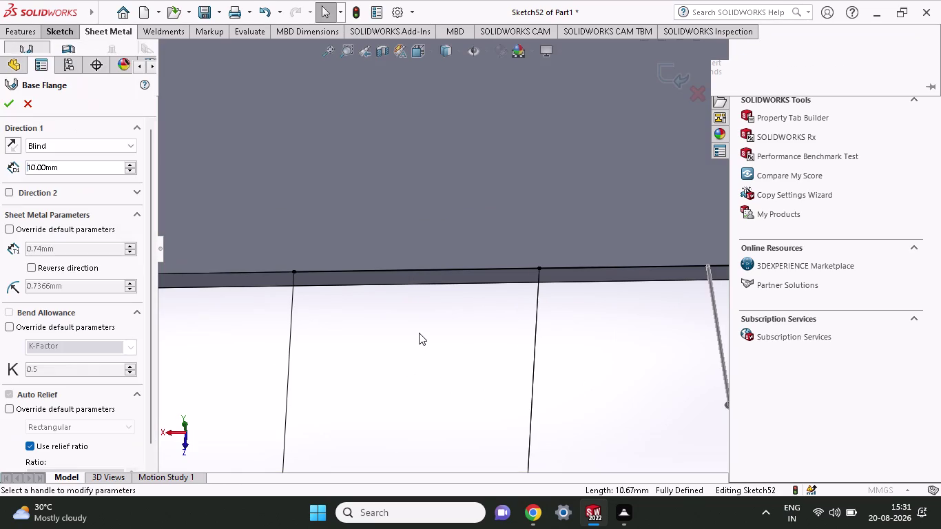
click(404, 273)
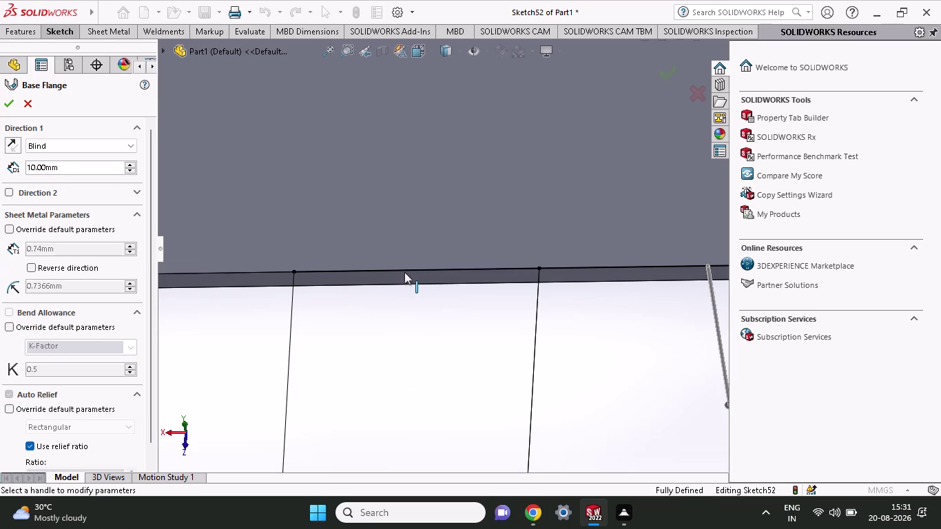
click(405, 270)
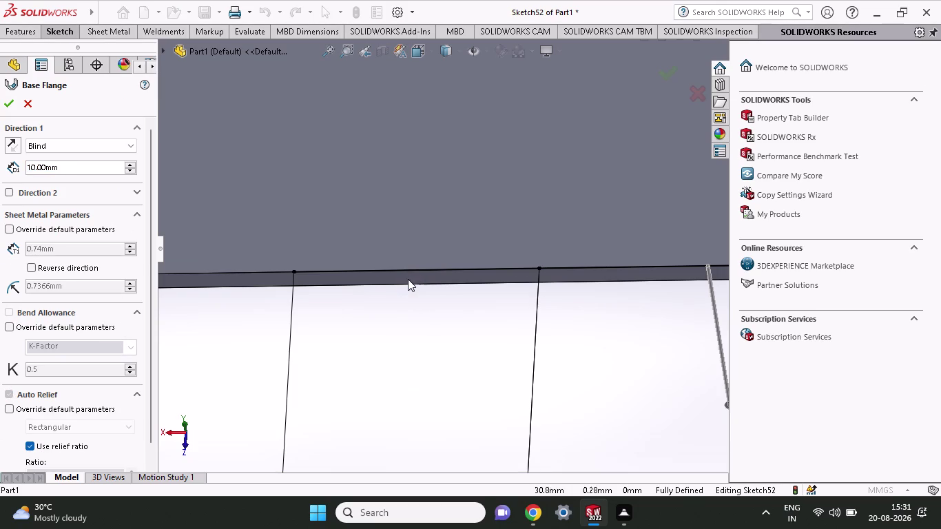
click(410, 268)
double_click(409, 268)
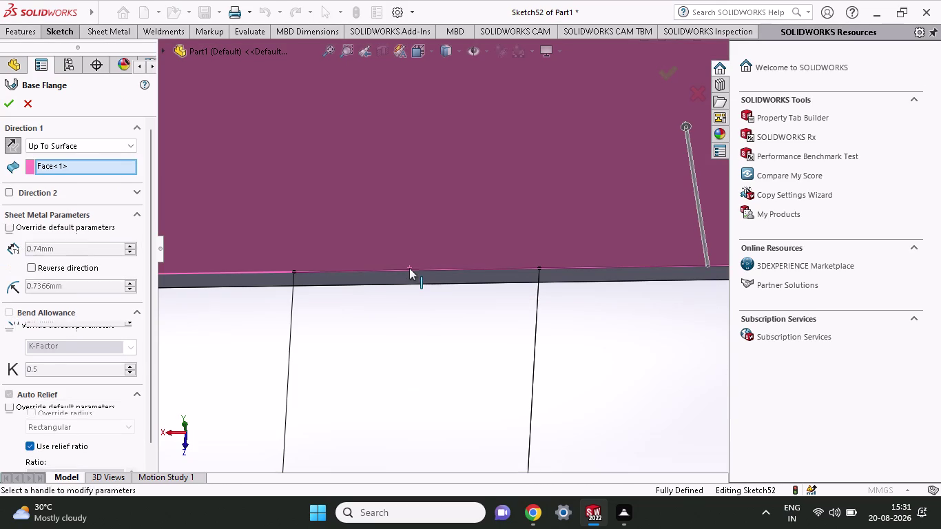
Shorten the flange to 9 mm, retry ending at the bracket face, then cancel.
drag(688, 120, 698, 382)
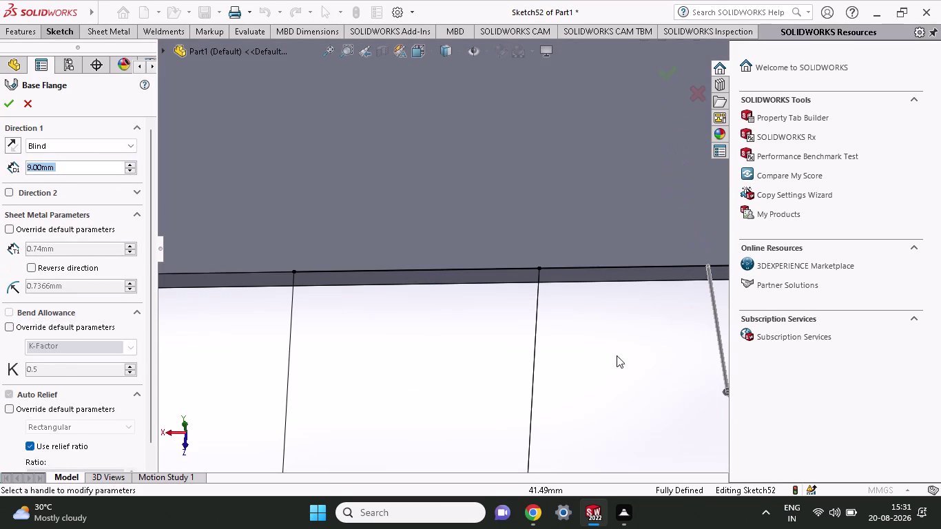
click(576, 275)
click(578, 266)
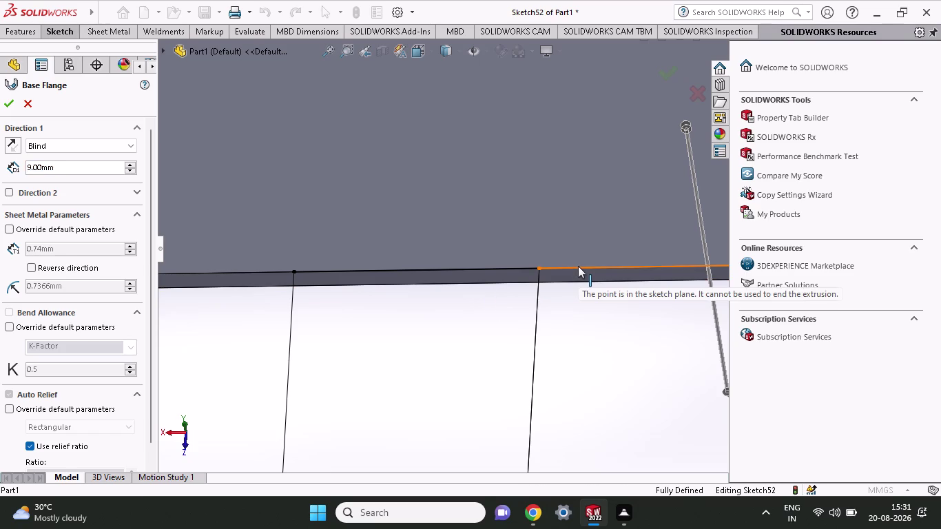
double_click(578, 266)
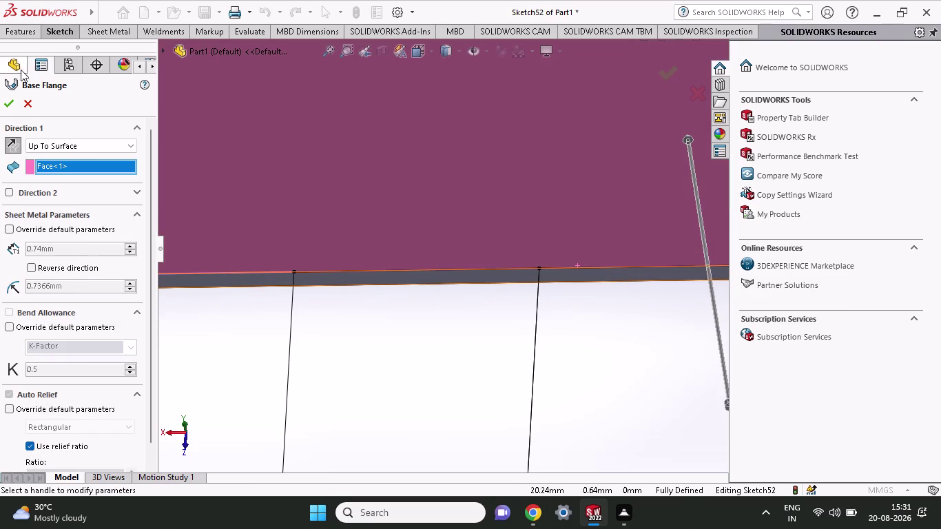
click(22, 97)
click(21, 36)
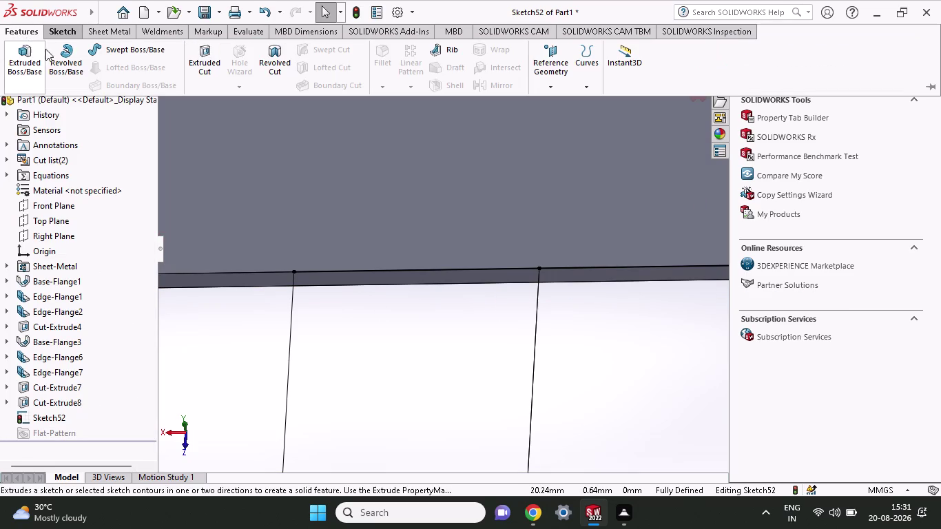
Draw a corner rectangle from the left line's top to the right line's top.
click(57, 38)
click(90, 68)
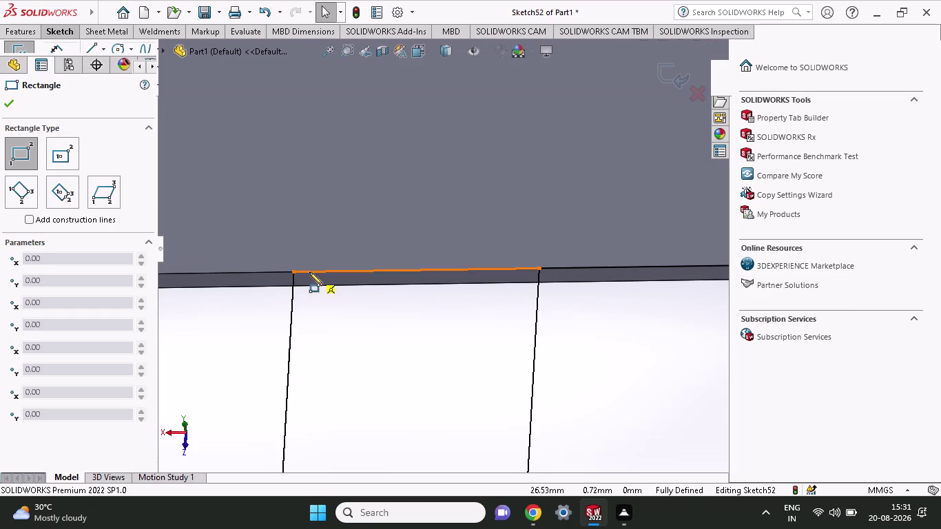
click(294, 270)
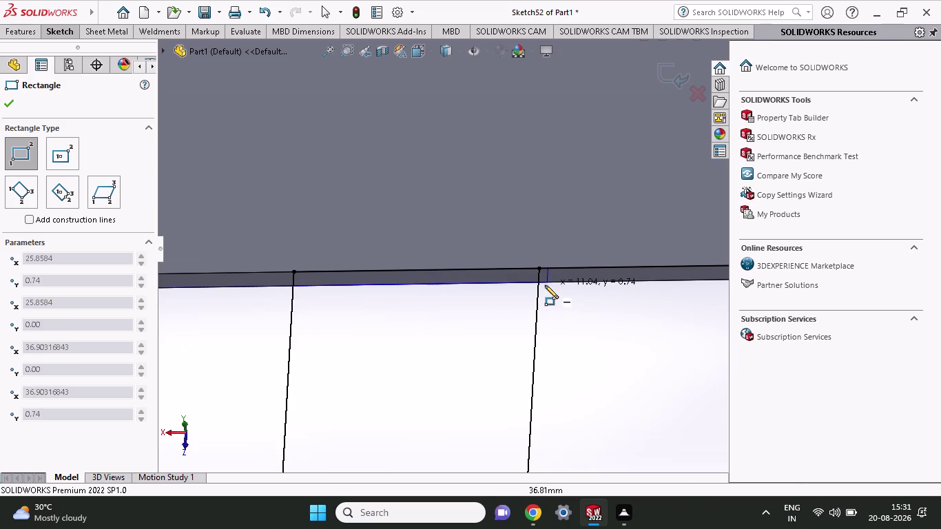
click(538, 284)
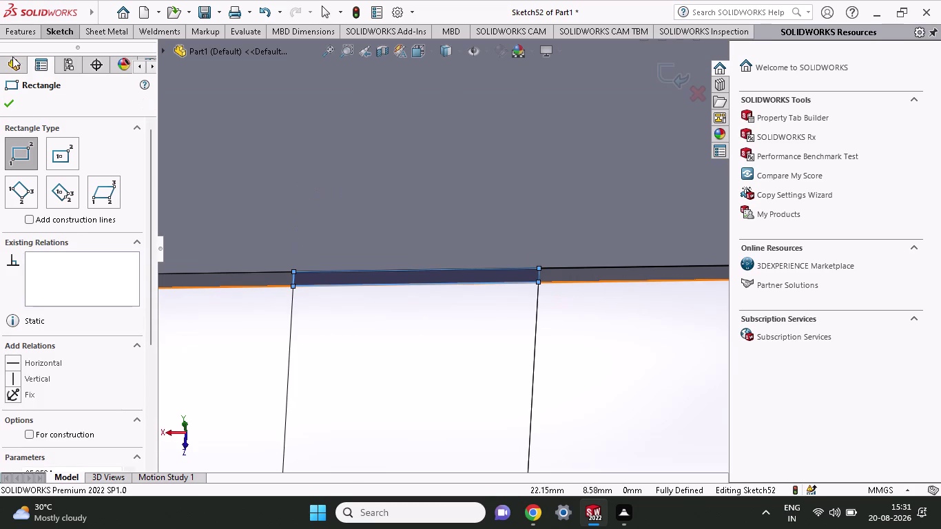
click(18, 42)
click(20, 37)
click(21, 58)
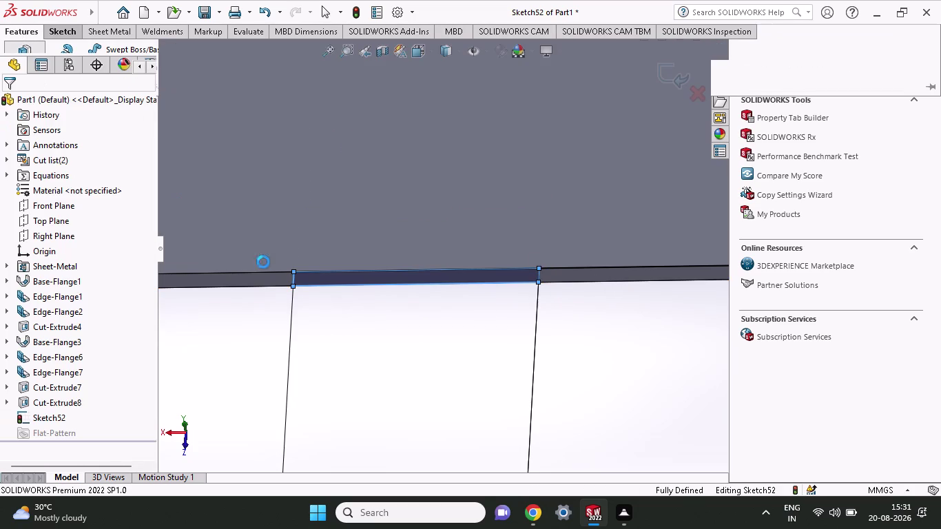
scroll(up, 3)
Select the narrow Sketch52 region and try a 25.33 mm extrusion depth.
scroll(up, 3)
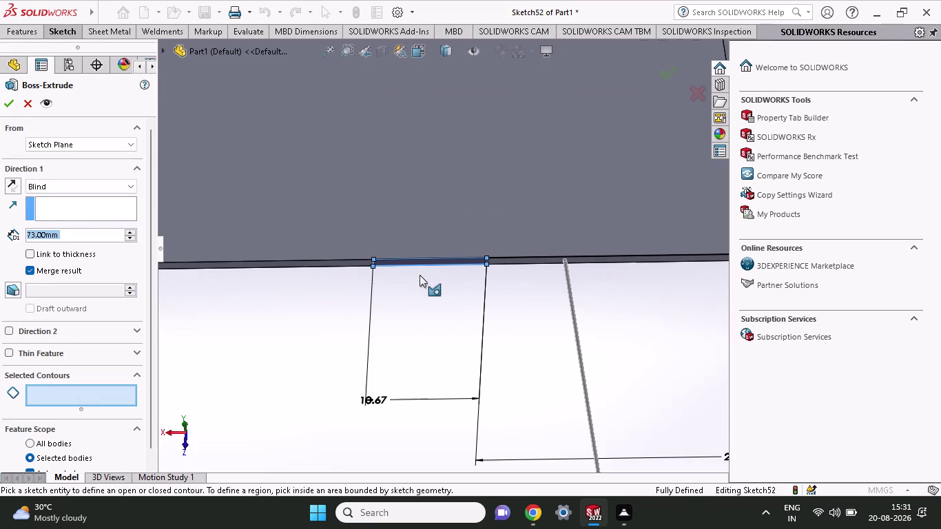
click(428, 262)
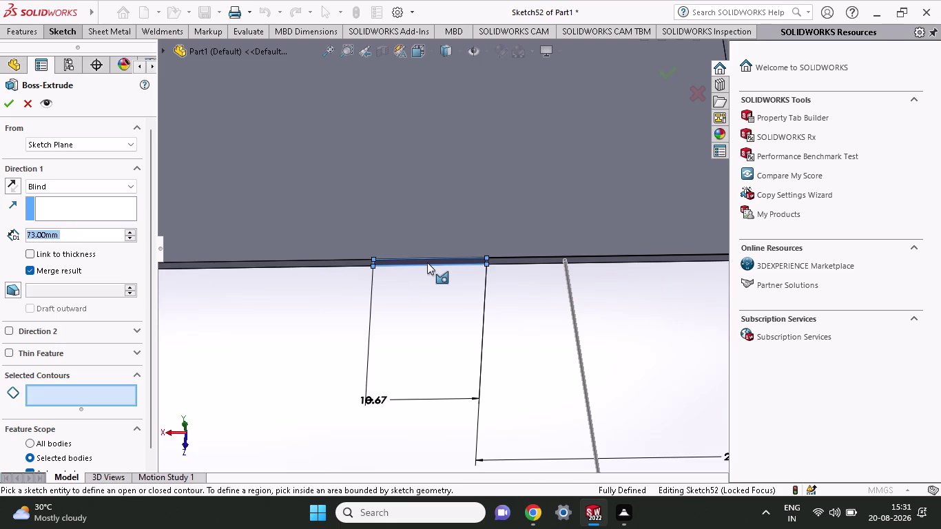
scroll(down, 3)
click(435, 267)
scroll(up, 3)
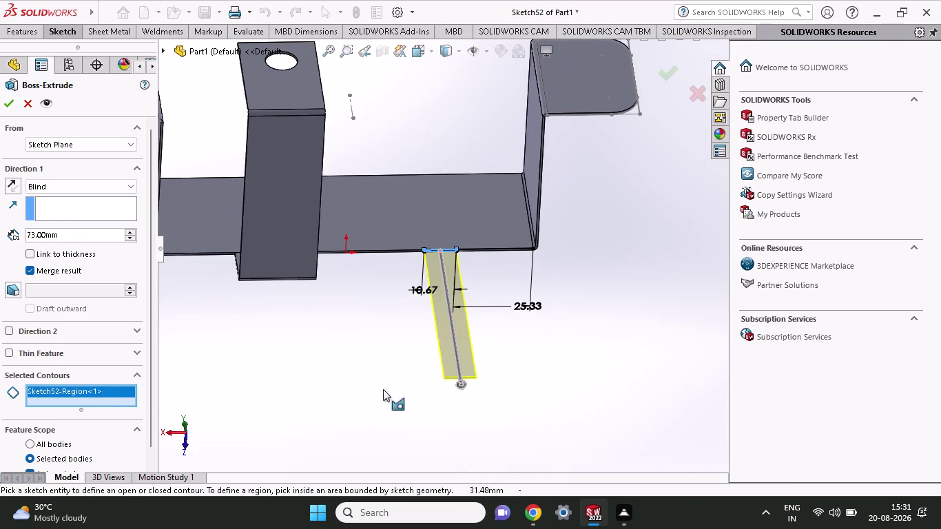
drag(70, 237, 0, 232)
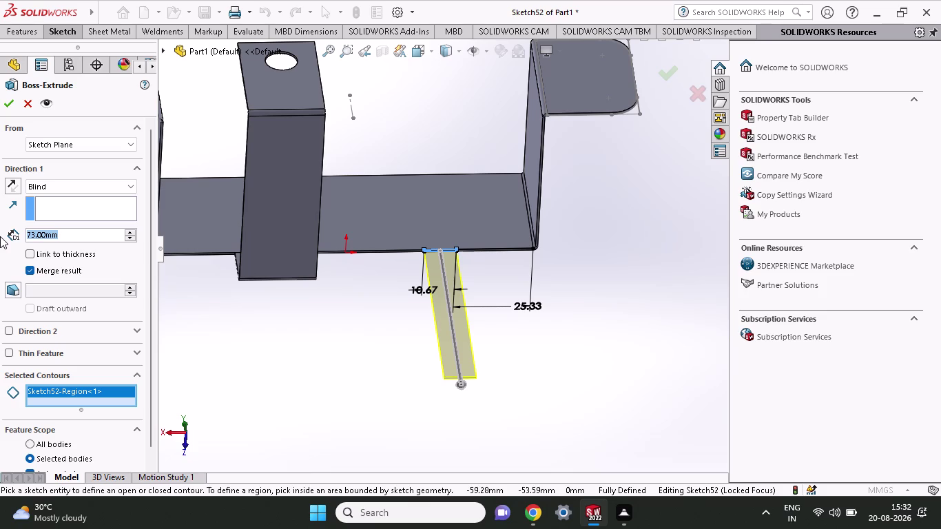
text(25)
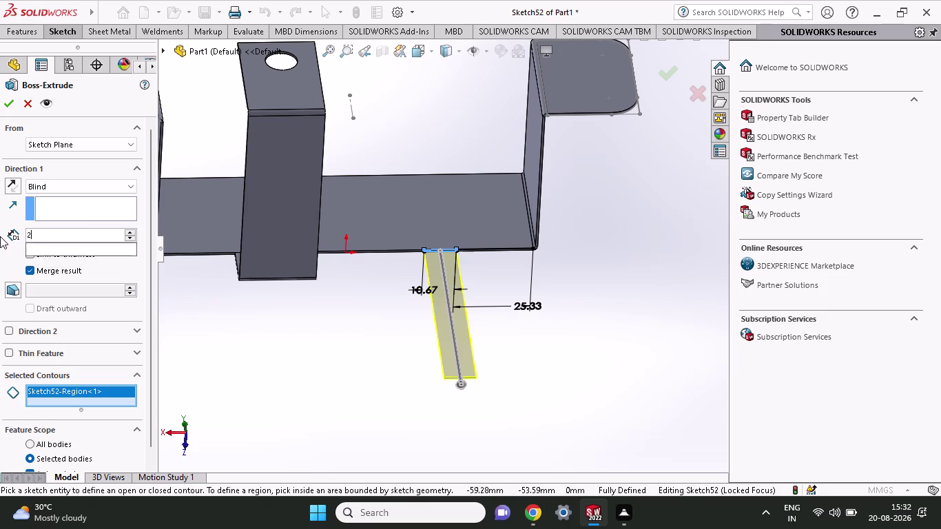
text(.33)
key(Return)
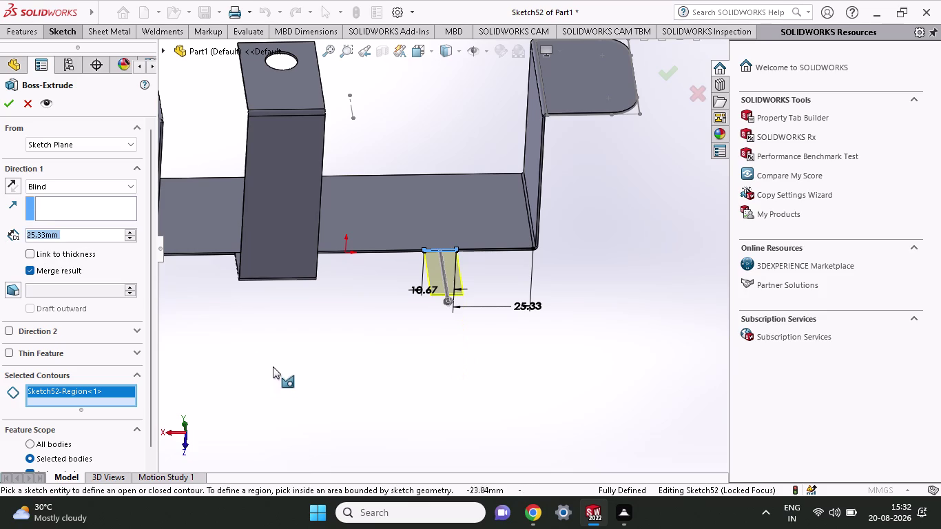
middle_drag(277, 379, 348, 419)
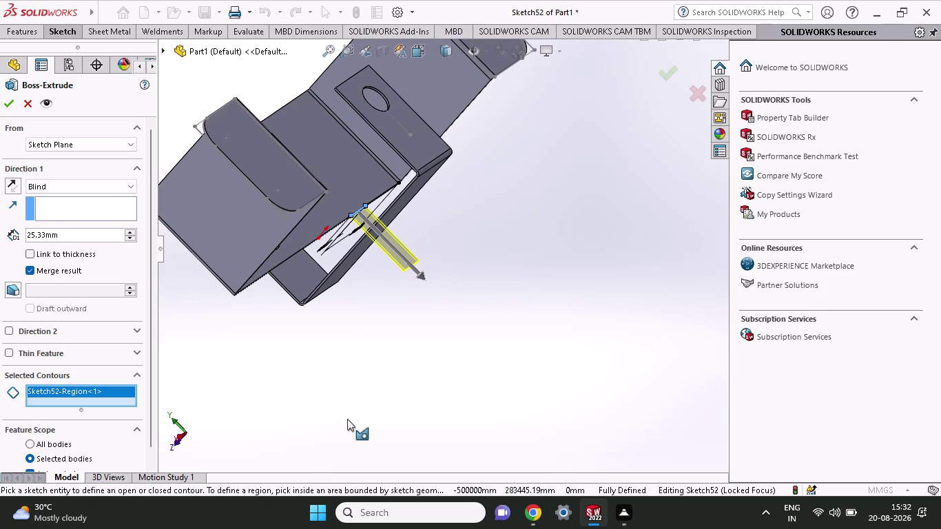
Change the extrusion depth to 16 mm and accept Boss-Extrude1.
drag(77, 236, 0, 236)
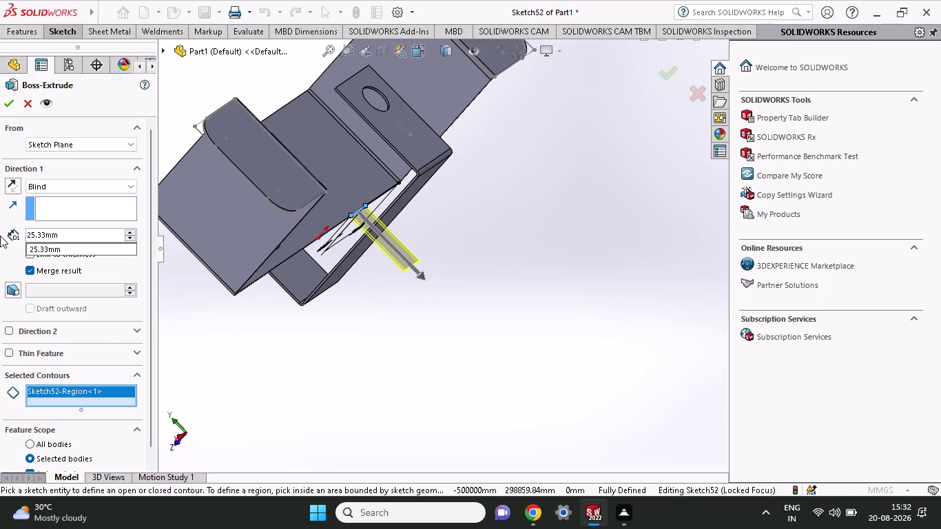
text(16)
key(Return)
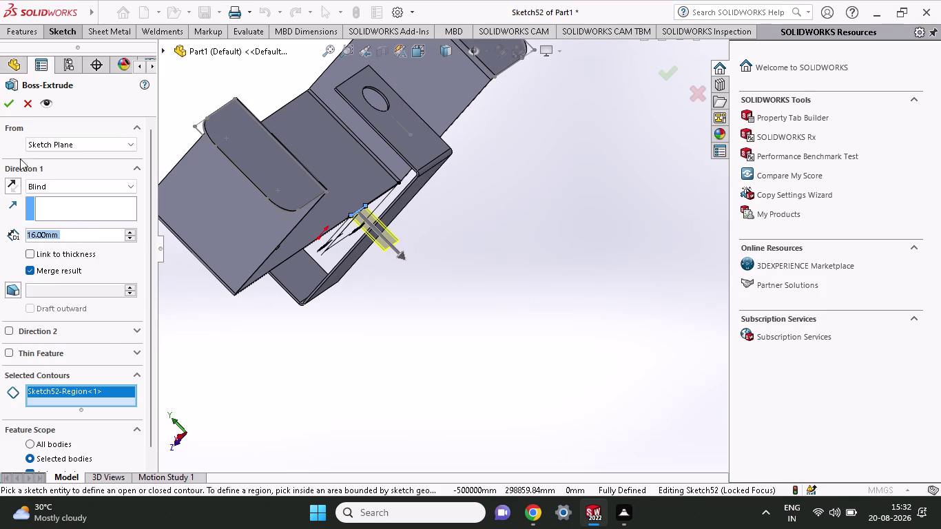
click(13, 106)
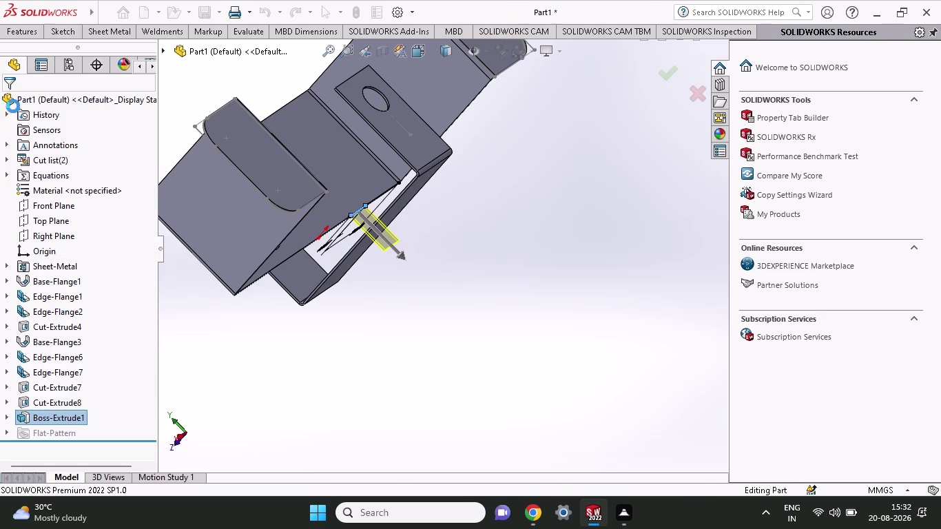
middle_drag(463, 261, 389, 321)
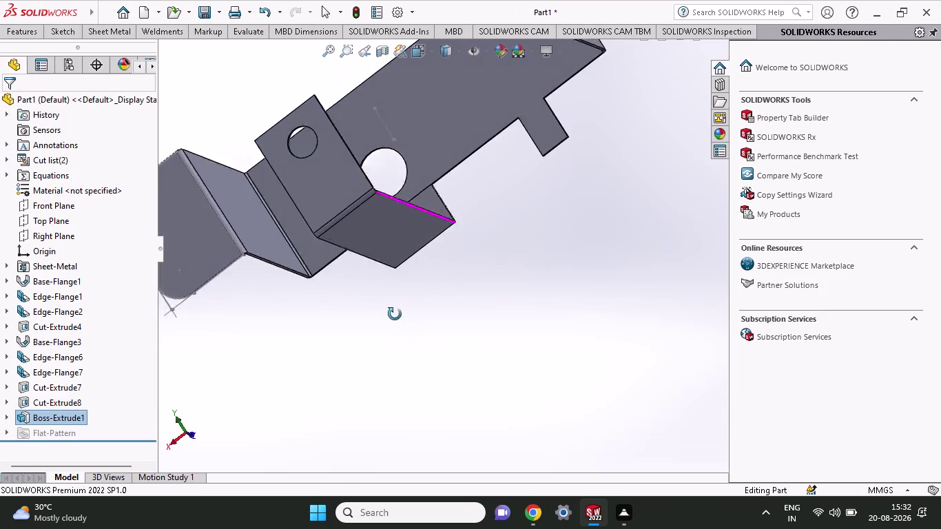
middle_drag(389, 321, 418, 291)
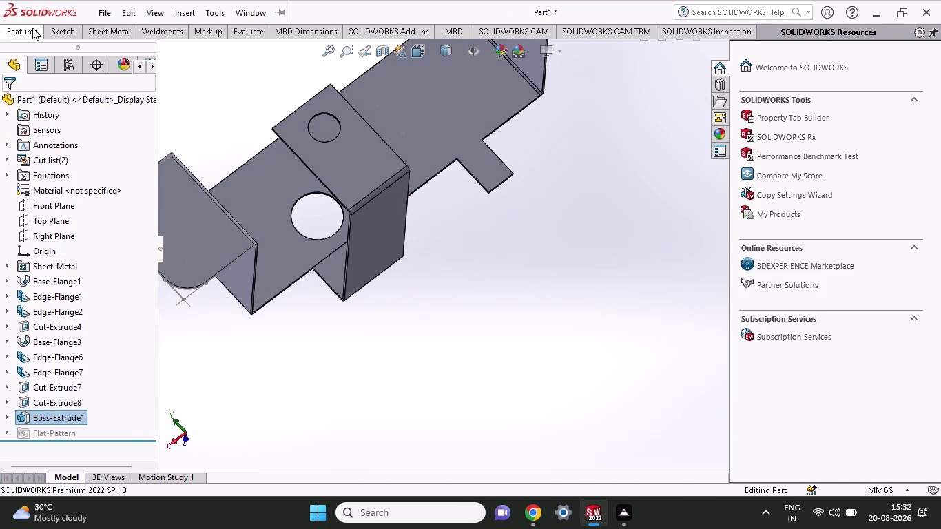
click(96, 29)
Start an edge flange on the tab's edge and set its direction.
click(180, 53)
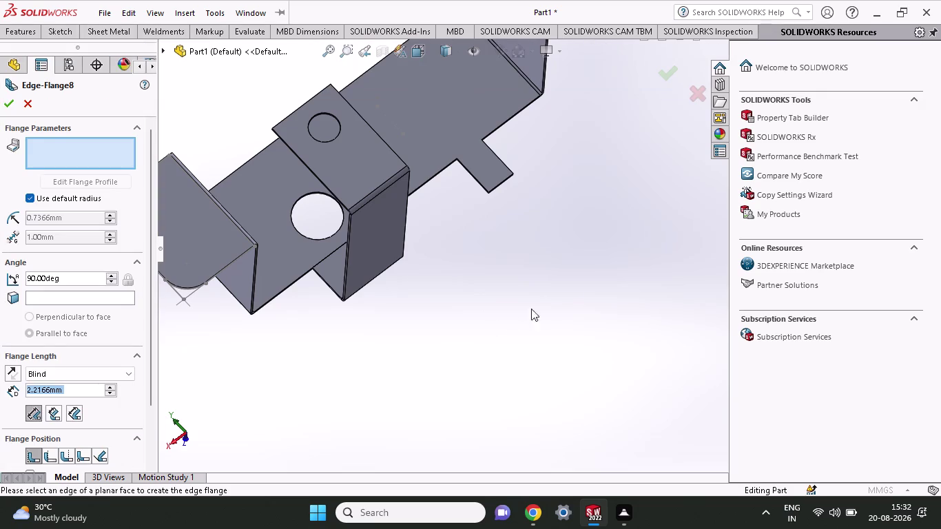
click(498, 186)
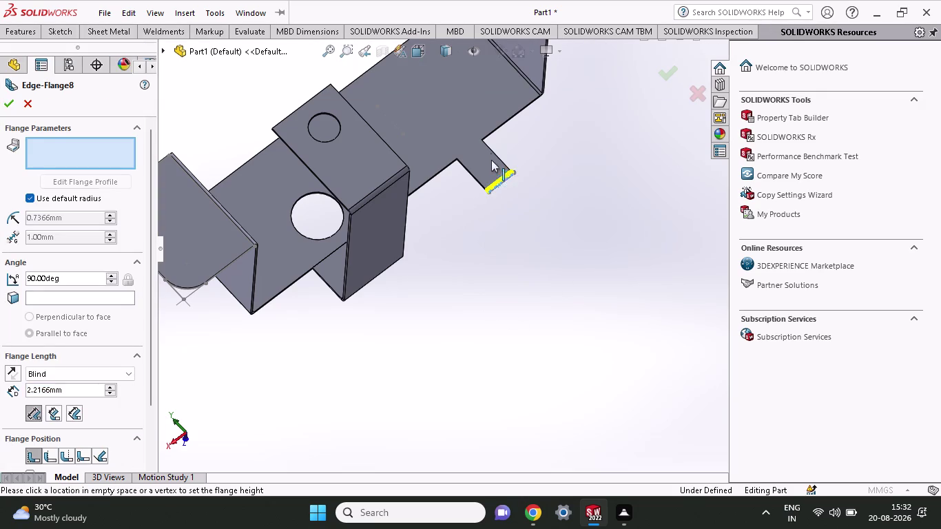
click(488, 130)
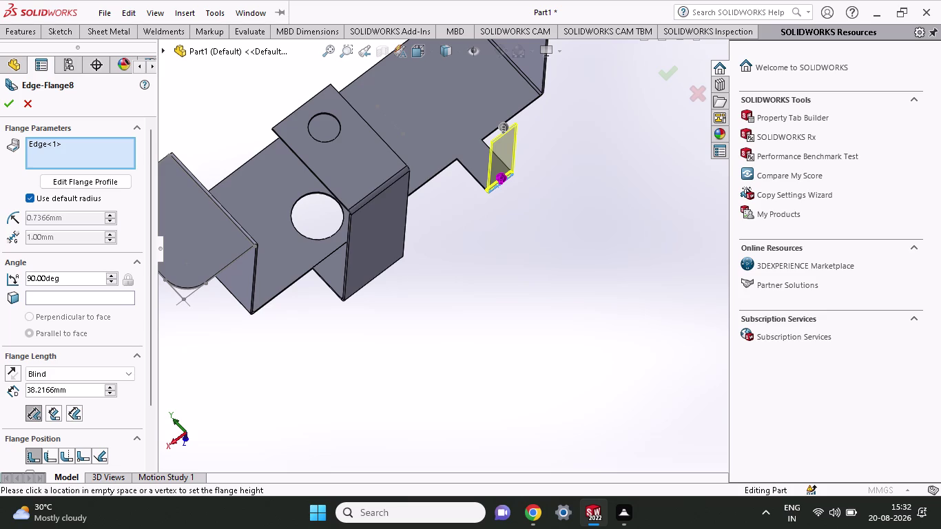
drag(70, 278, 21, 279)
drag(21, 279, 0, 280)
click(77, 252)
drag(93, 385, 77, 384)
drag(85, 395, 0, 397)
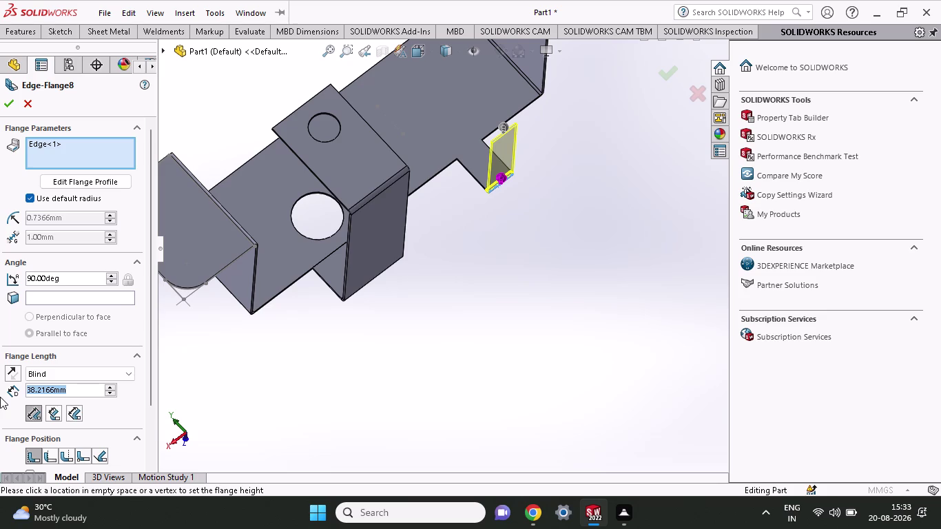
Set the flange length to 25.33 mm and accept Edge-Flange8.
text(25.33)
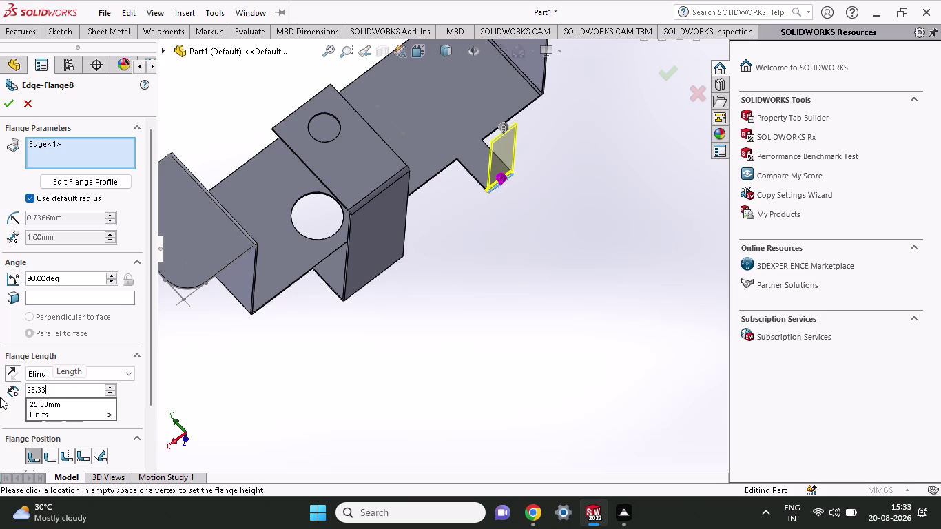
key(Return)
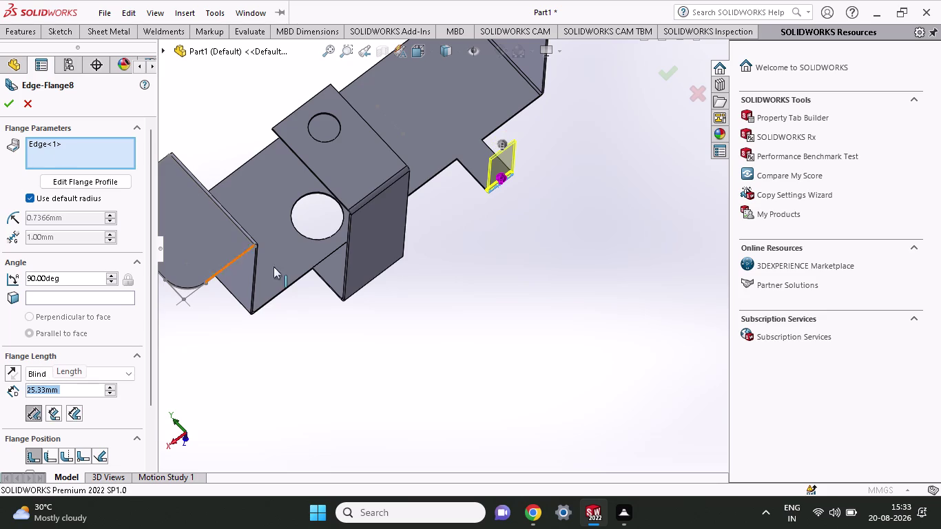
middle_drag(512, 289, 486, 192)
scroll(up, 3)
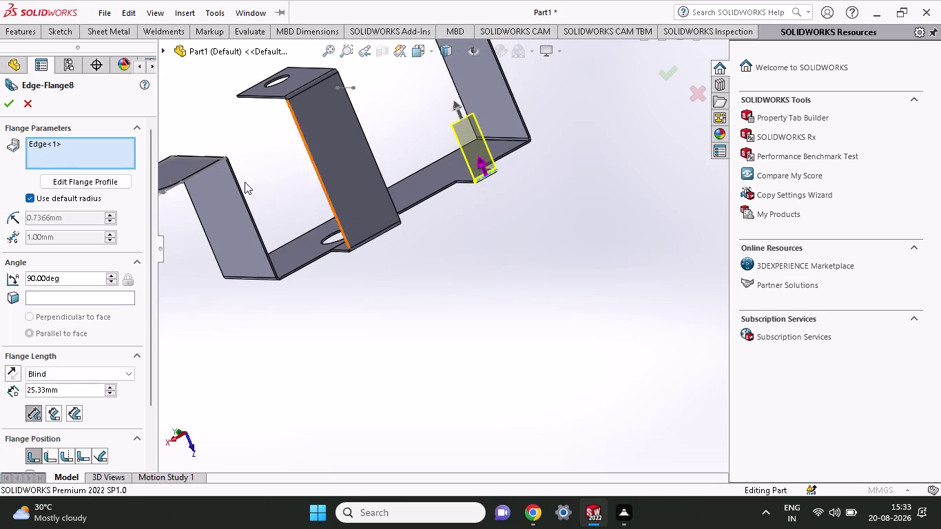
click(6, 100)
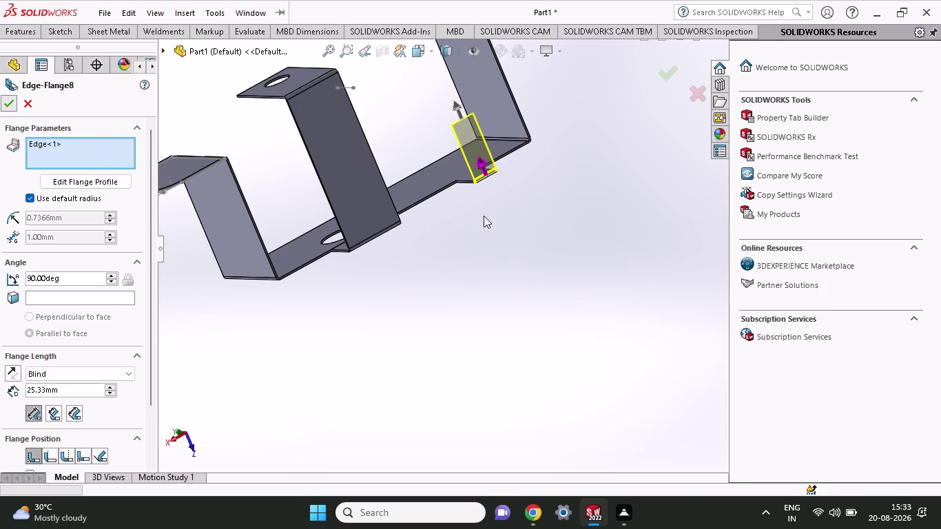
middle_drag(484, 221, 490, 329)
scroll(up, 3)
middle_drag(477, 288, 412, 272)
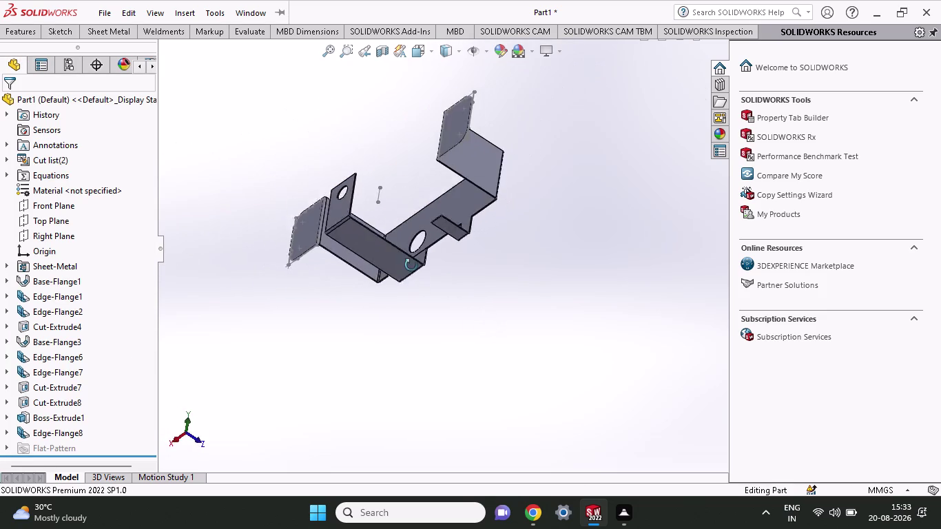
Orbit around the finished bracket and its flange joint, then start a new sketch.
middle_drag(412, 272, 416, 225)
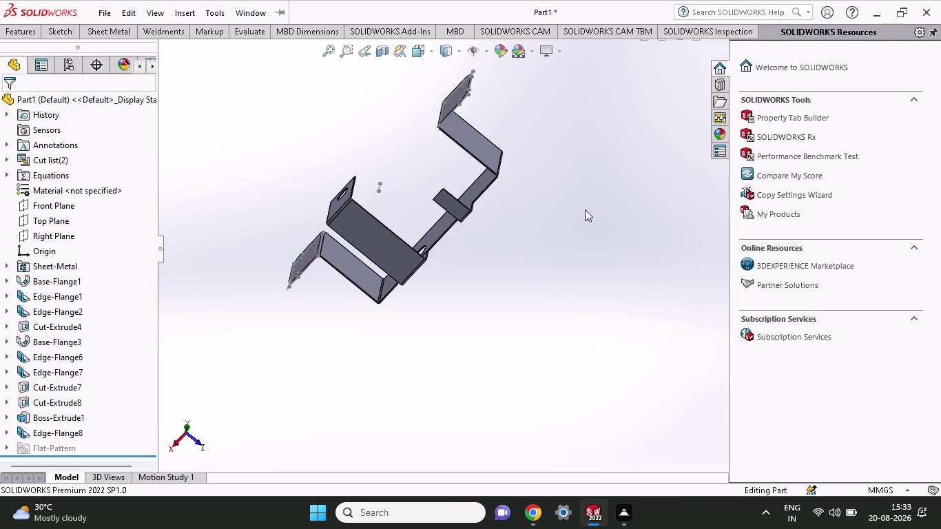
scroll(up, 3)
middle_drag(445, 197, 516, 212)
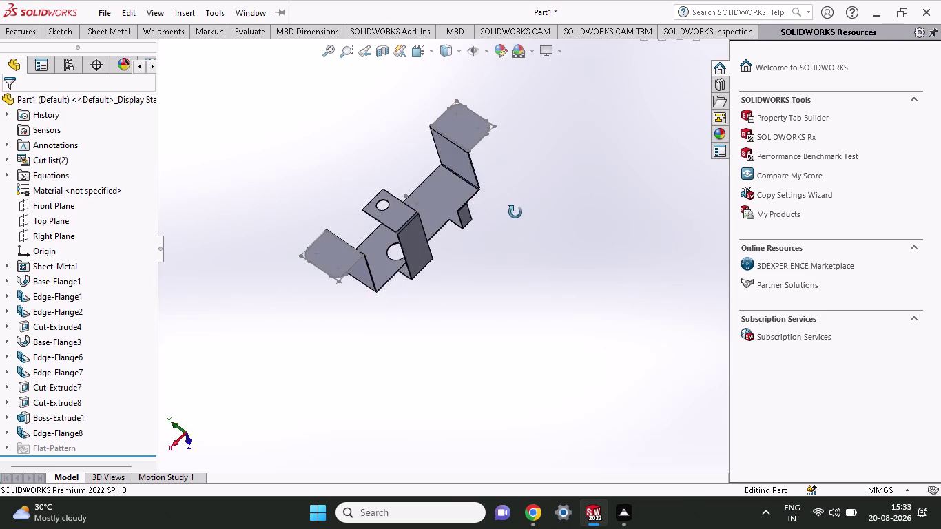
middle_drag(515, 212, 507, 241)
scroll(down, 3)
middle_drag(438, 209, 471, 153)
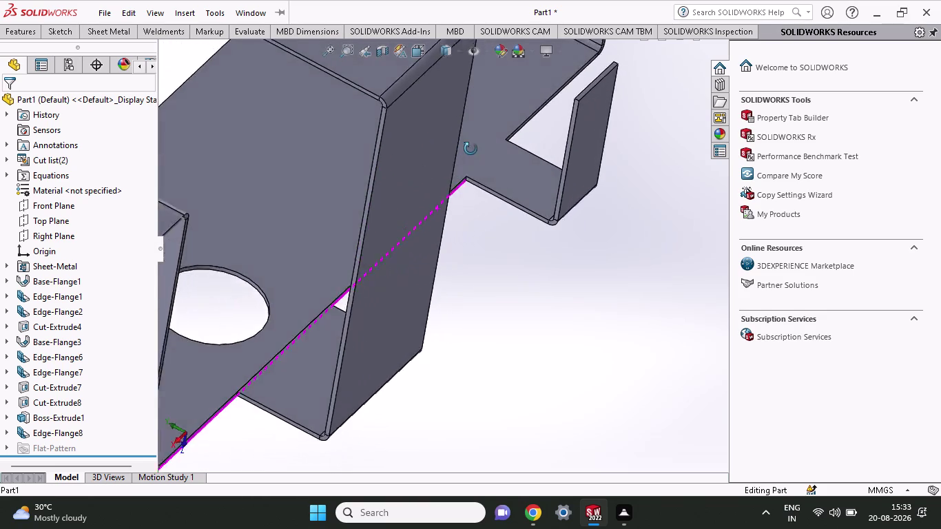
middle_drag(471, 153, 419, 133)
scroll(up, 3)
middle_drag(397, 152, 336, 164)
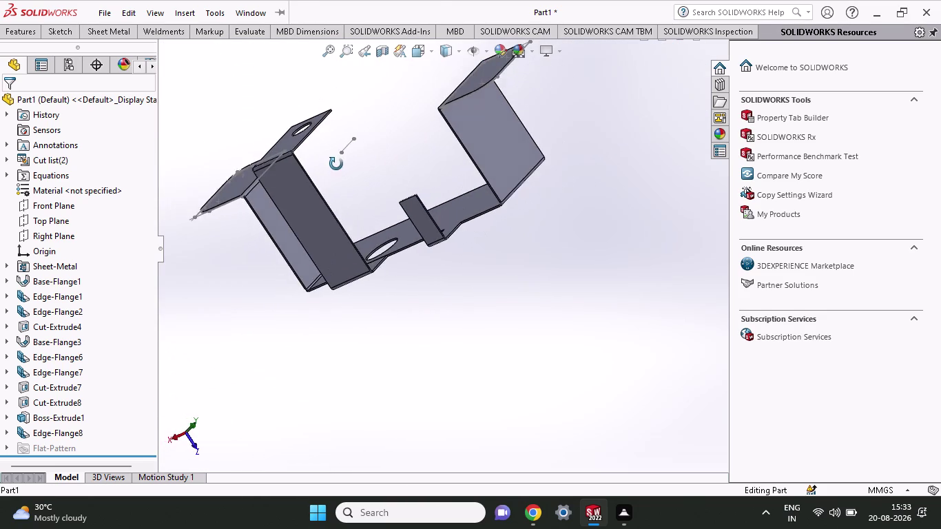
middle_drag(336, 164, 348, 168)
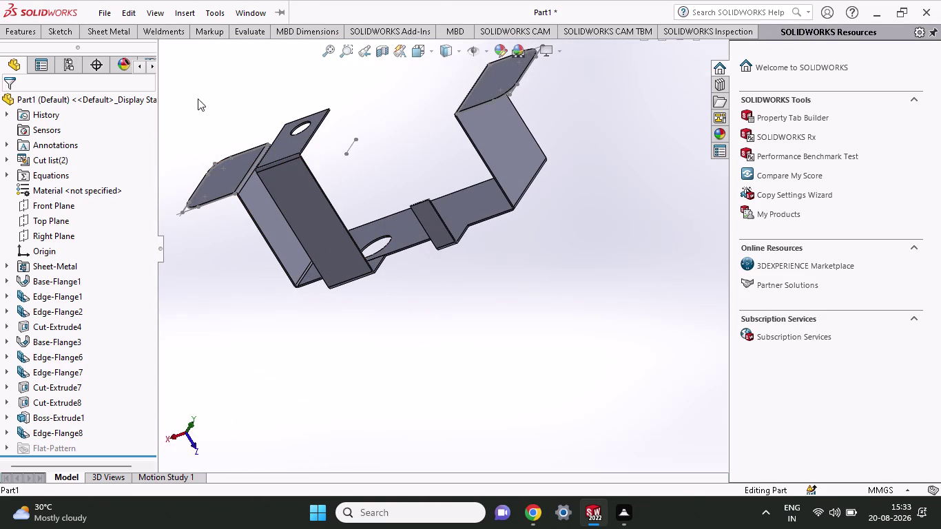
click(59, 32)
click(88, 51)
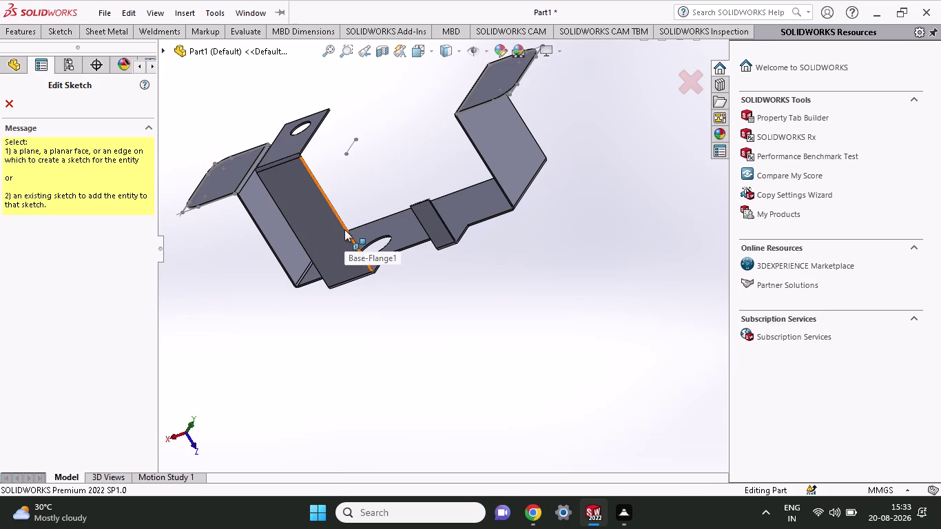
Choose Plane1 from the flange edge as the sketch plane and pick the line tool.
click(345, 230)
click(347, 230)
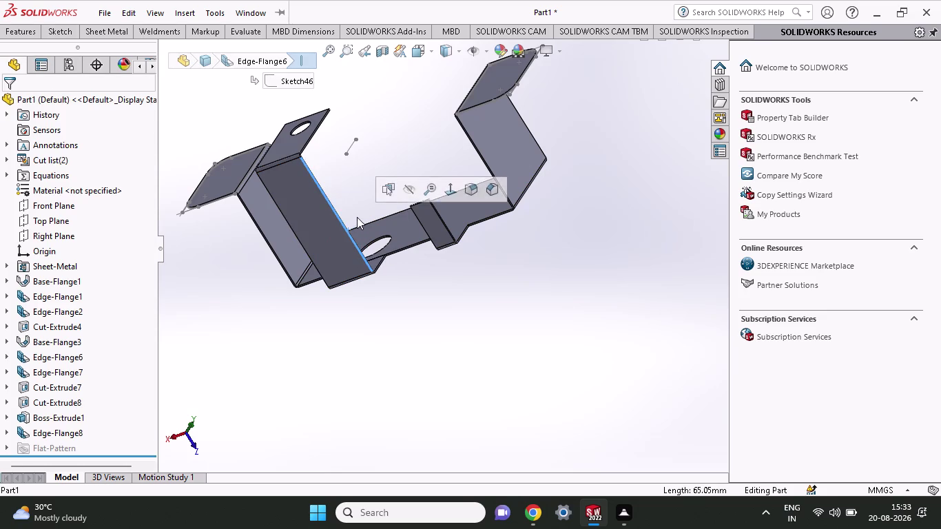
scroll(down, 3)
scroll(down, 3)
click(64, 33)
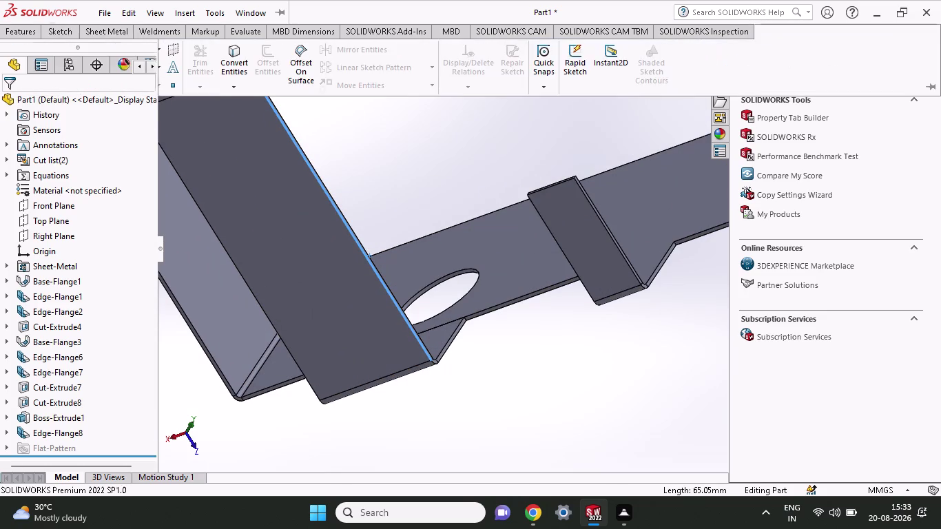
click(97, 51)
click(57, 36)
click(93, 53)
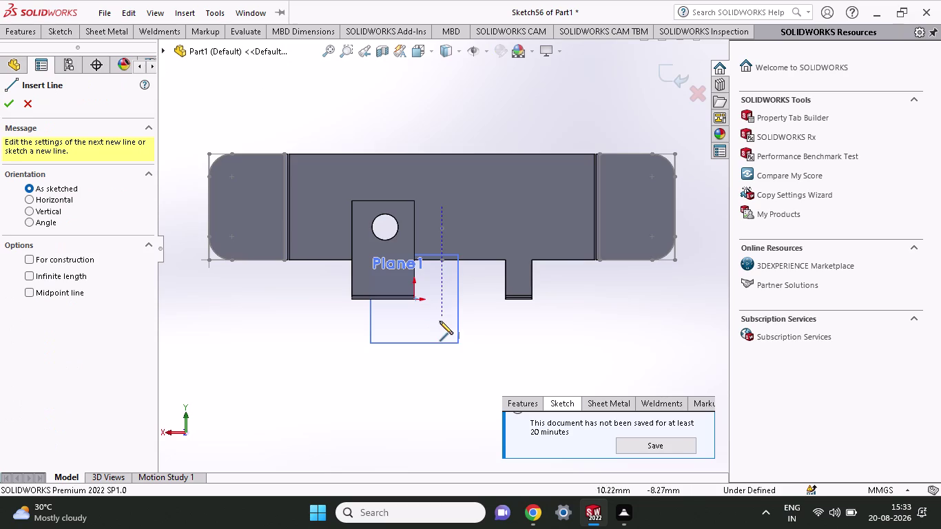
middle_drag(439, 321, 387, 210)
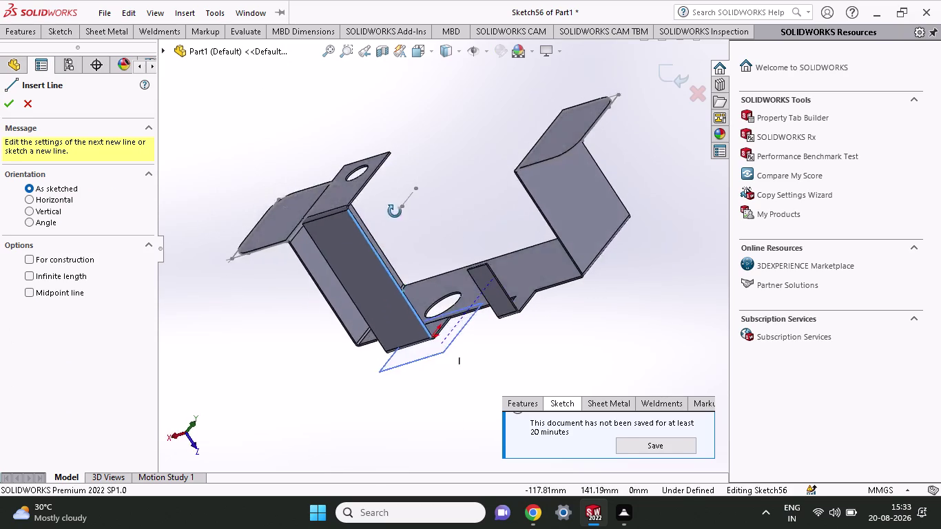
middle_drag(387, 210, 413, 183)
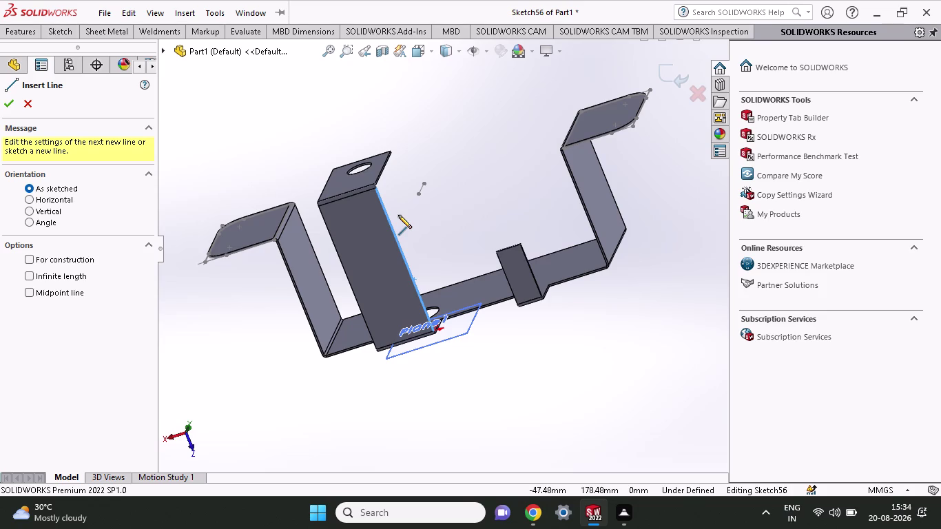
Draw a five-point line chain near the plane, then stop drawing lines.
click(429, 317)
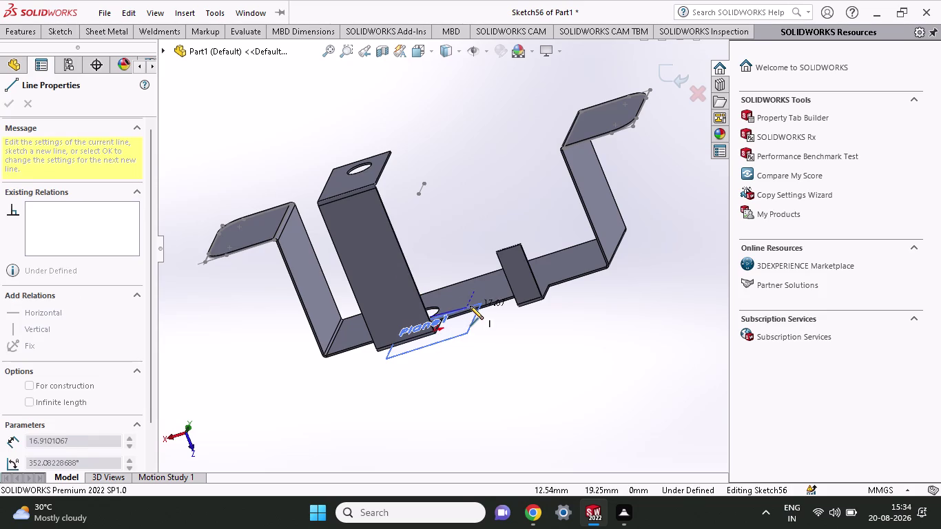
click(470, 305)
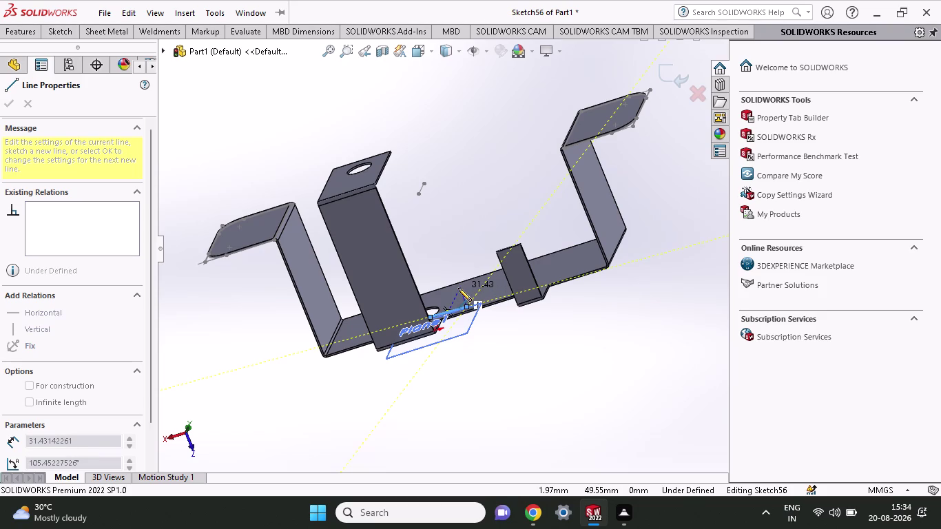
click(459, 288)
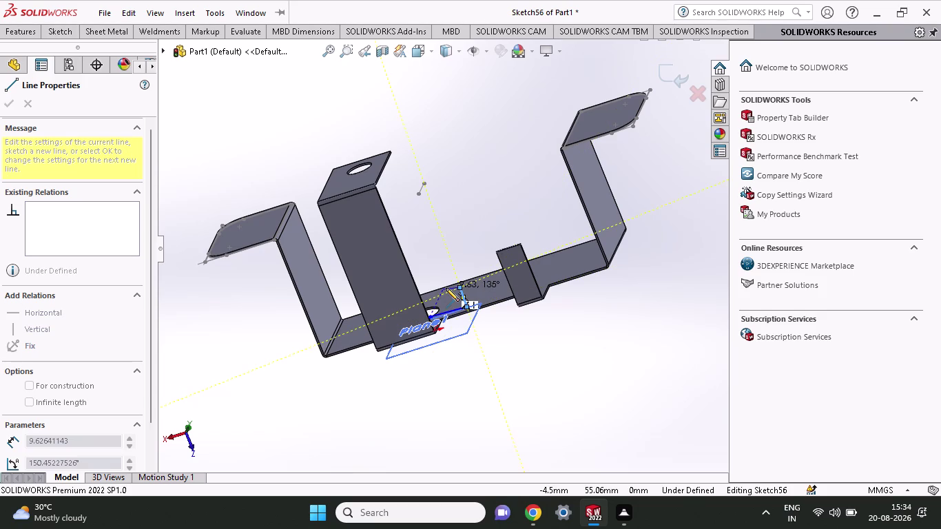
click(446, 288)
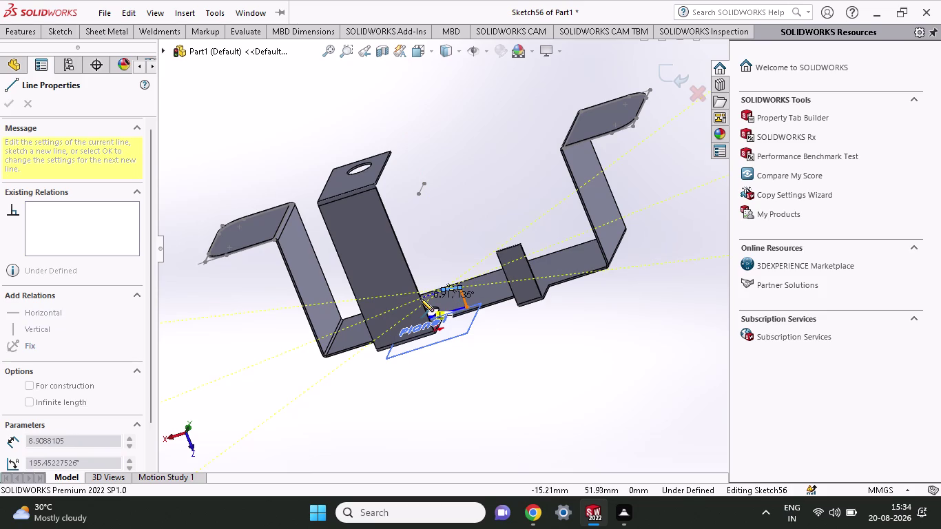
click(421, 298)
right_click(460, 227)
click(470, 236)
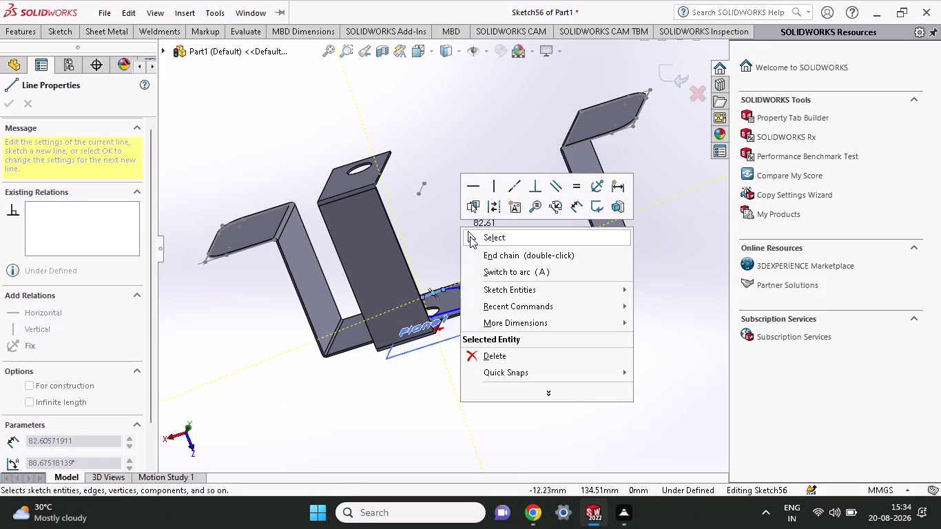
Undo the sketch lines four times while orbiting the bracket.
middle_drag(469, 237, 459, 262)
key(ctrl+z)
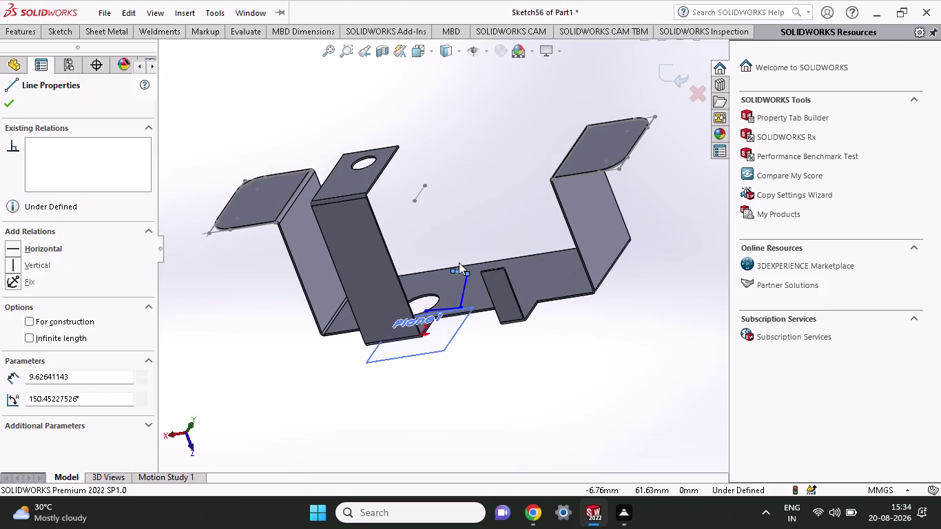
key(ctrl+z)
key(ctrl+z)
key(ctrl+z)
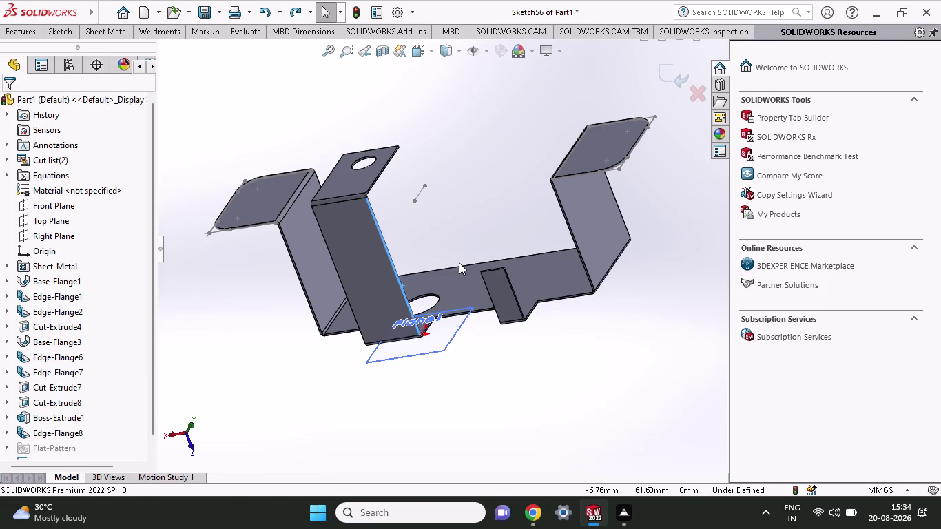
middle_drag(459, 262, 473, 228)
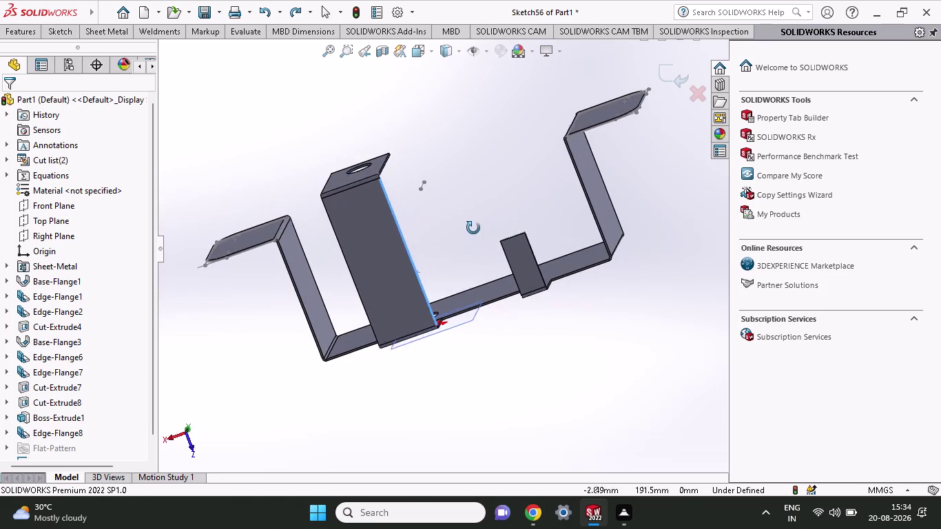
middle_drag(473, 228, 450, 229)
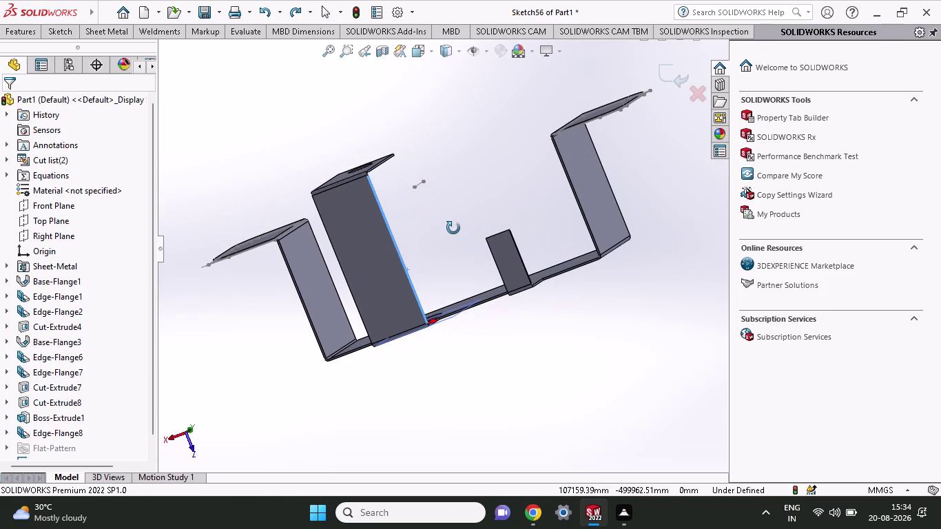
middle_drag(450, 229, 406, 270)
Select the tall flange's front face and close the open sketch.
click(405, 270)
middle_drag(523, 163, 530, 162)
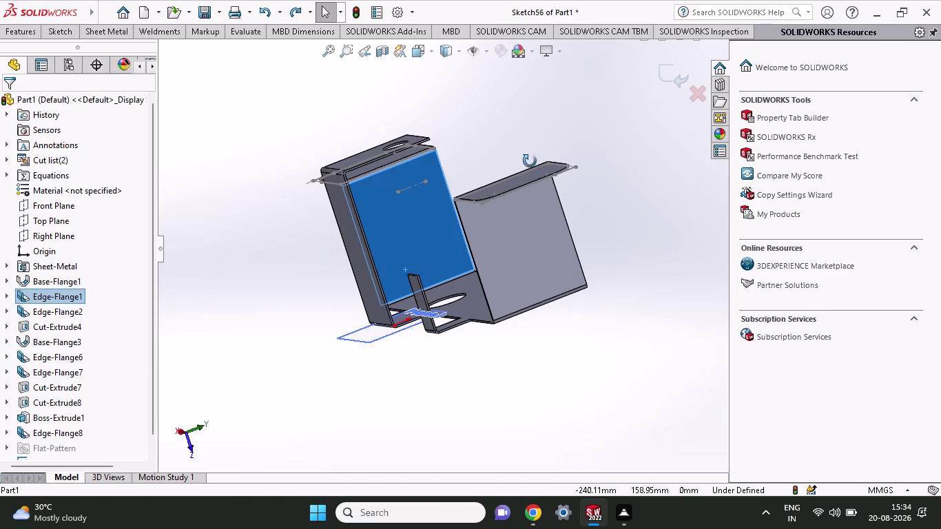
middle_drag(529, 162, 606, 152)
click(393, 258)
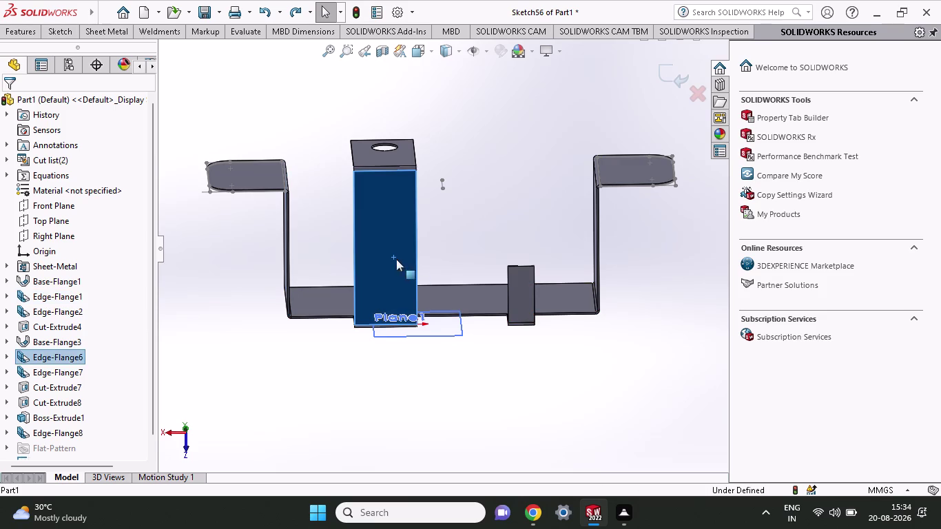
right_click(465, 230)
click(619, 214)
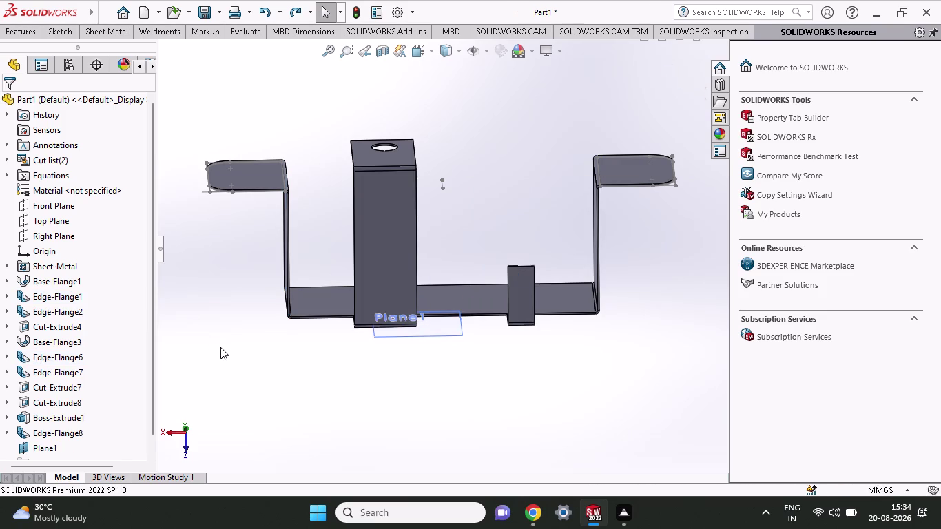
click(363, 275)
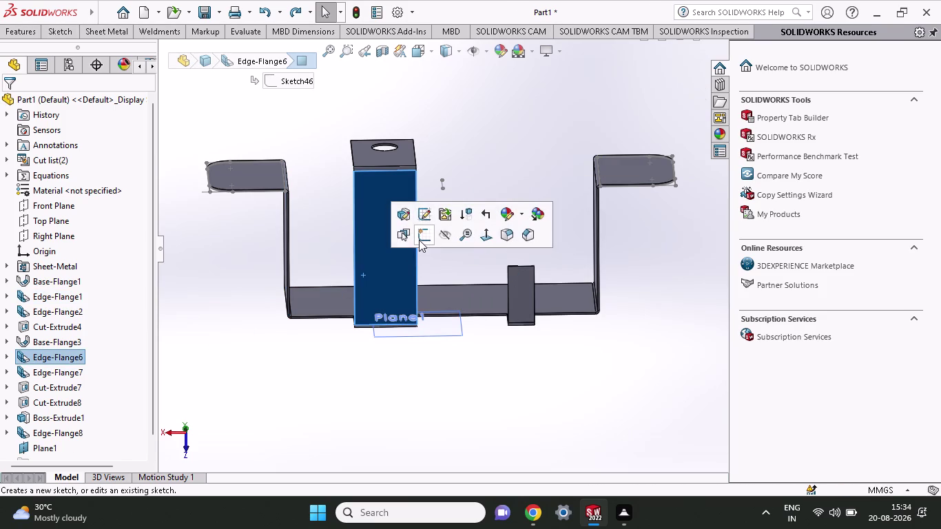
Start a sketch on the tall flange face and draw a corner rectangle on it.
click(418, 239)
scroll(down, 3)
scroll(up, 3)
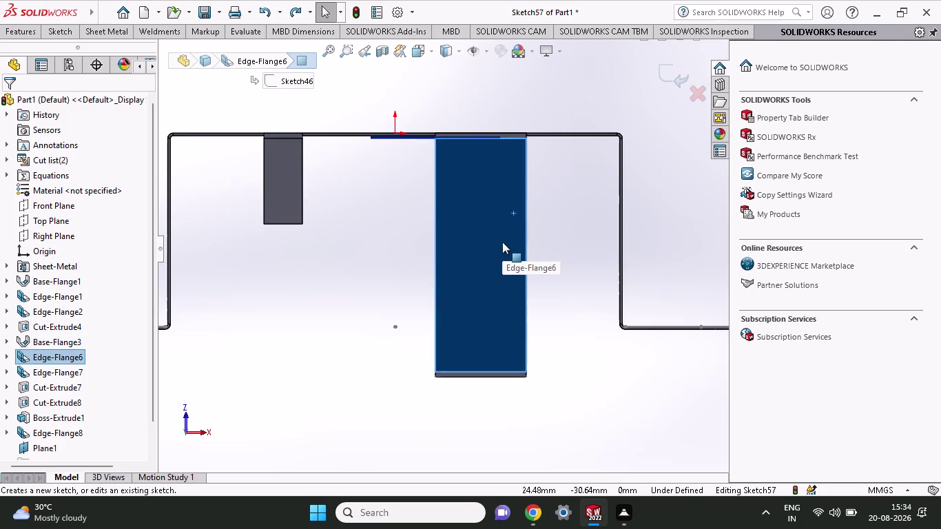
scroll(down, 3)
scroll(up, 3)
scroll(down, 3)
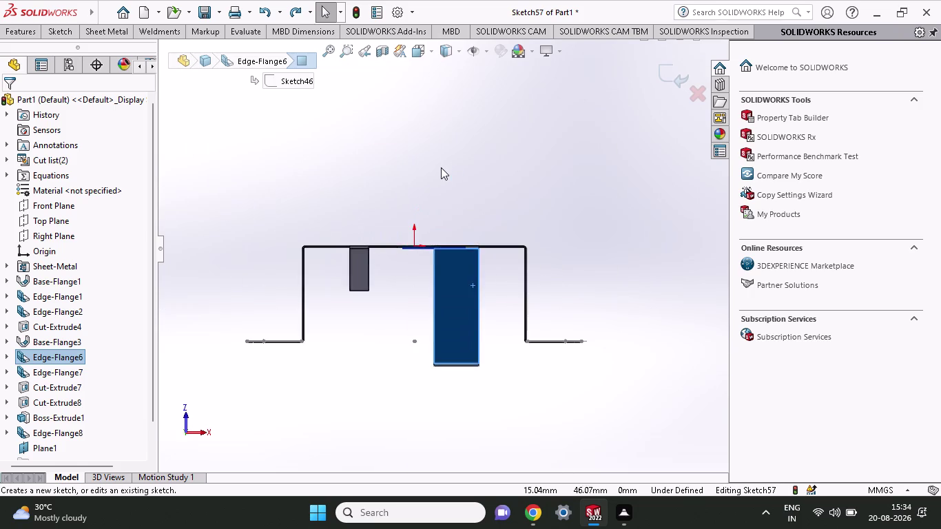
scroll(down, 3)
scroll(down, 3)
scroll(up, 3)
scroll(down, 3)
scroll(up, 3)
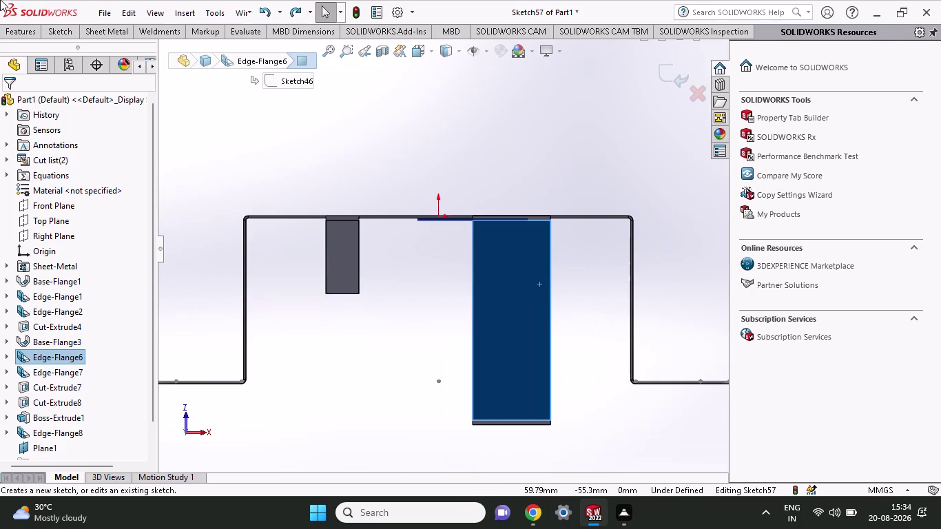
click(63, 34)
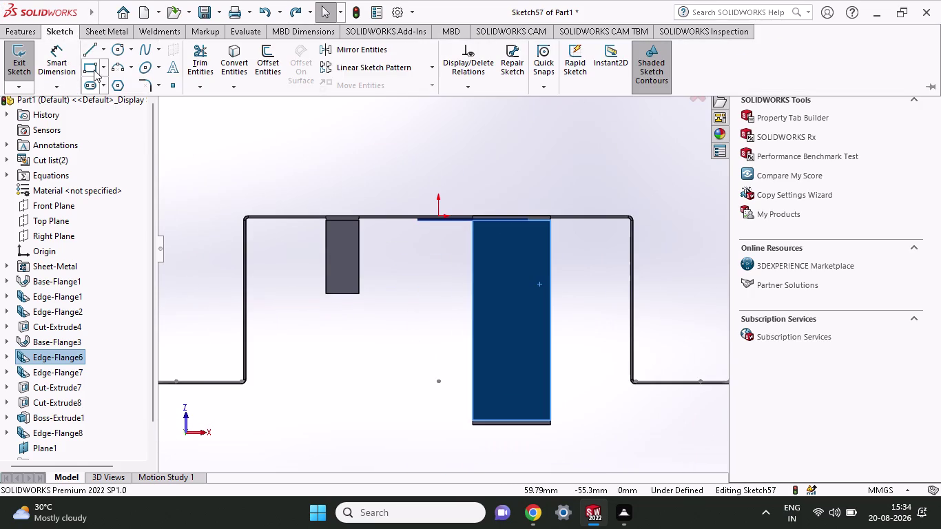
click(93, 70)
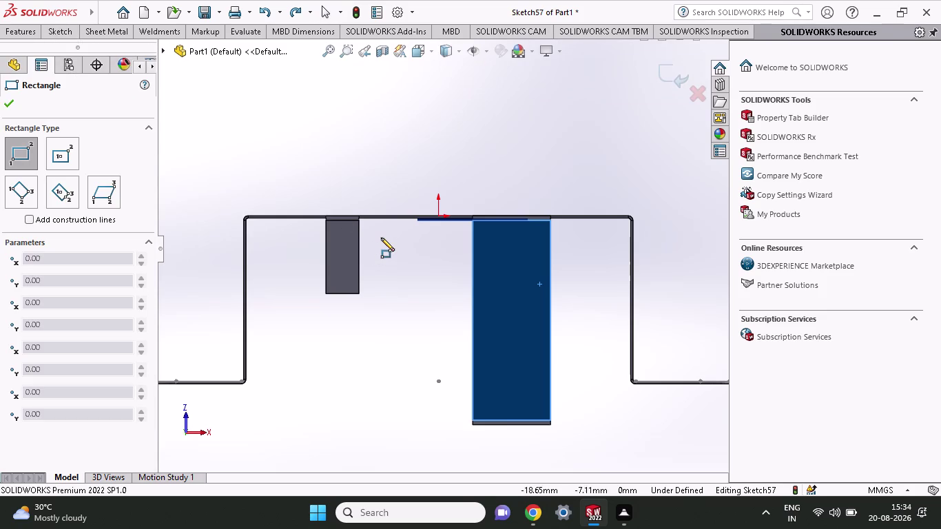
click(473, 232)
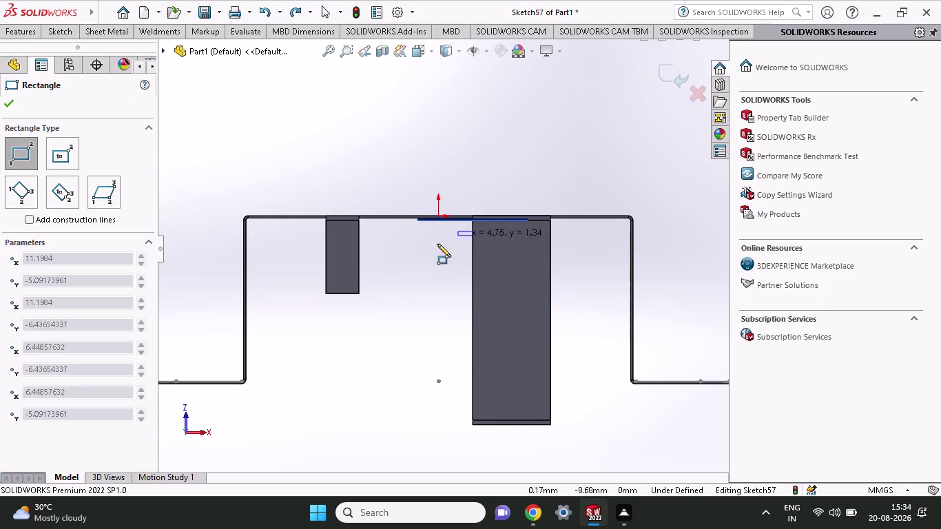
click(407, 253)
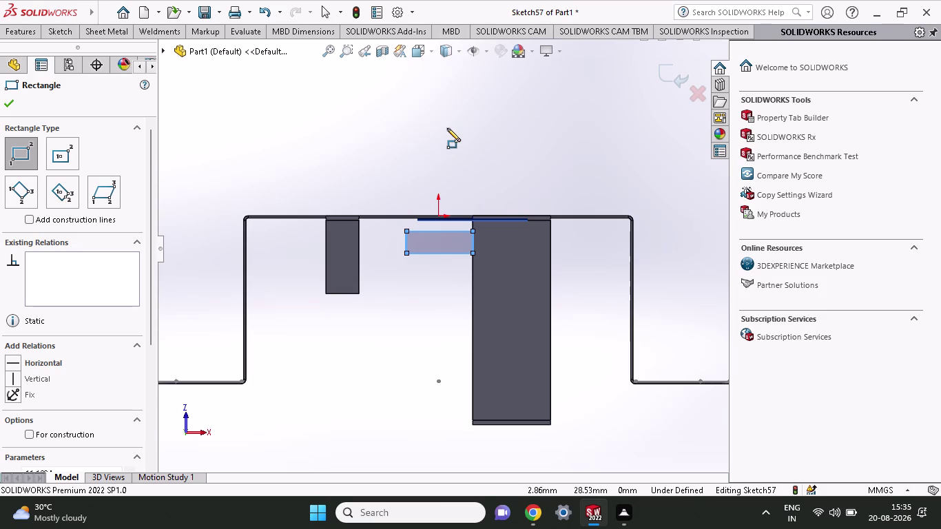
scroll(down, 3)
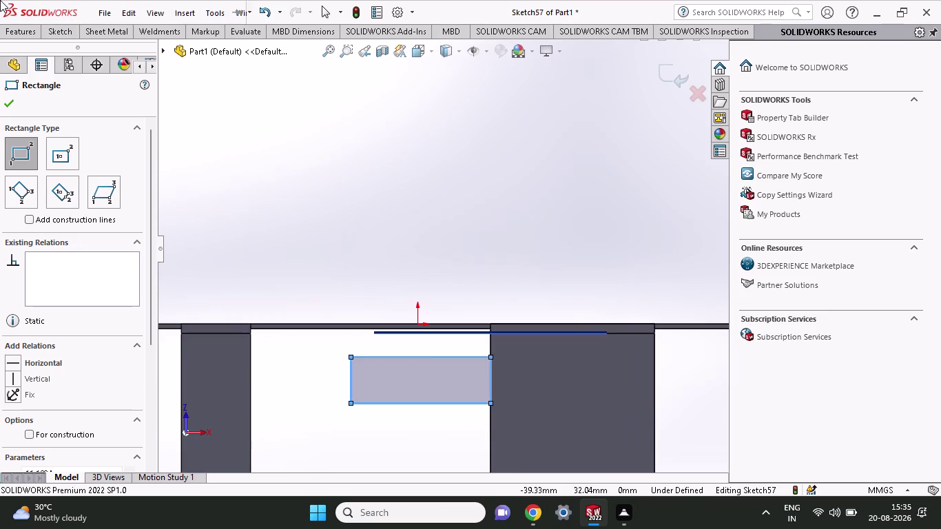
click(61, 30)
Dimension the rectangle's lower-left corner to the flange corner as 53.33 mm.
click(62, 57)
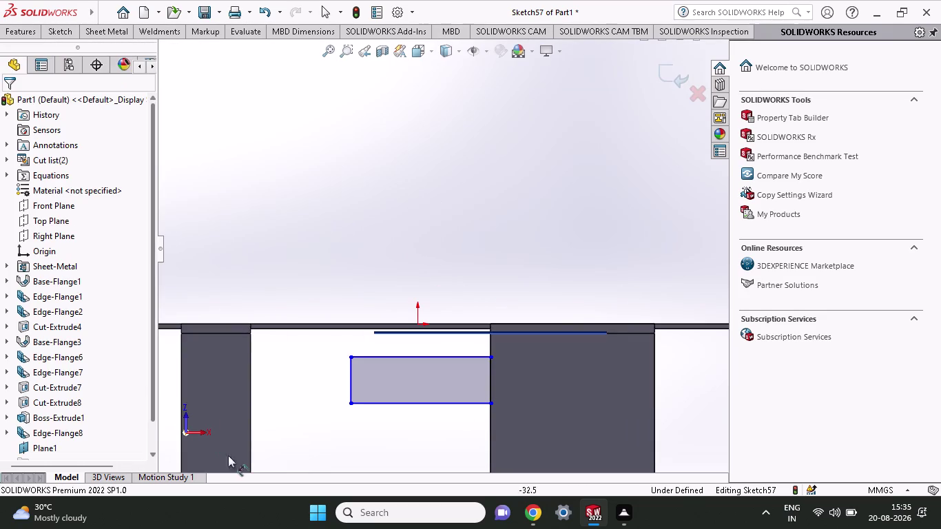
click(349, 401)
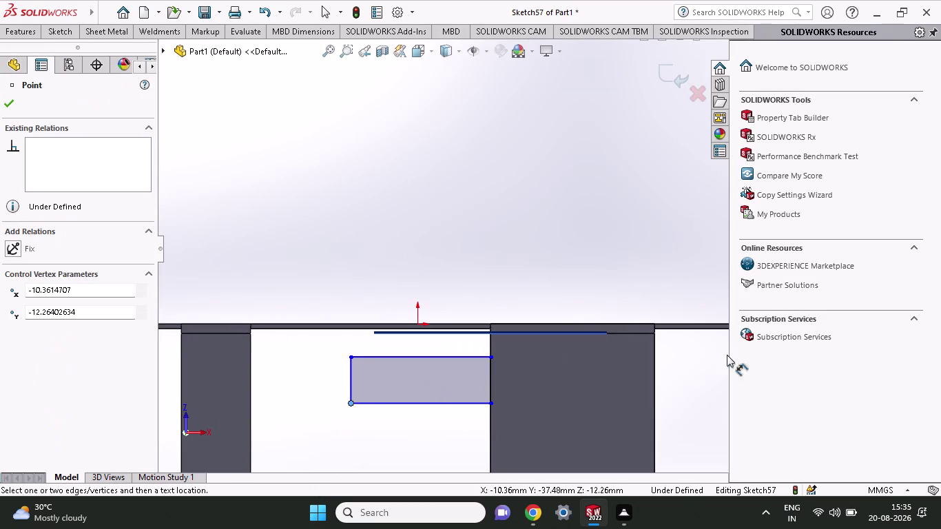
click(655, 333)
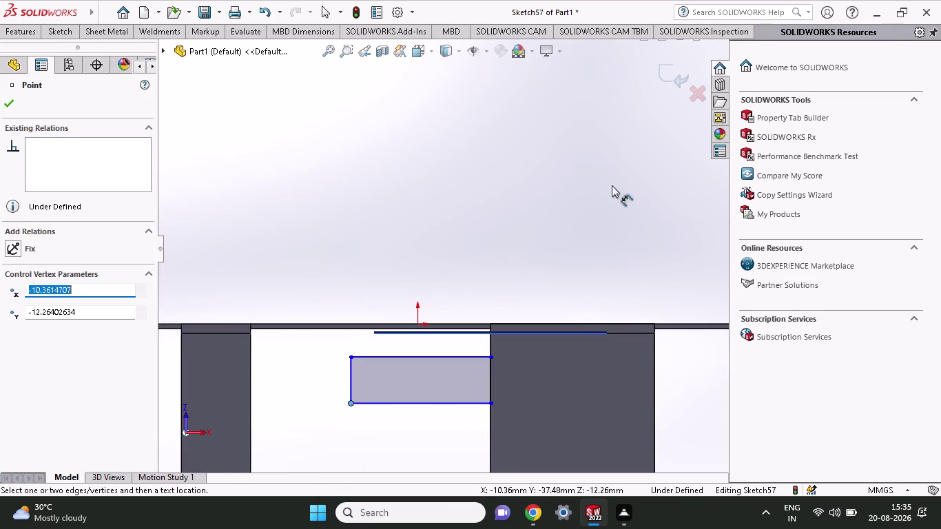
click(653, 332)
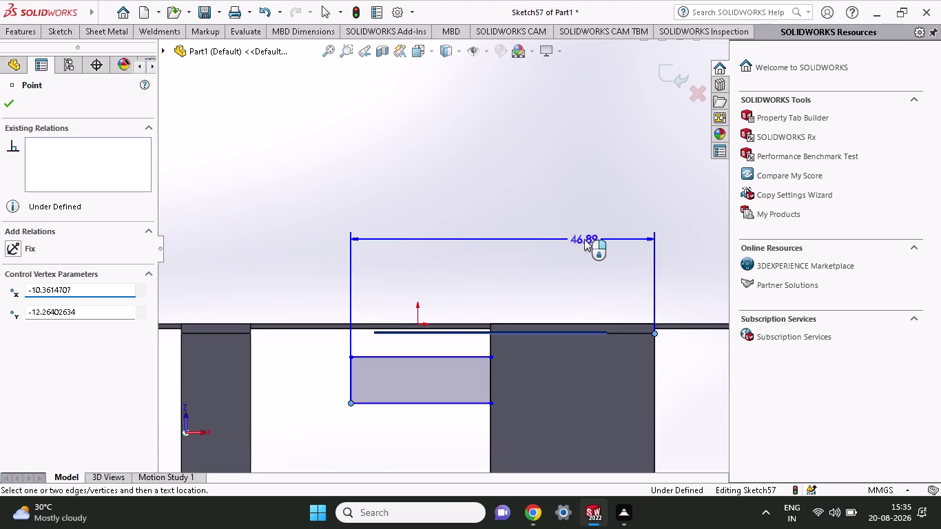
click(584, 239)
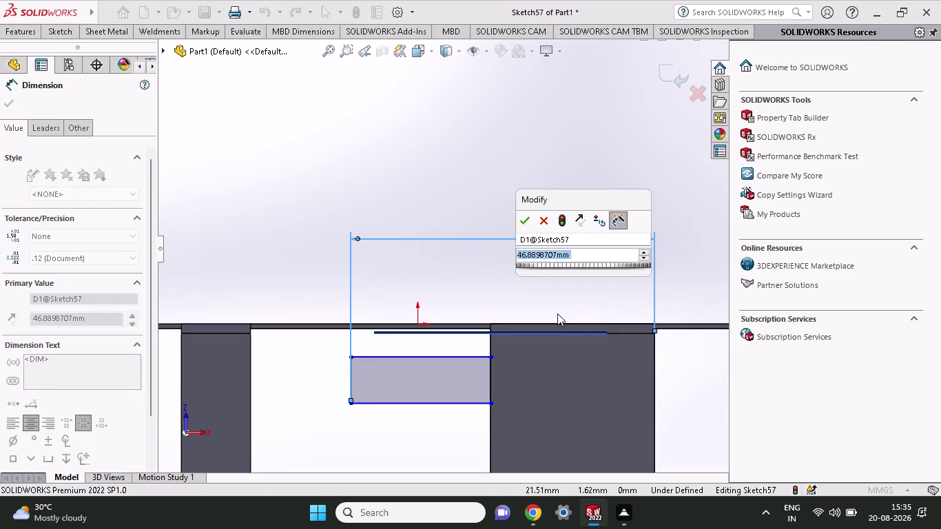
text(53.33)
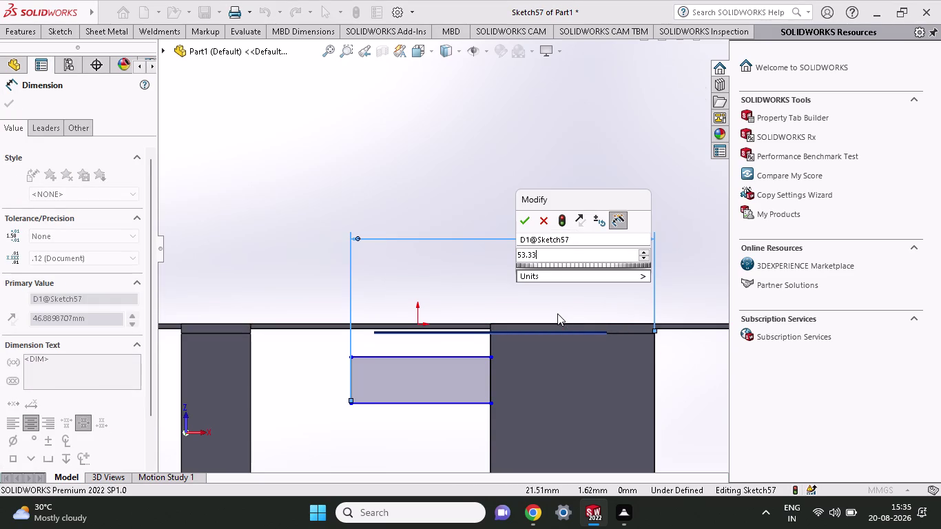
key(Return)
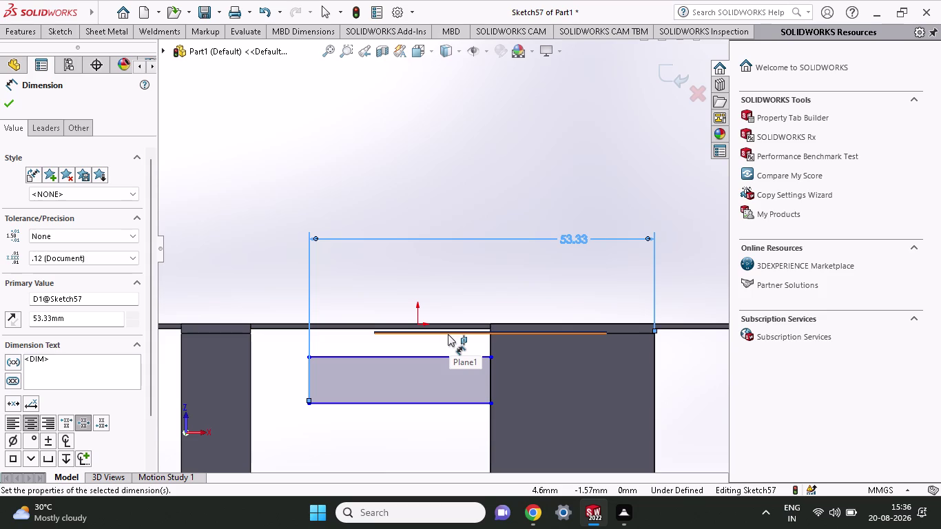
click(489, 356)
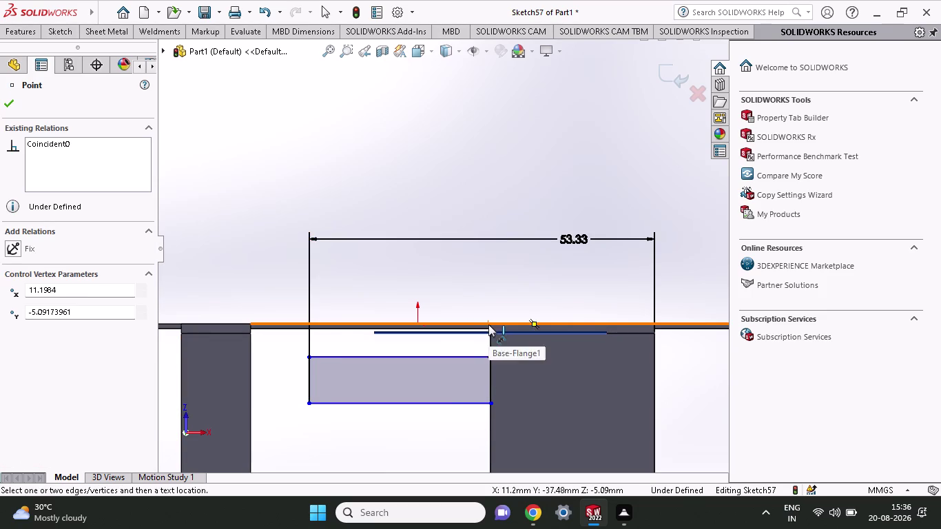
Dimension the tab's top-edge offset from the flange at 0.74 mm.
click(489, 324)
click(461, 288)
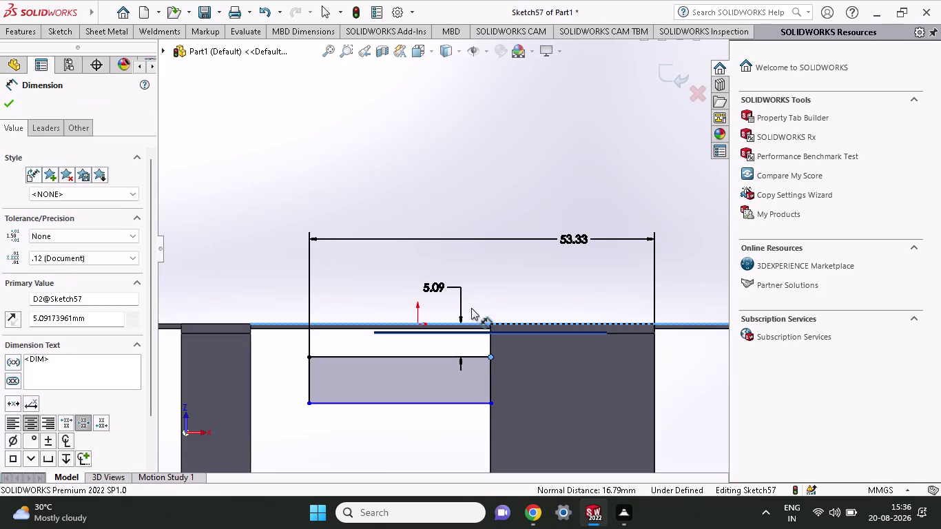
text(0.)
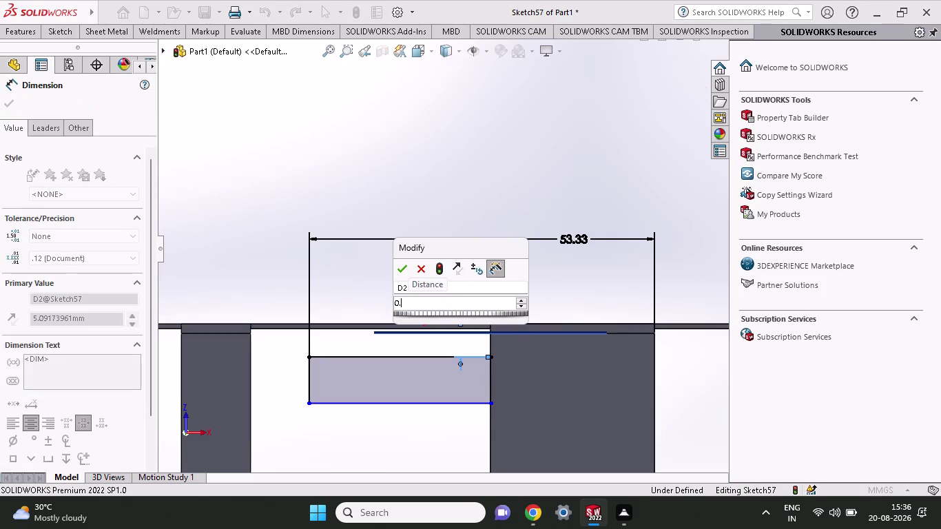
key(7)
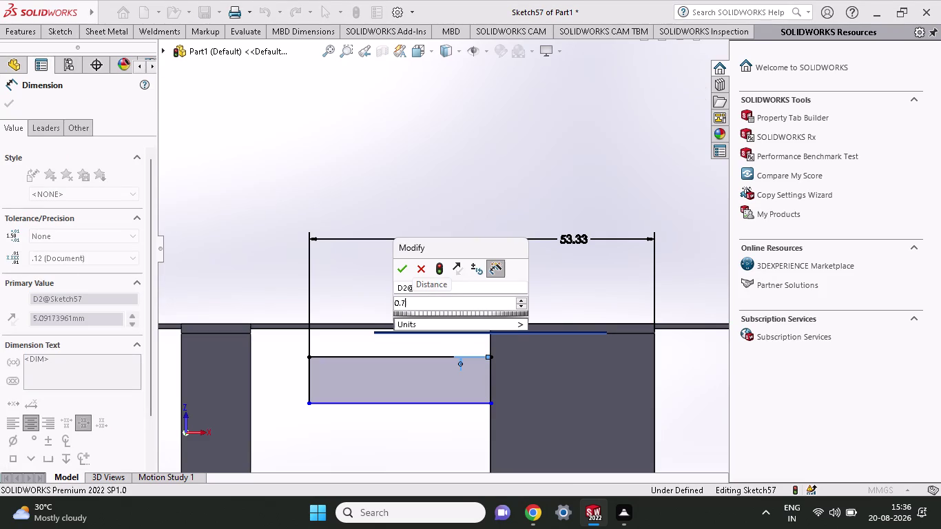
key(4)
key(Return)
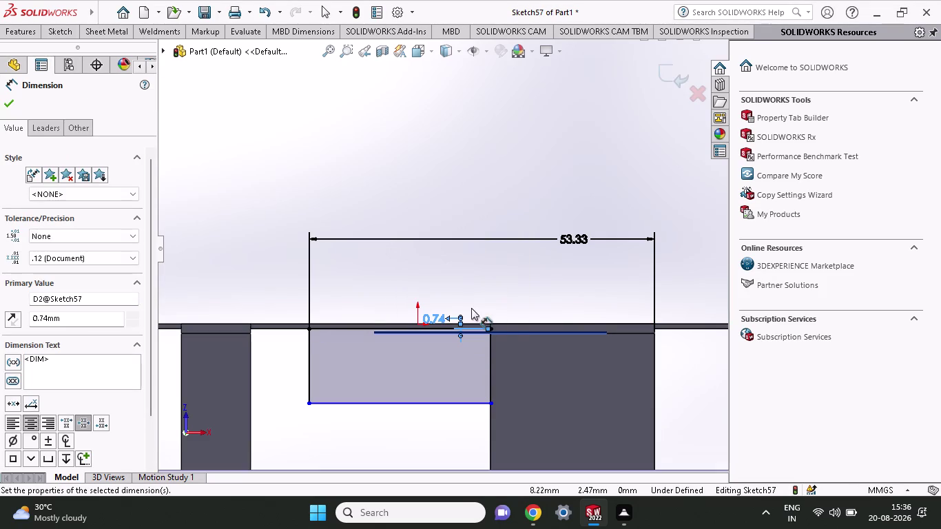
Change the offset to the formula 0.74+0.74, giving 1.48 mm.
double_click(439, 318)
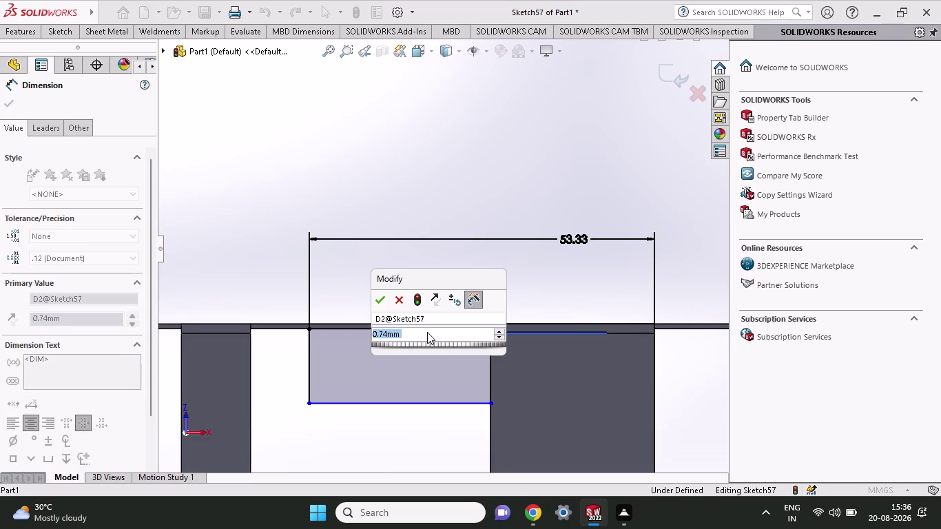
click(427, 332)
key(BackSpace)
key(BackSpace)
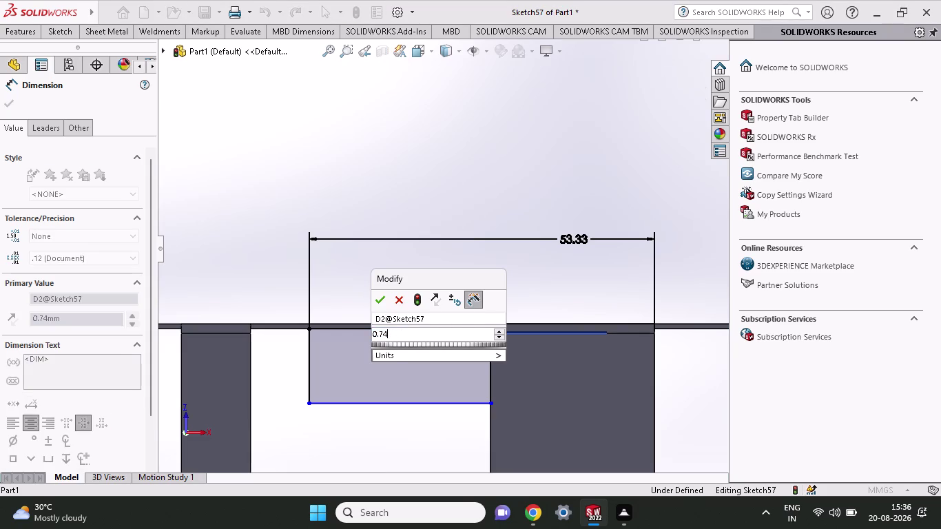
text(+0.)
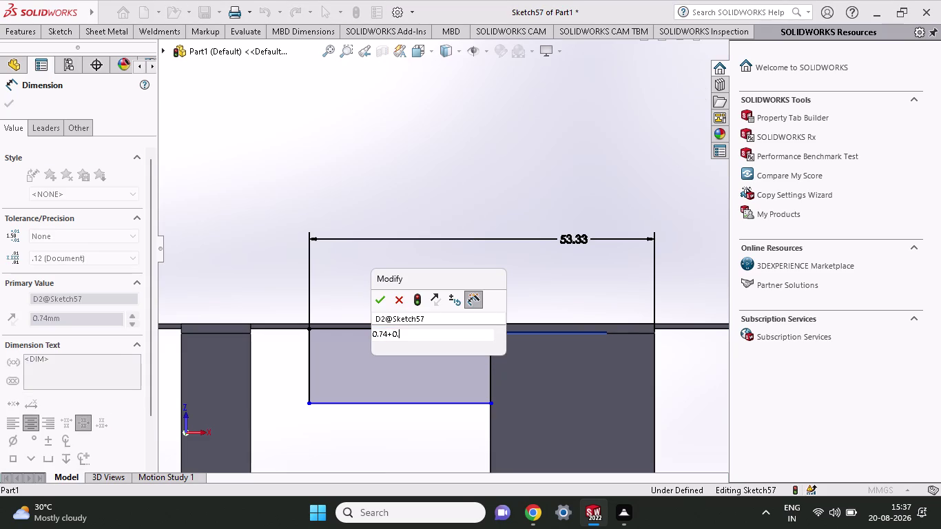
text(4)
key(BackSpace)
text(74)
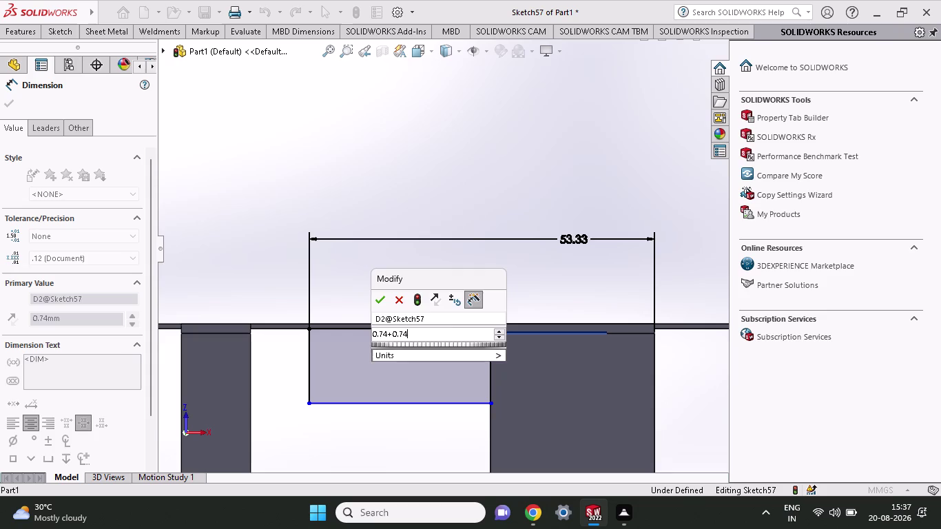
key(Return)
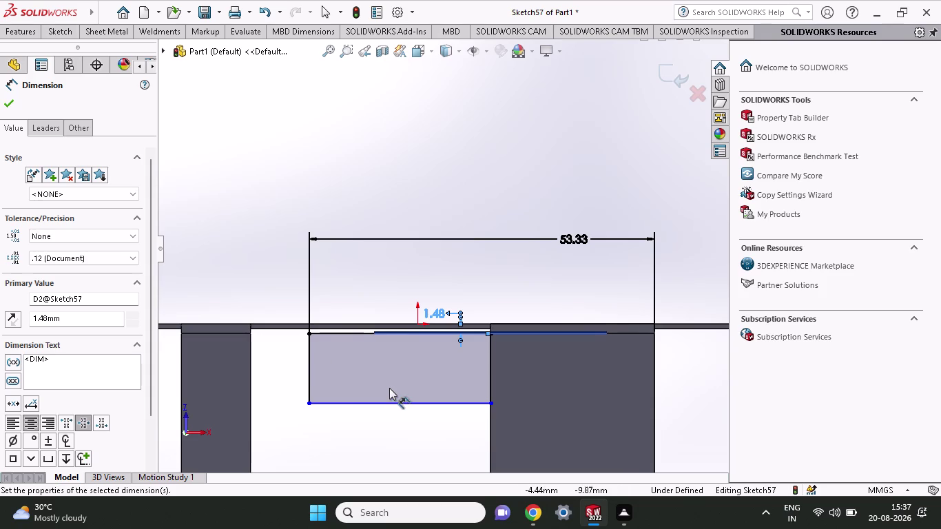
Start a tab height dimension from the lower-left corner, then cancel it.
click(310, 405)
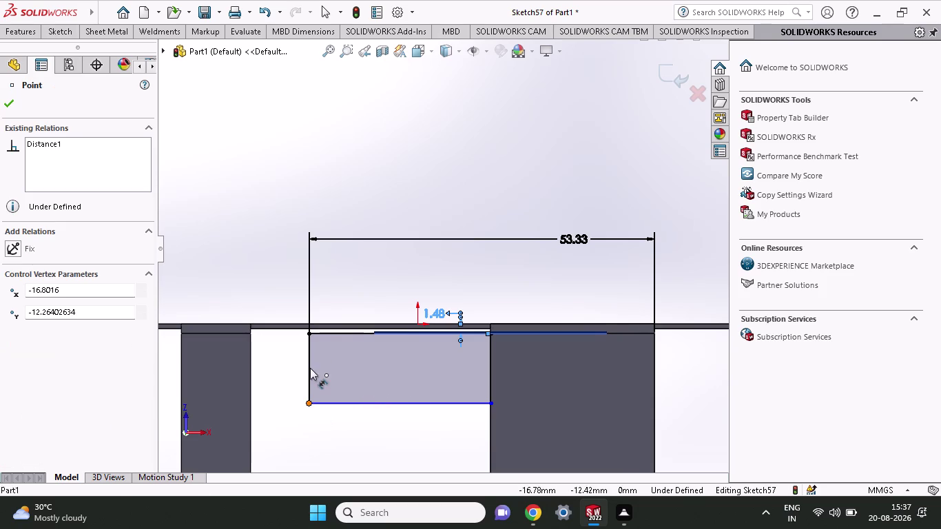
click(308, 331)
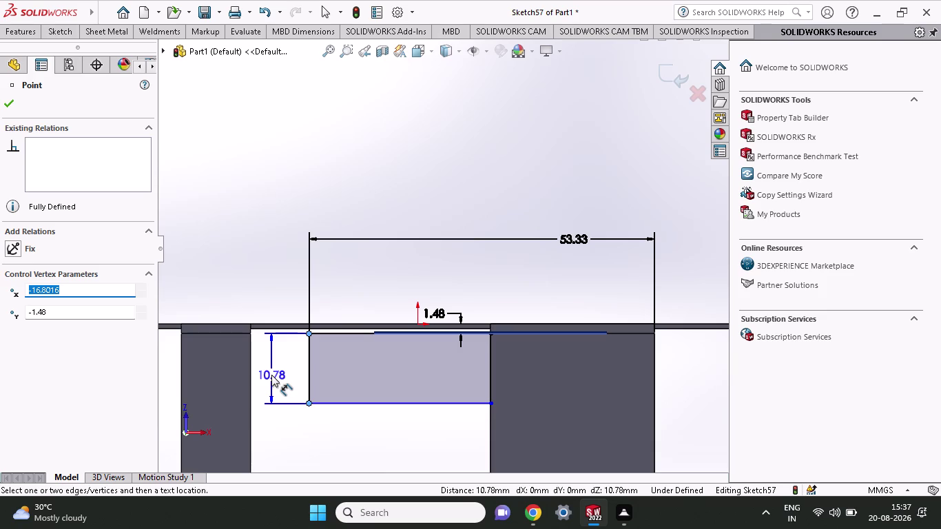
key(Escape)
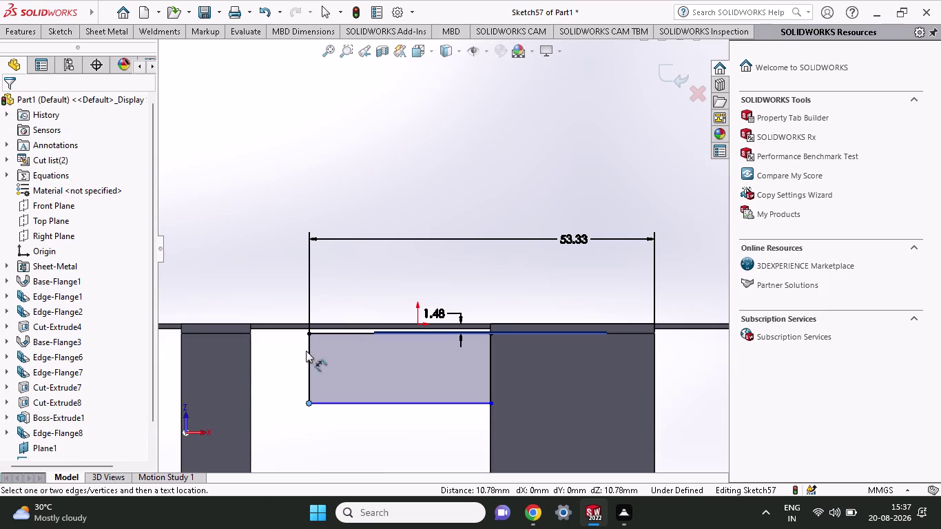
click(67, 32)
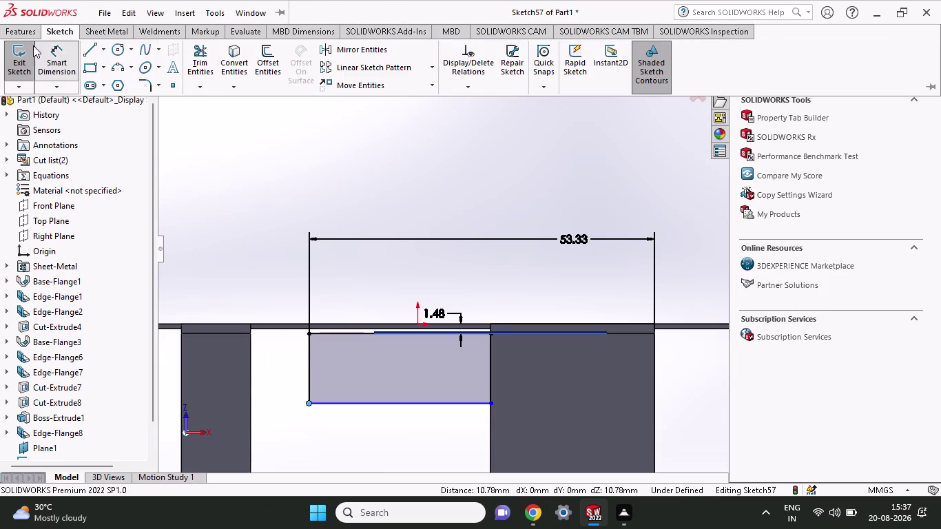
Add a sketch chamfer at the tab's lower-left corner.
click(34, 32)
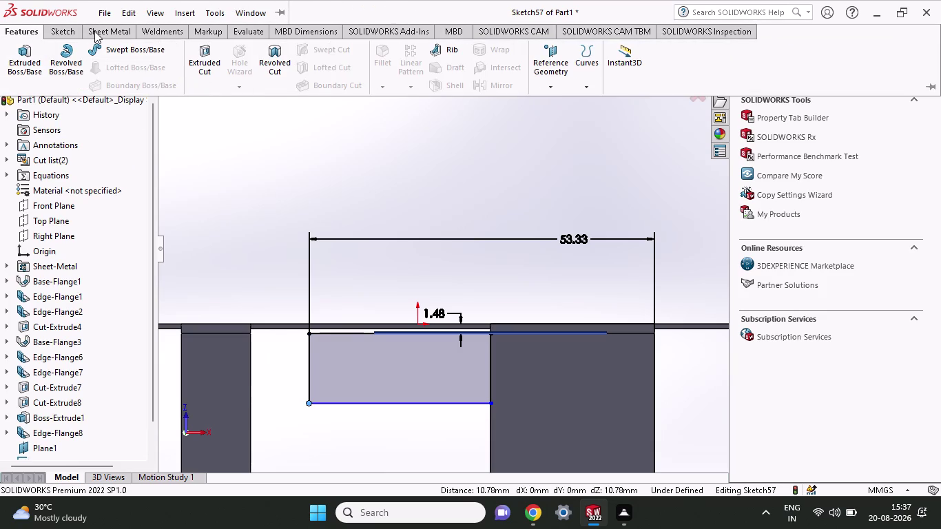
click(94, 31)
click(67, 32)
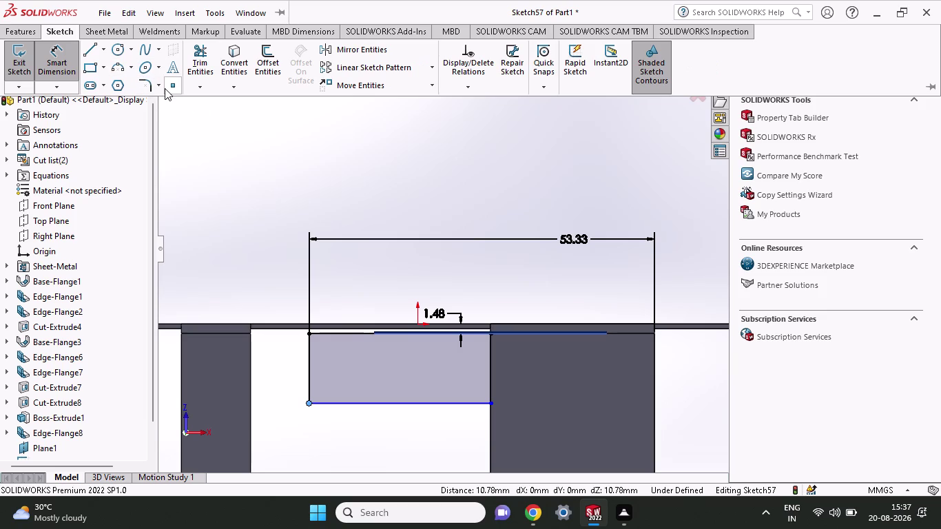
click(162, 87)
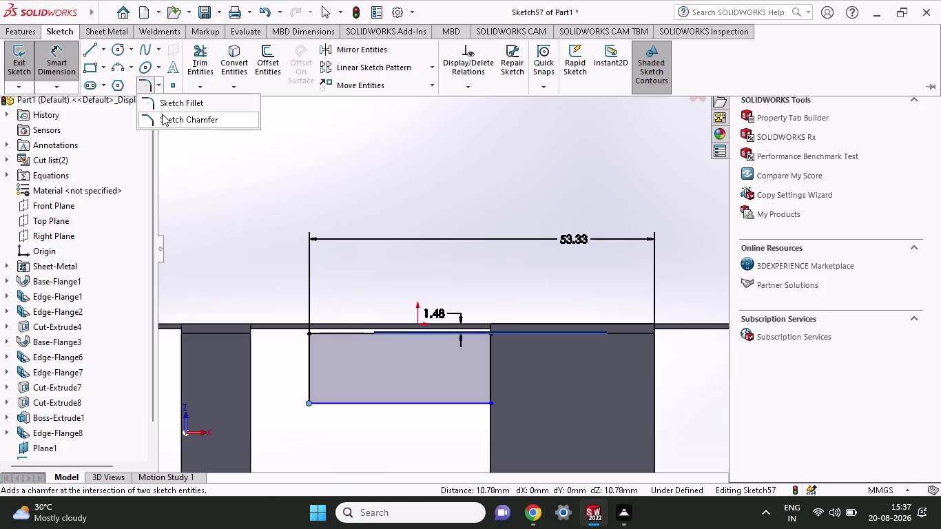
click(162, 113)
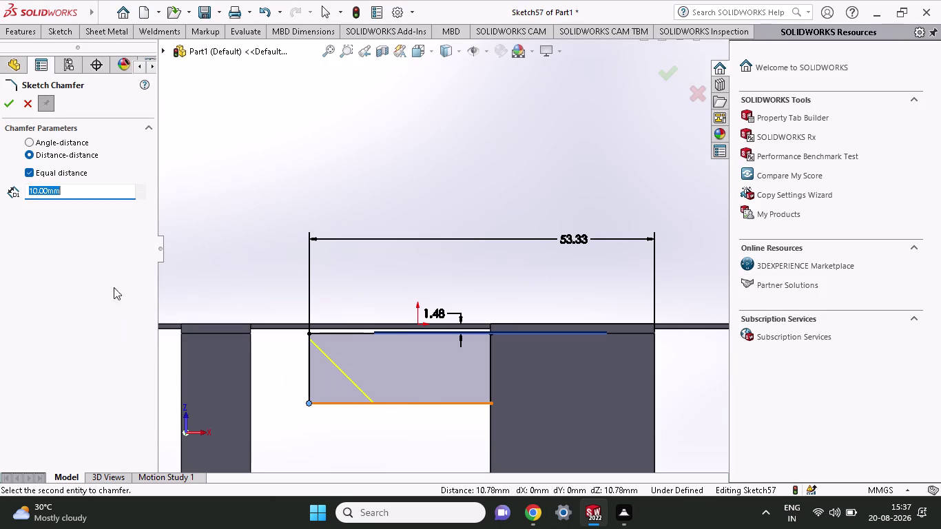
click(422, 405)
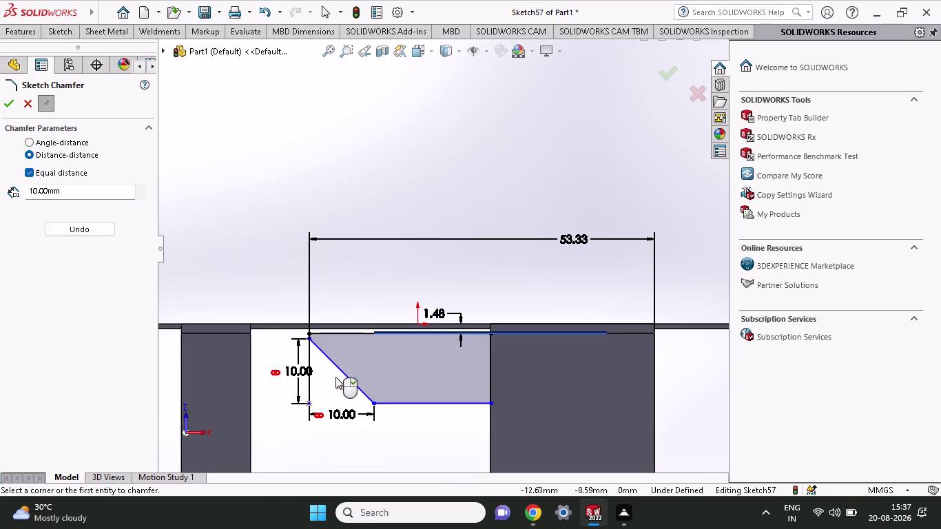
Set the chamfer size to 8 mm, then to 20 mm, and reopen its dimension.
scroll(down, 3)
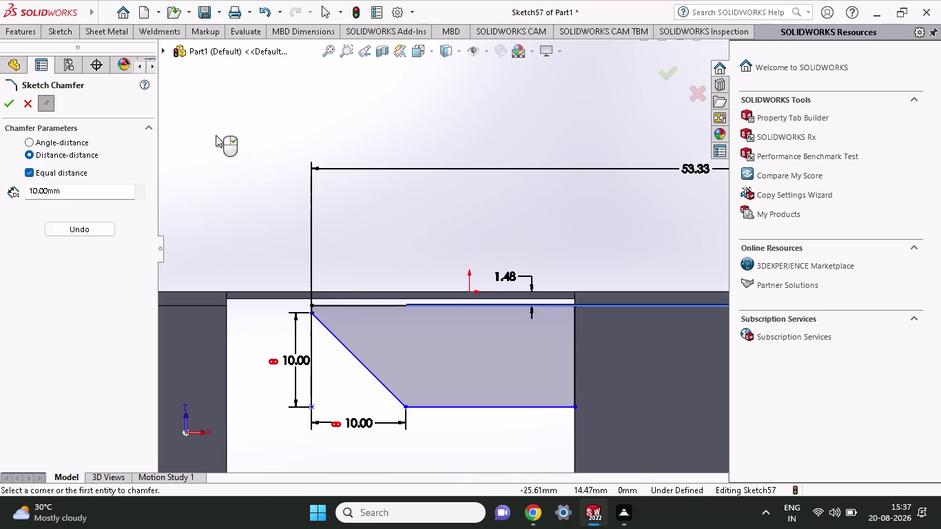
double_click(358, 422)
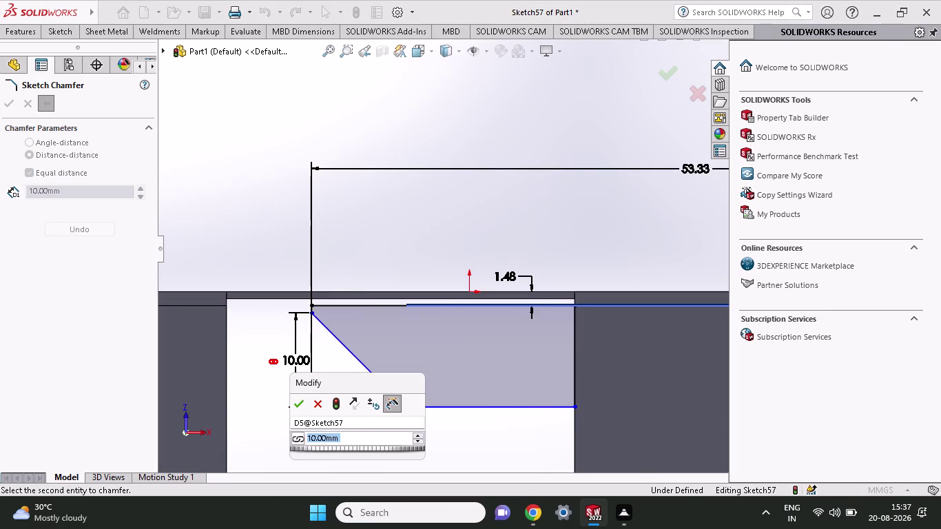
key(8)
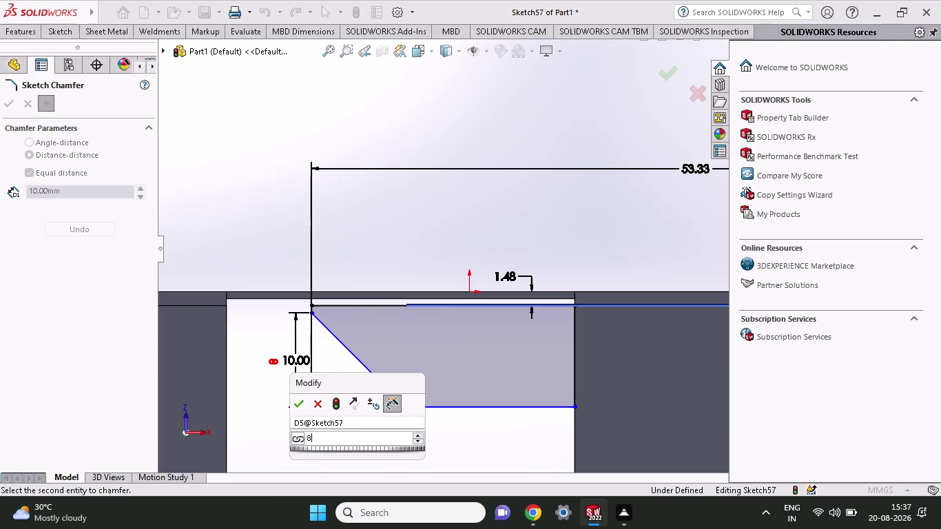
key(Return)
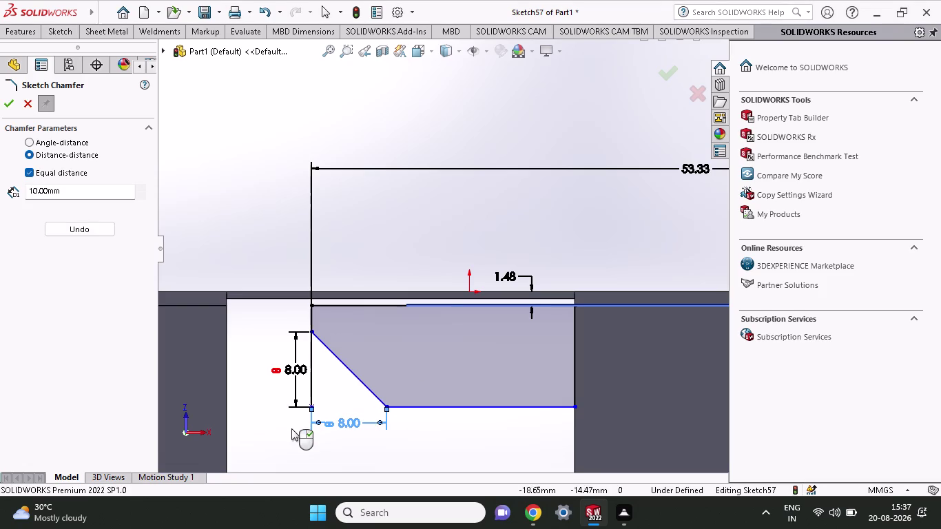
double_click(297, 373)
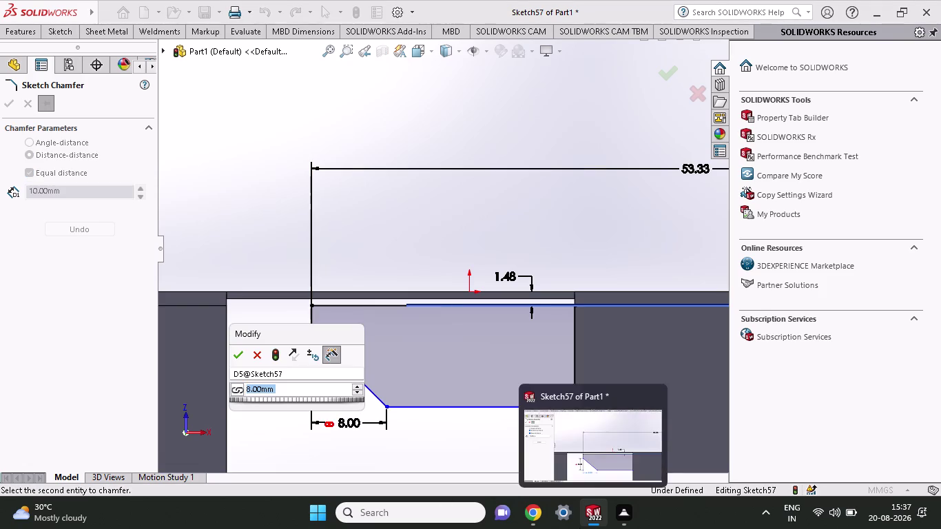
text(20)
key(Return)
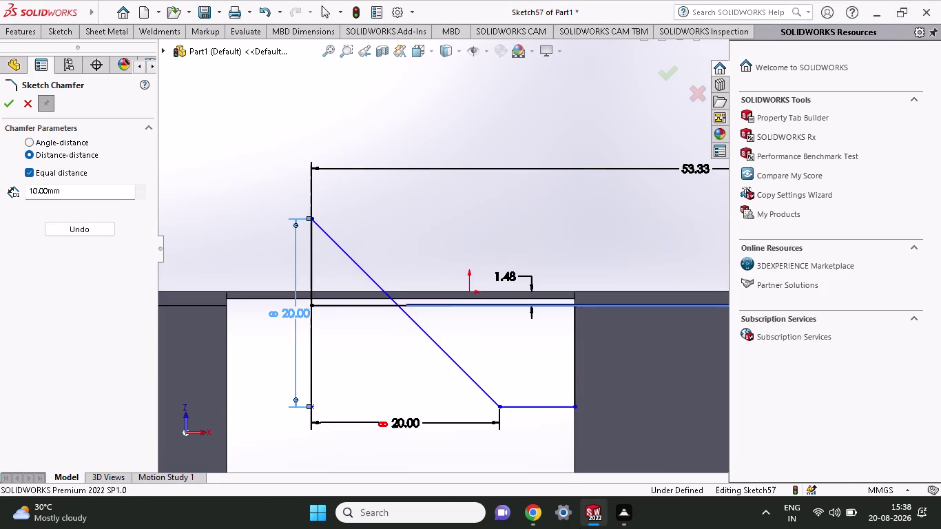
double_click(299, 313)
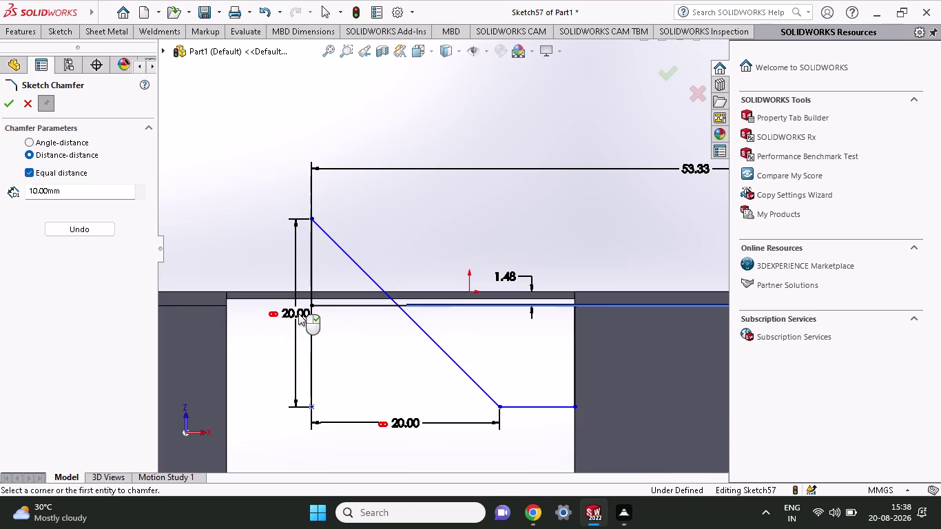
double_click(304, 317)
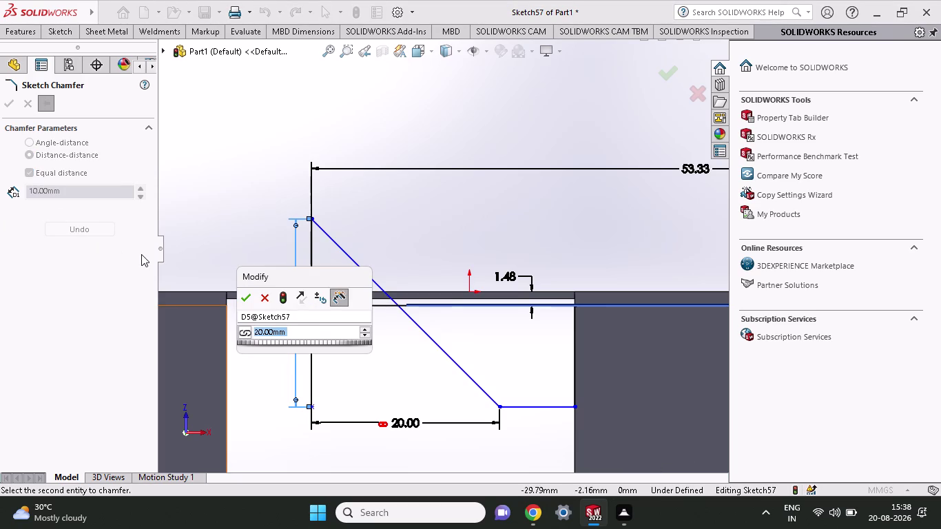
key(d)
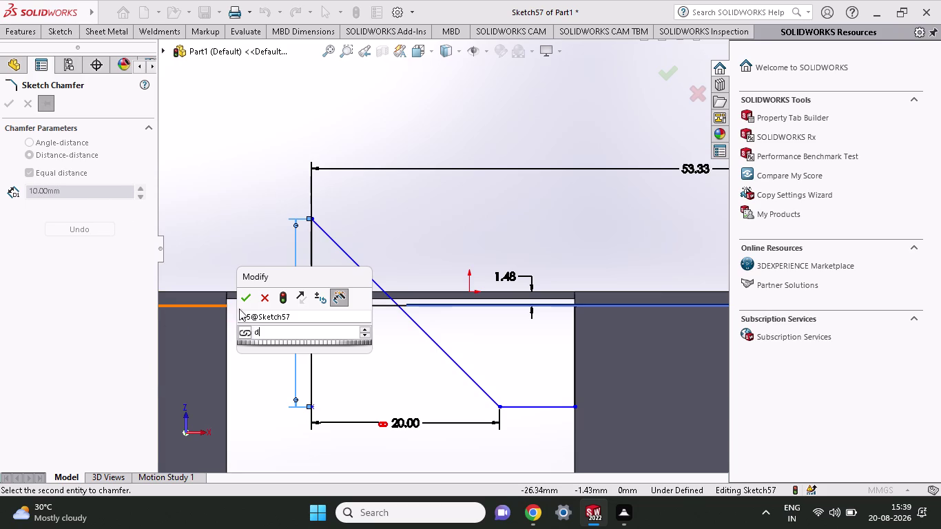
Switch the chamfer to angle-distance and set its size to 8.71 mm.
click(262, 296)
click(27, 142)
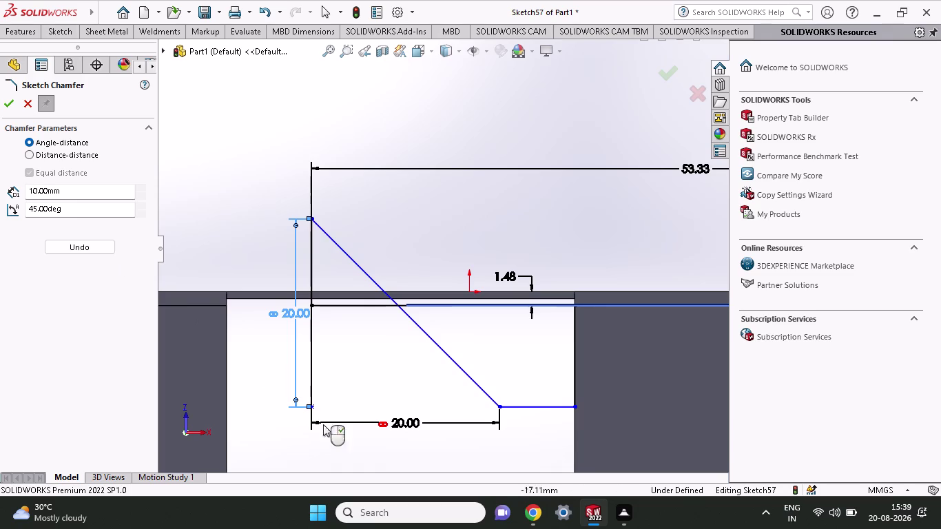
double_click(394, 430)
key(8)
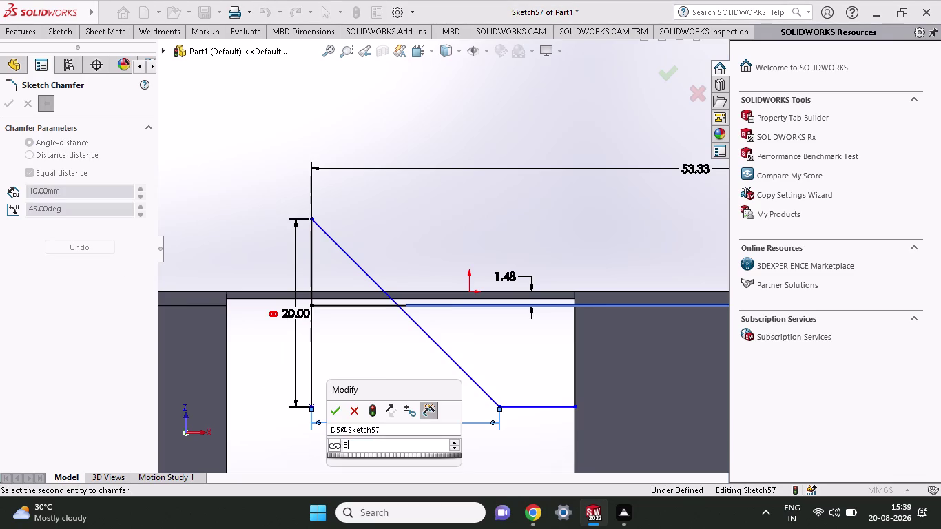
key(Return)
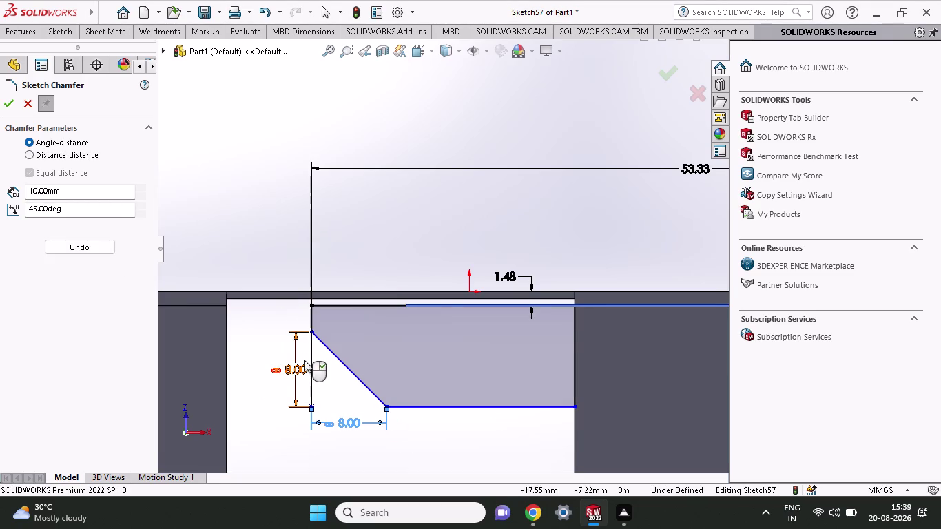
double_click(297, 373)
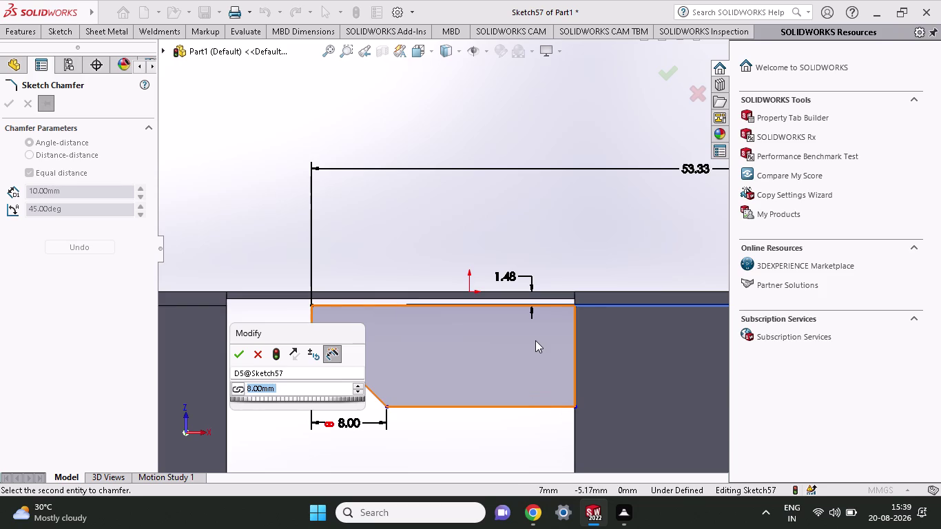
key(8)
key(period)
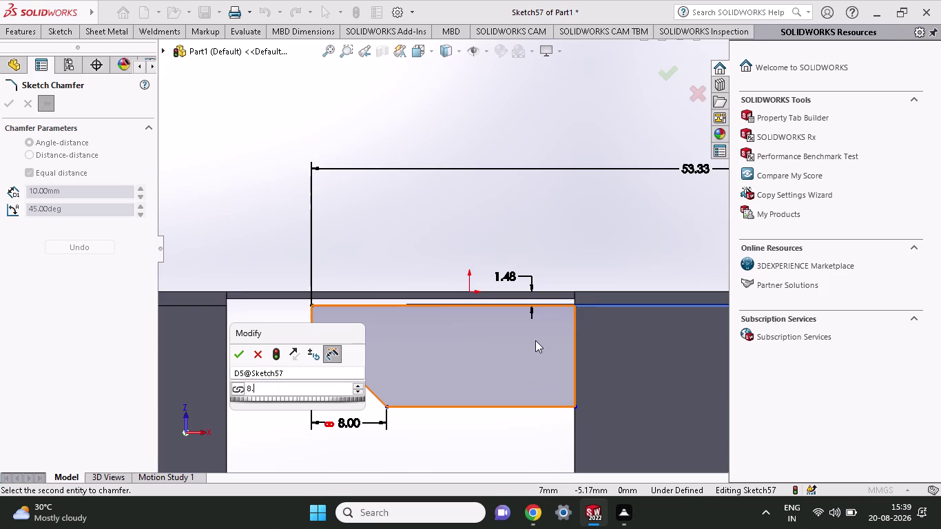
text(71)
key(Return)
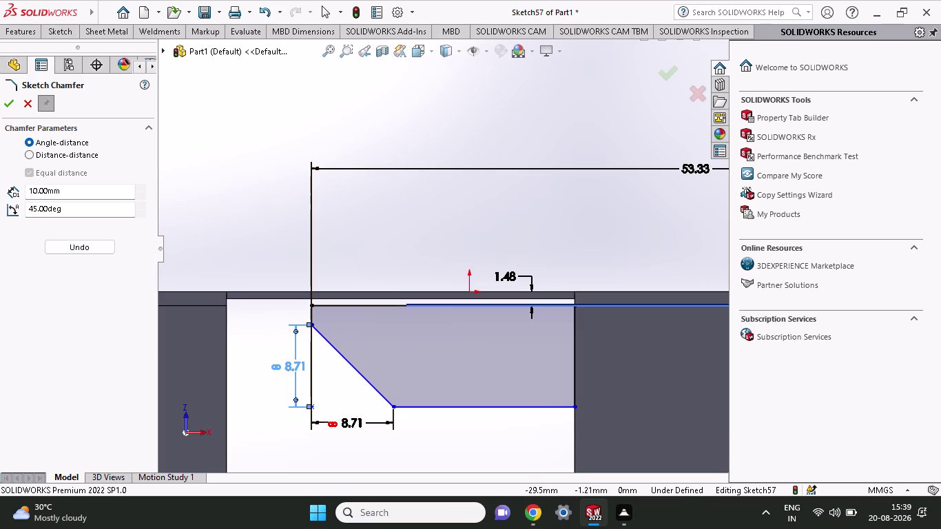
Set the chamfer angle to 30°.
drag(74, 205, 0, 210)
text(3)
text(0)
click(66, 303)
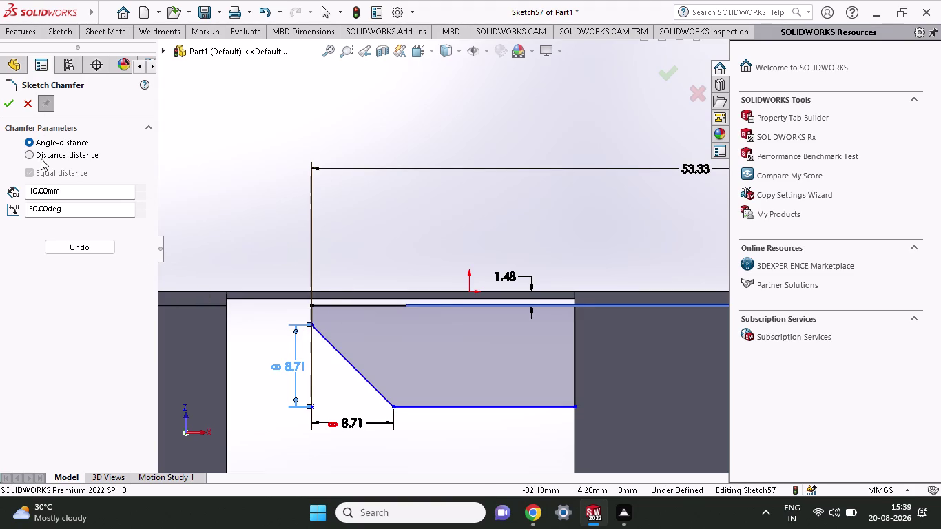
Try unequal distance-distance values, revert to equal distances, and close Sketch Chamfer.
click(28, 173)
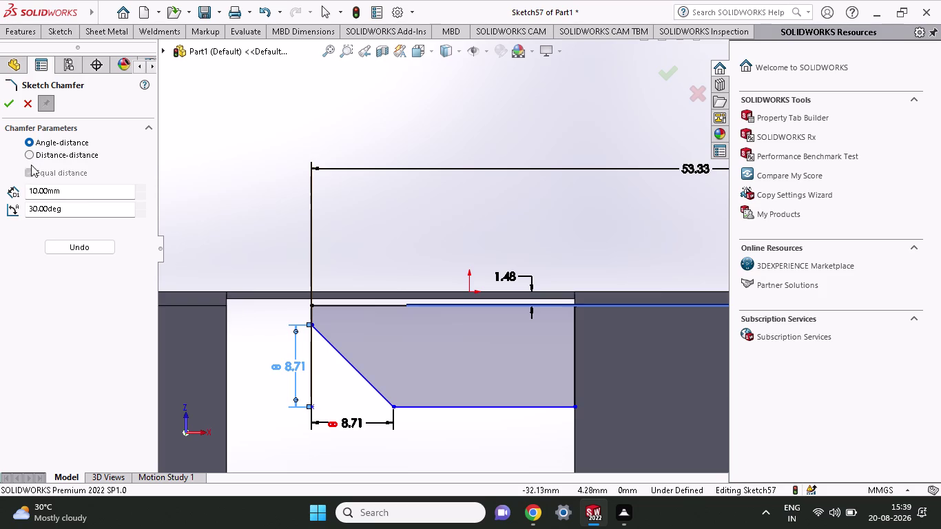
click(30, 155)
click(28, 172)
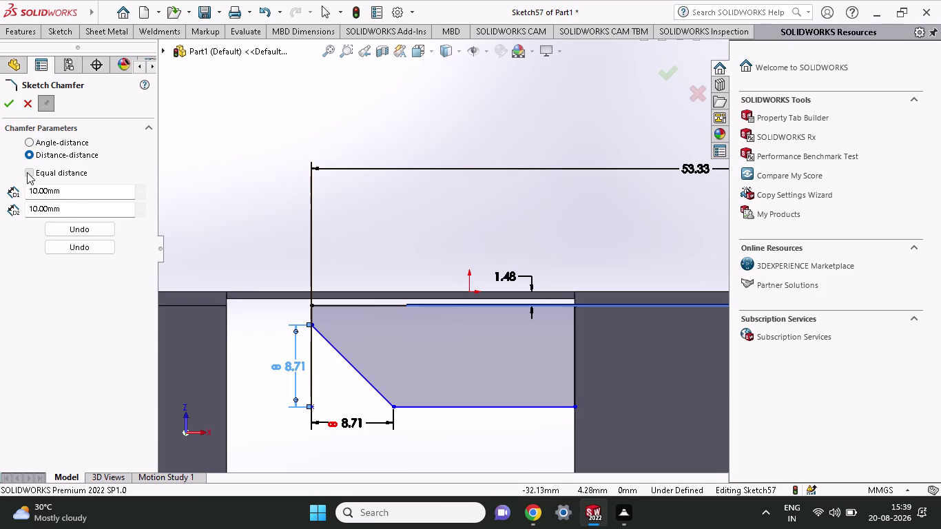
click(26, 172)
drag(58, 207, 0, 214)
key(8)
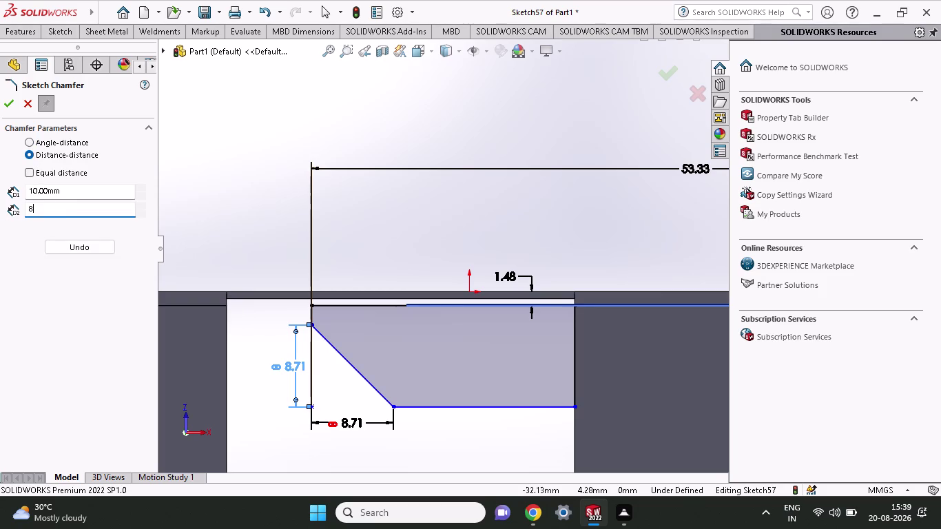
key(Return)
key(Return)
key(Return)
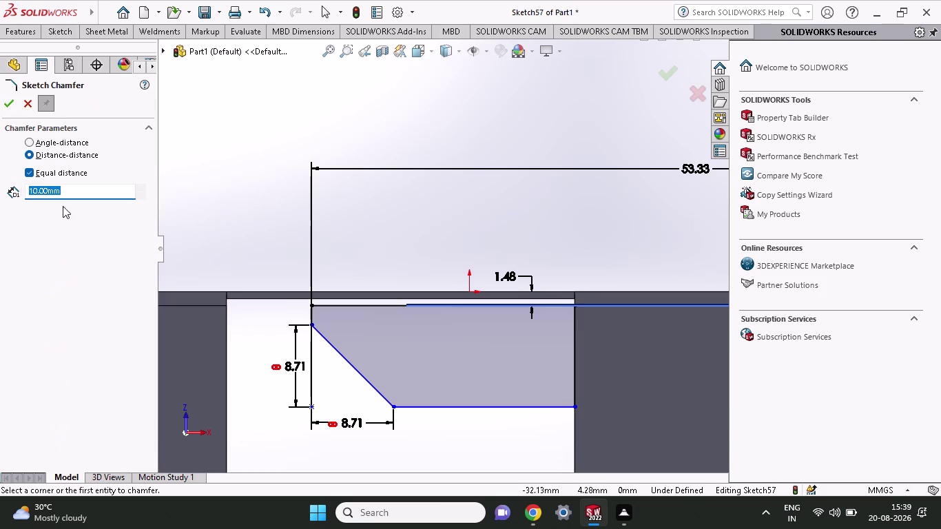
click(13, 107)
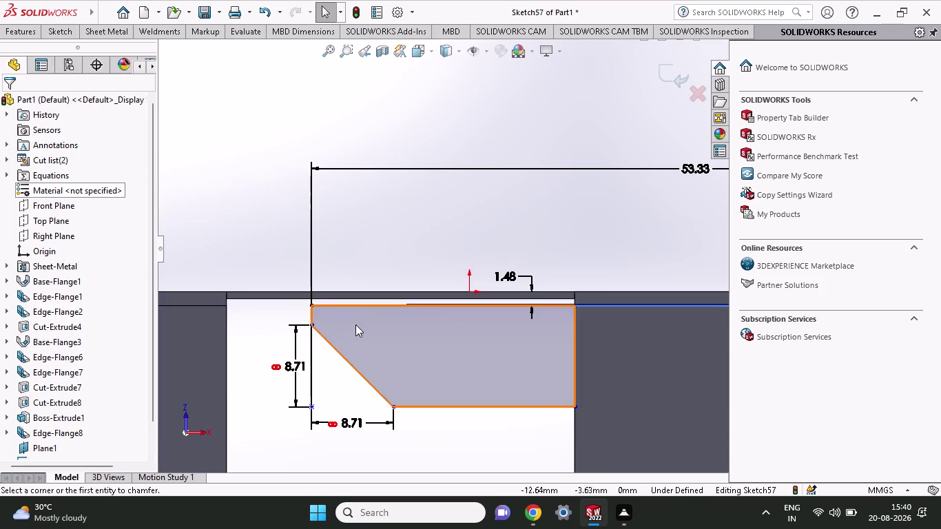
Add an 8.71 mm Smart Dimension between the chamfer's end points.
click(61, 34)
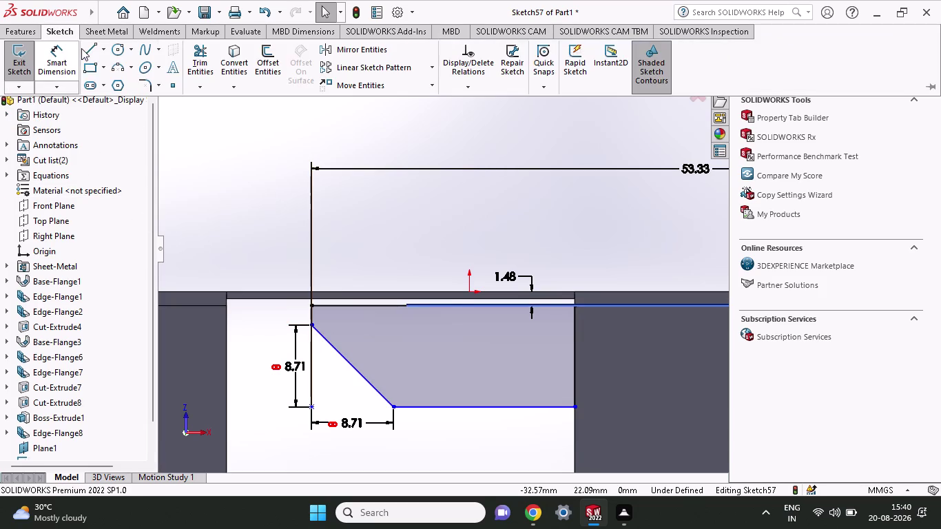
click(73, 58)
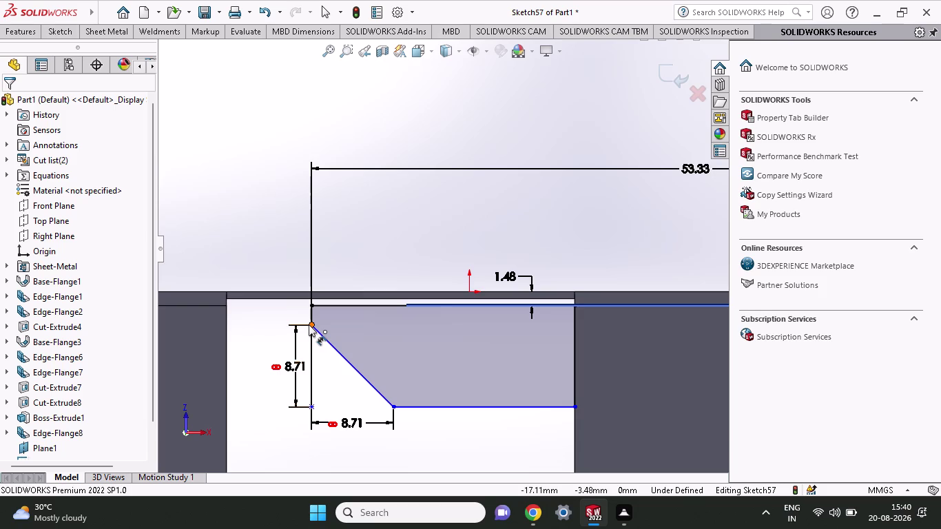
click(311, 326)
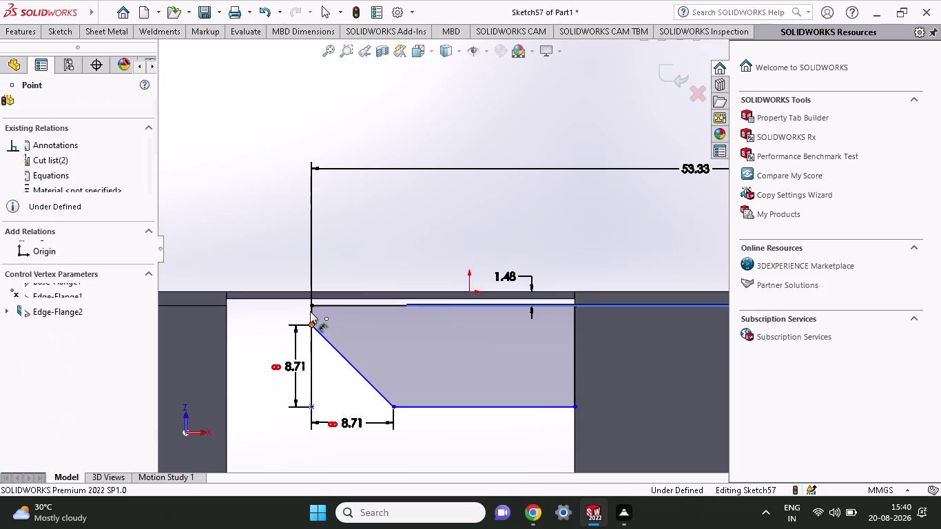
click(310, 308)
click(269, 319)
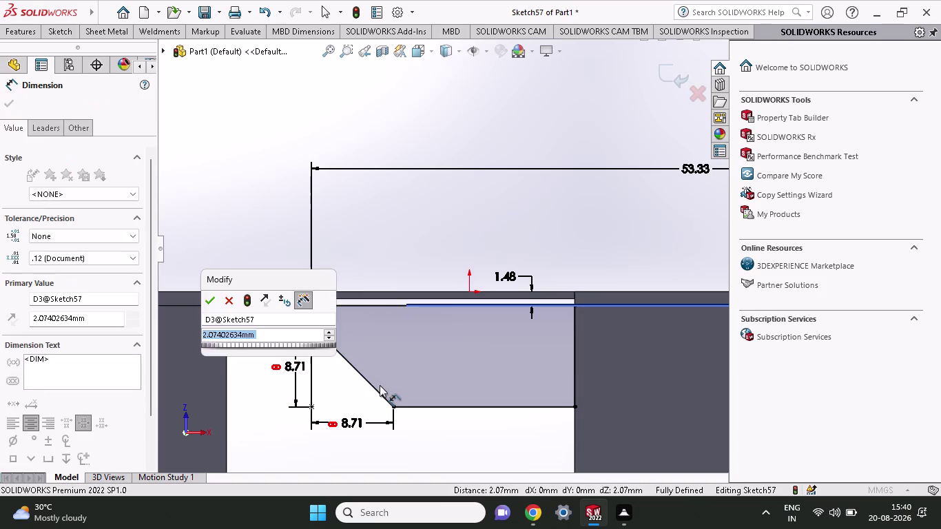
text(8.71)
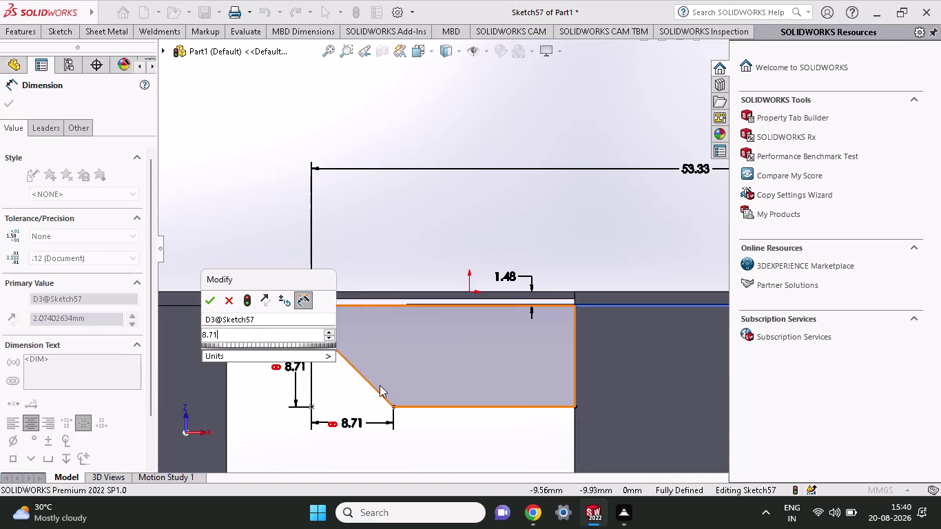
key(Return)
Select the lower 8.71 dimension and open its shortcut menu.
scroll(up, 3)
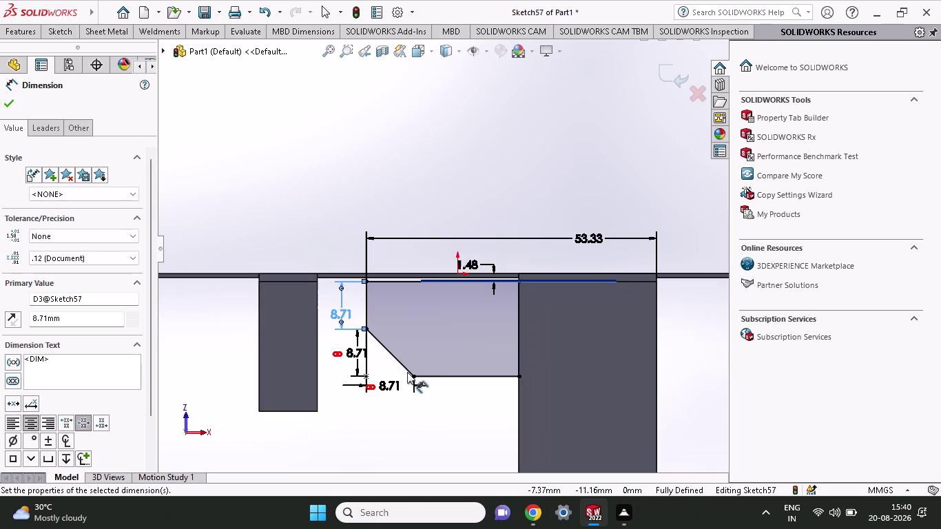
scroll(up, 3)
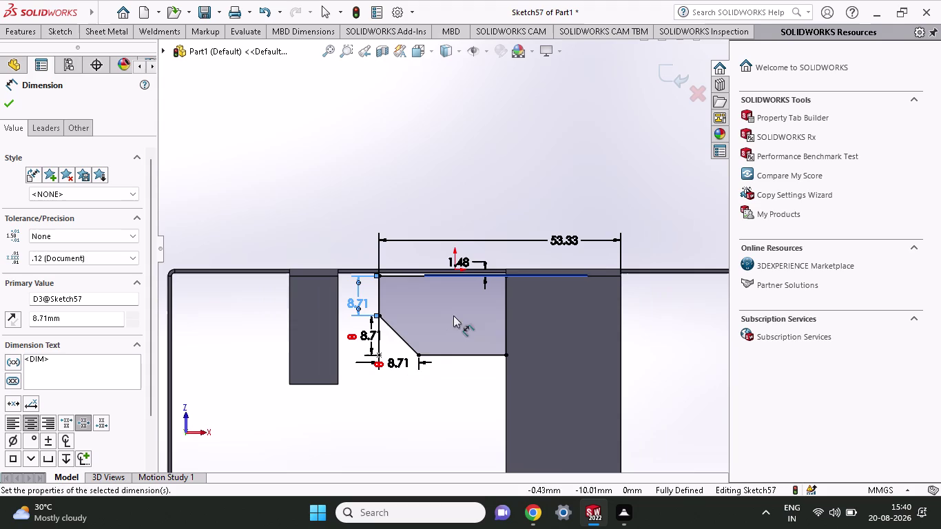
click(368, 339)
right_click(368, 338)
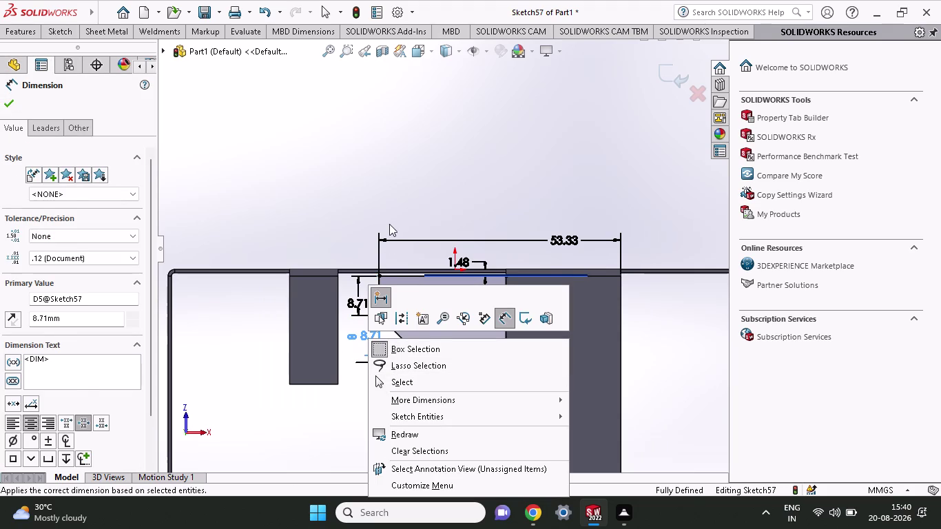
click(390, 220)
click(371, 333)
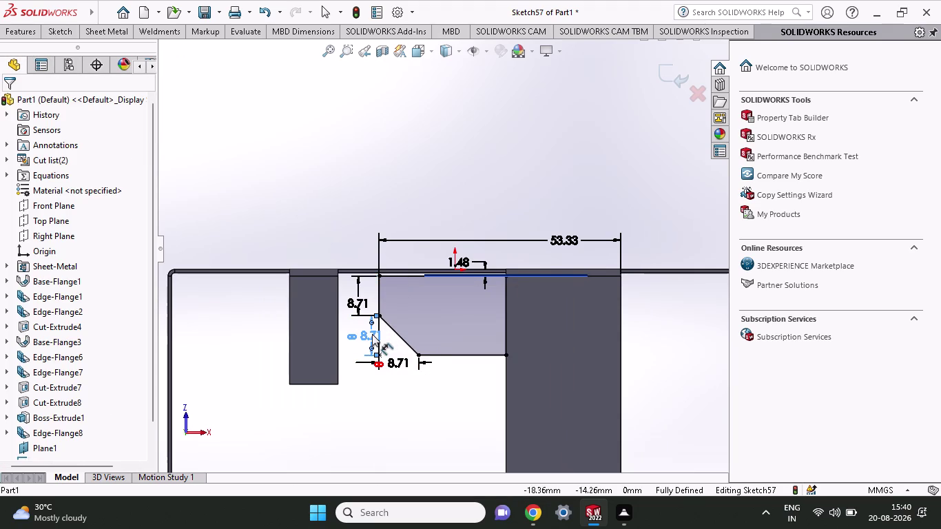
right_click(372, 334)
click(421, 220)
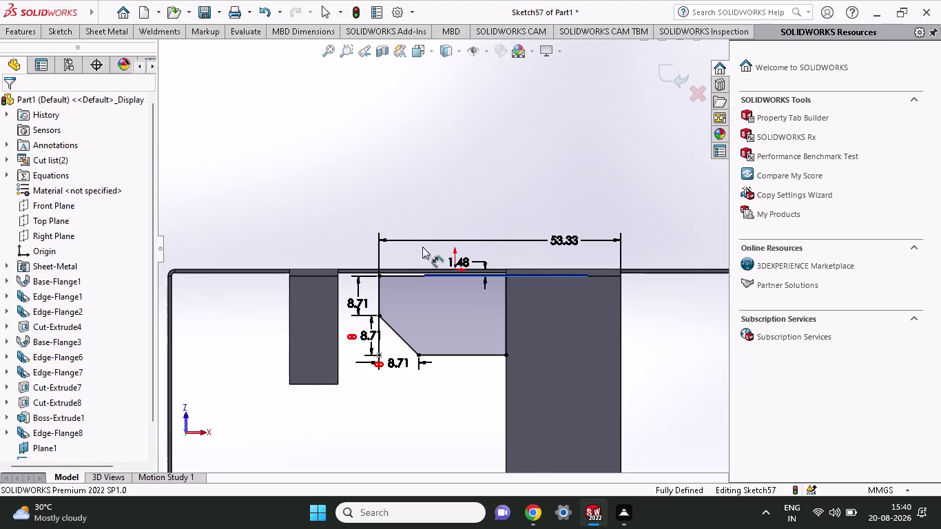
Undo the dimension and sketch chamfer changes, restoring the square corner.
key(ctrl+z)
key(ctrl+z)
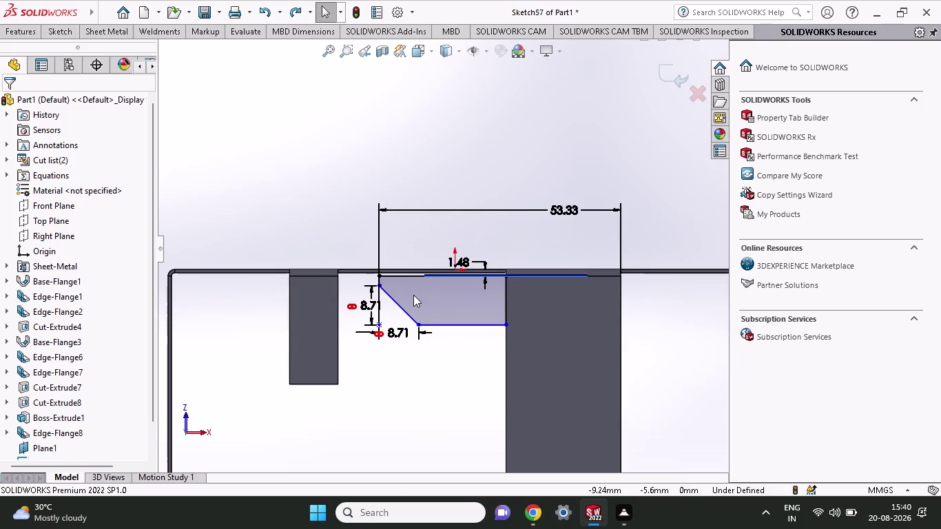
key(ctrl+z)
key(ctrl+z)
key(ctrl+z)
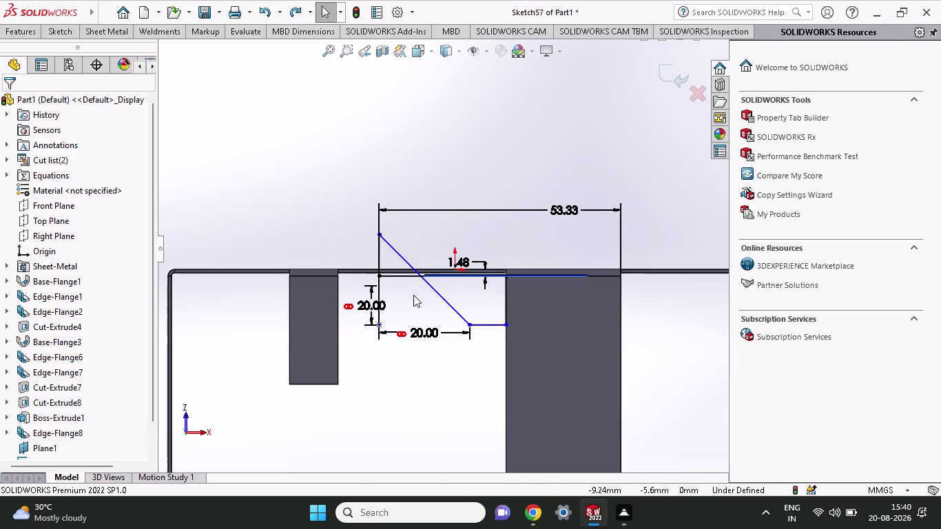
key(ctrl+z)
key(ctrl+z)
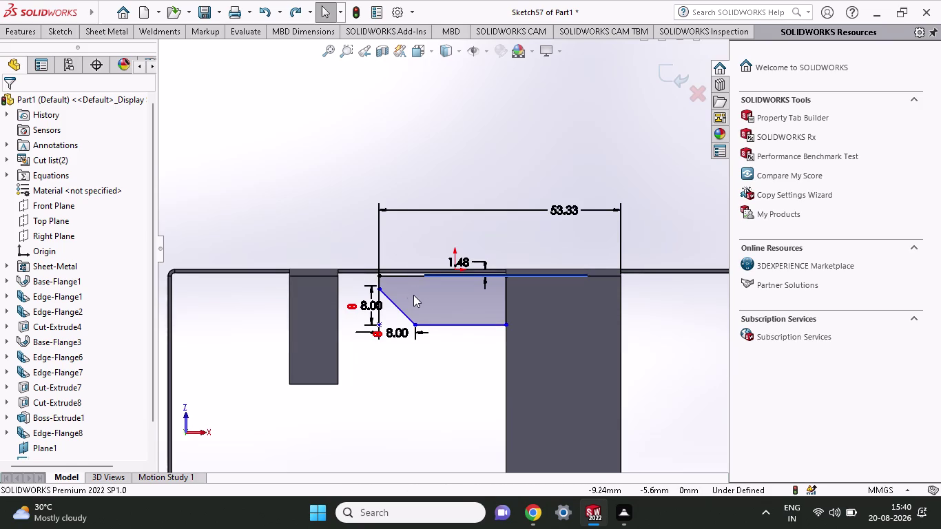
key(ctrl+z)
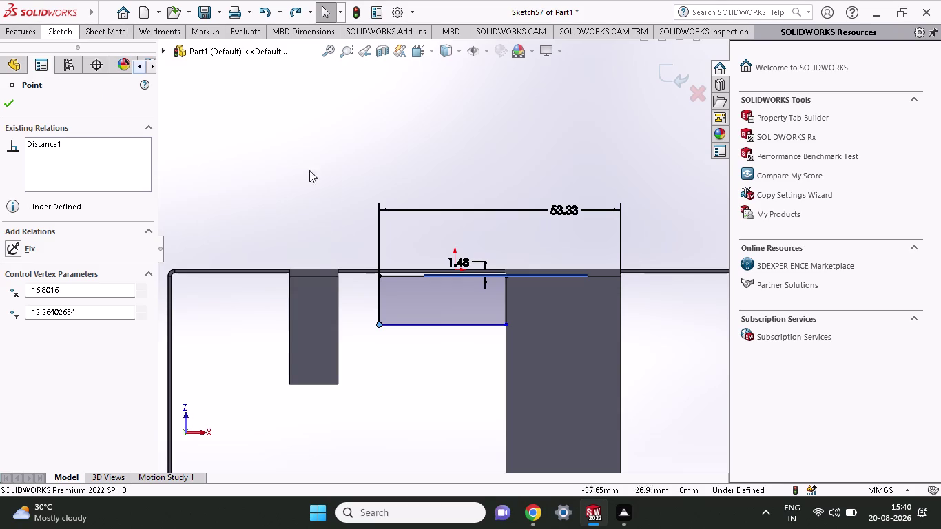
click(52, 29)
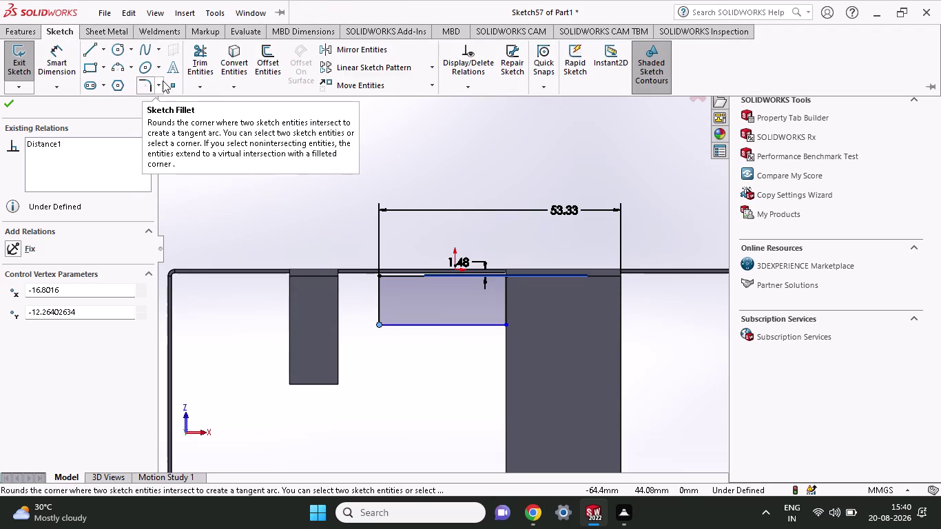
Start a sketch chamfer with unequal distances and a second distance of 8 mm.
click(156, 88)
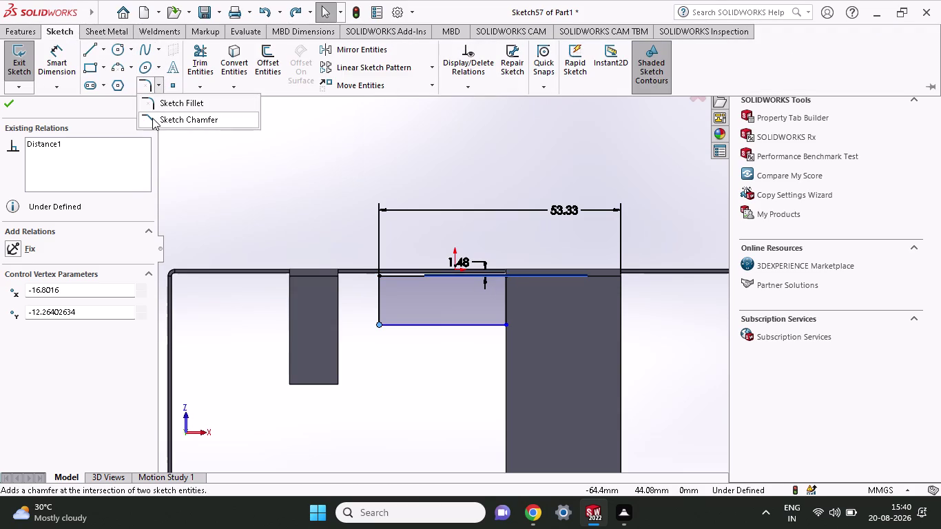
click(152, 118)
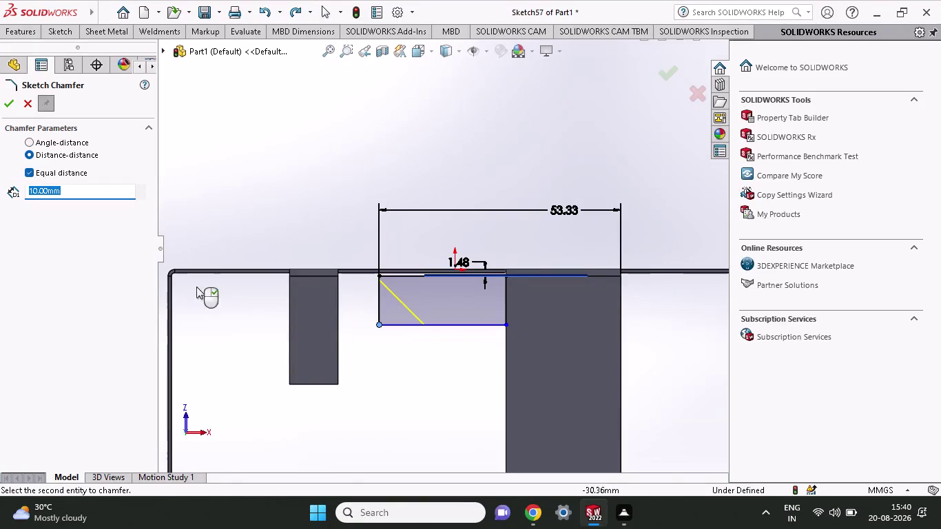
click(26, 174)
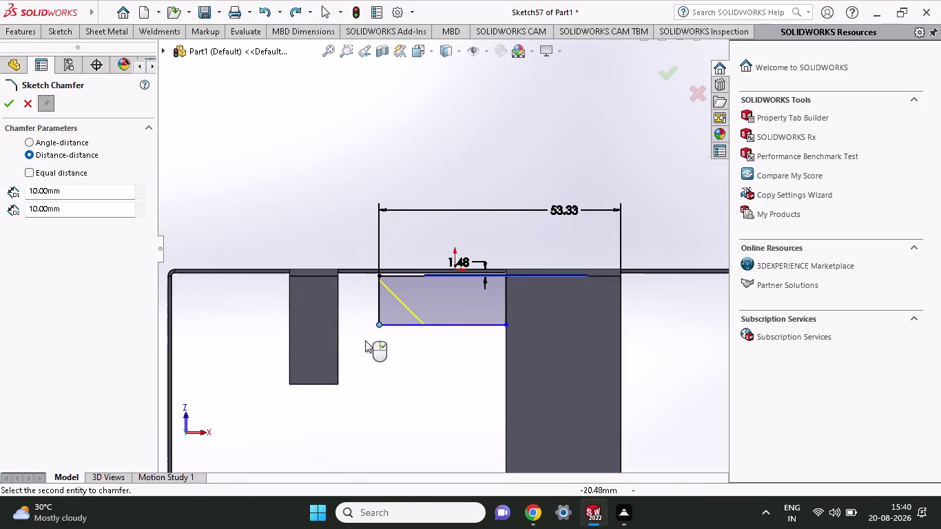
drag(83, 211, 0, 211)
key(8)
key(Return)
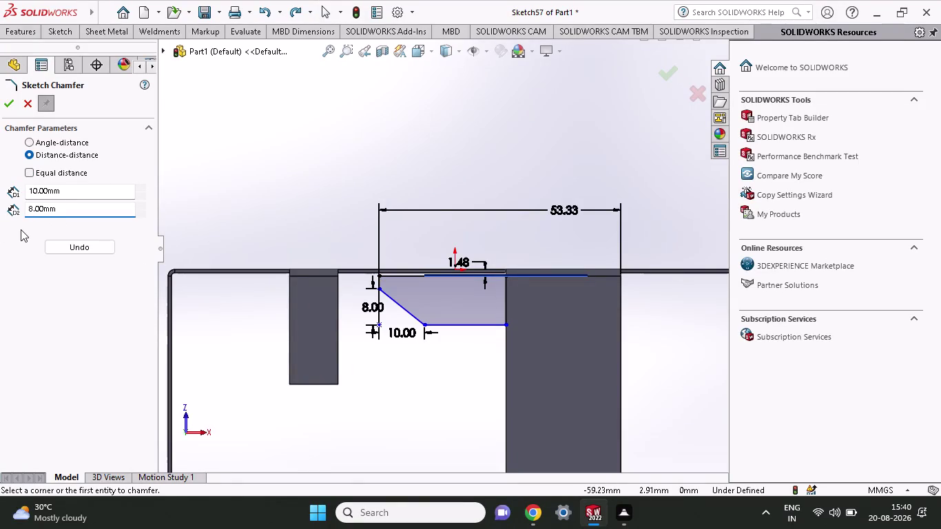
Set the first distance to 8.71 mm, chamfer the corner, and edit the 10 mm length.
drag(67, 192, 0, 197)
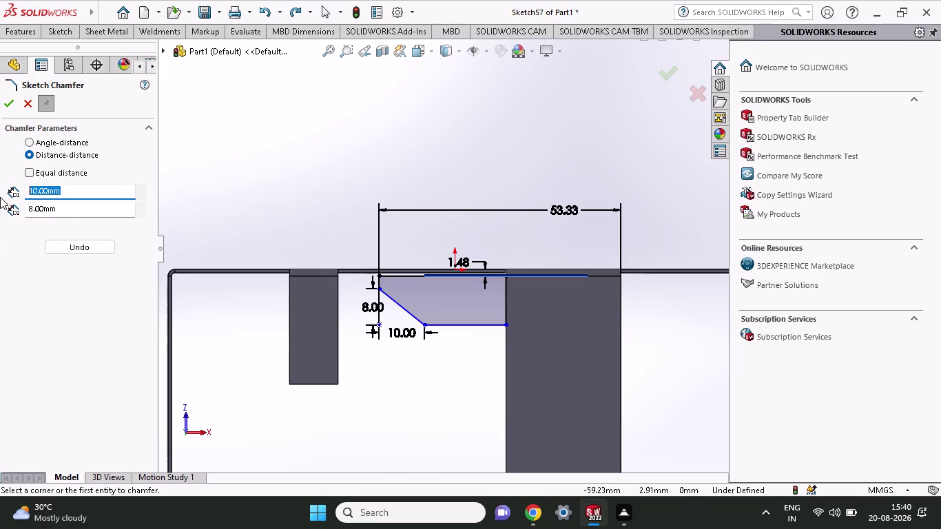
text(18)
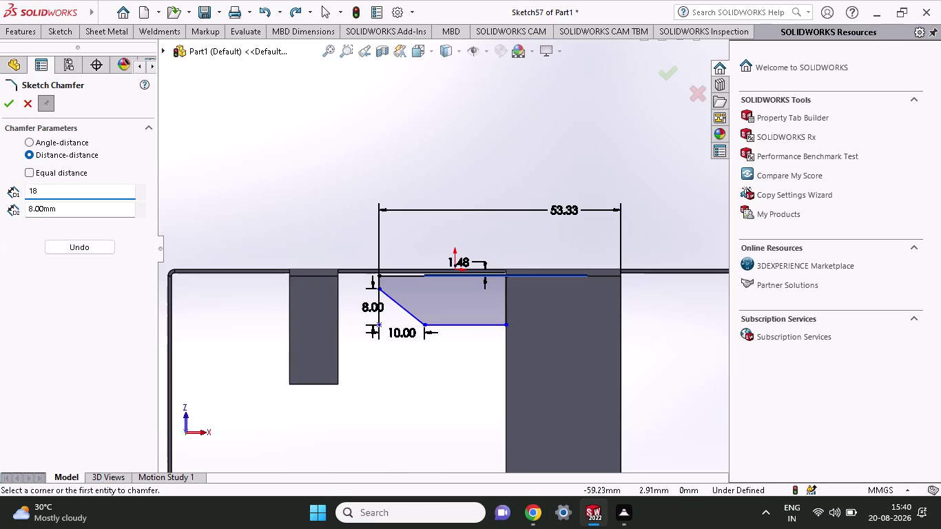
key(BackSpace)
key(BackSpace)
key(2)
key(BackSpace)
text(8)
text(.)
text(71)
key(Return)
click(370, 385)
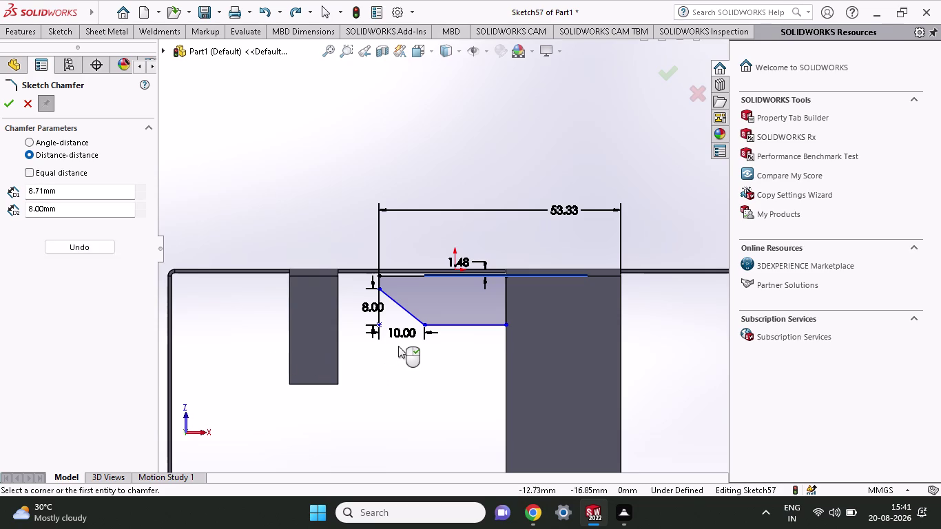
double_click(401, 330)
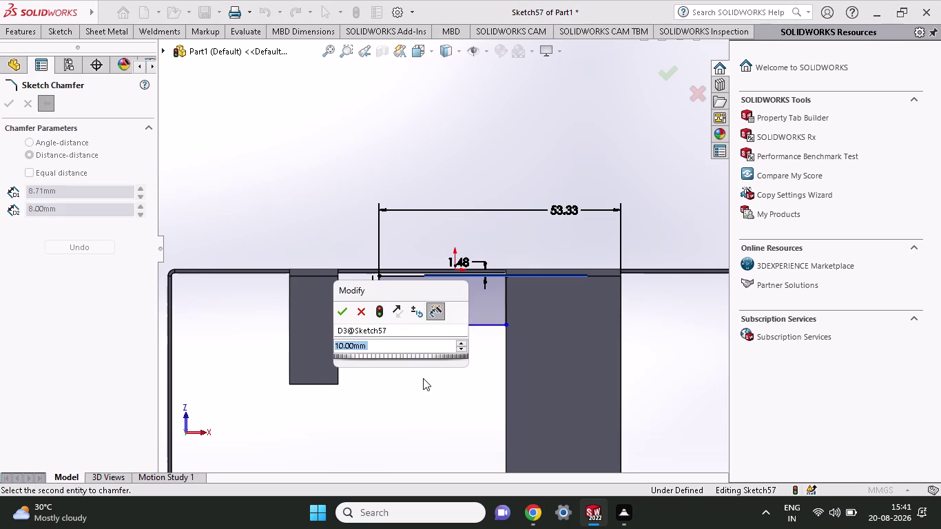
Set the chamfer's horizontal length to 8 mm.
key(8)
key(Return)
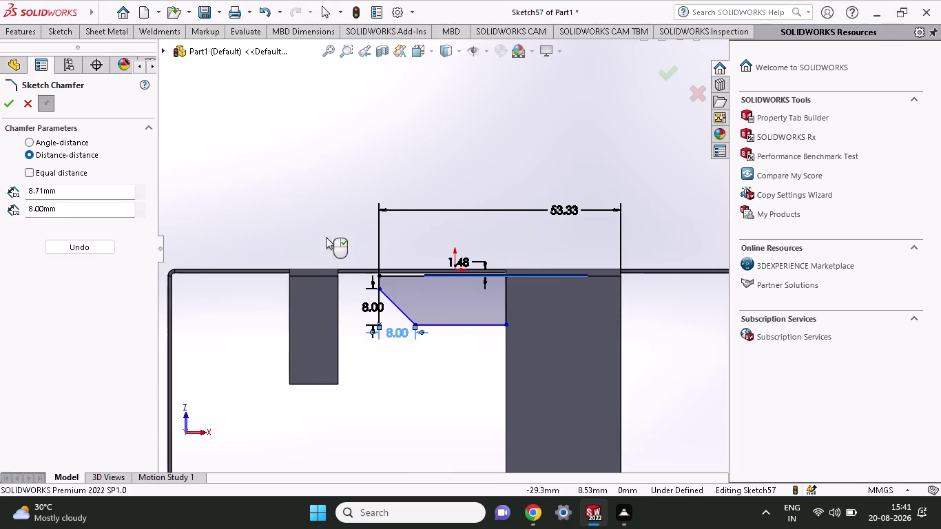
click(2, 107)
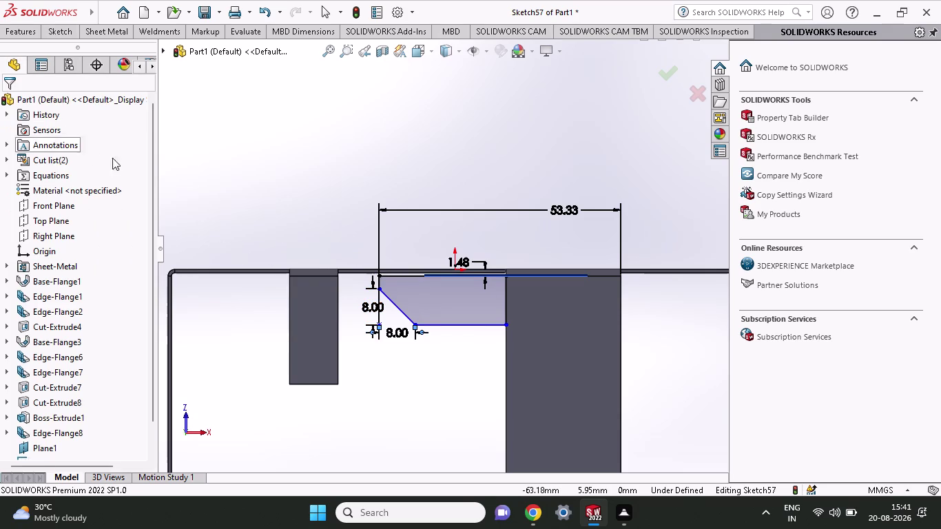
Dimension the chamfer's upper point 8.71 mm from the top edge.
click(69, 31)
click(73, 61)
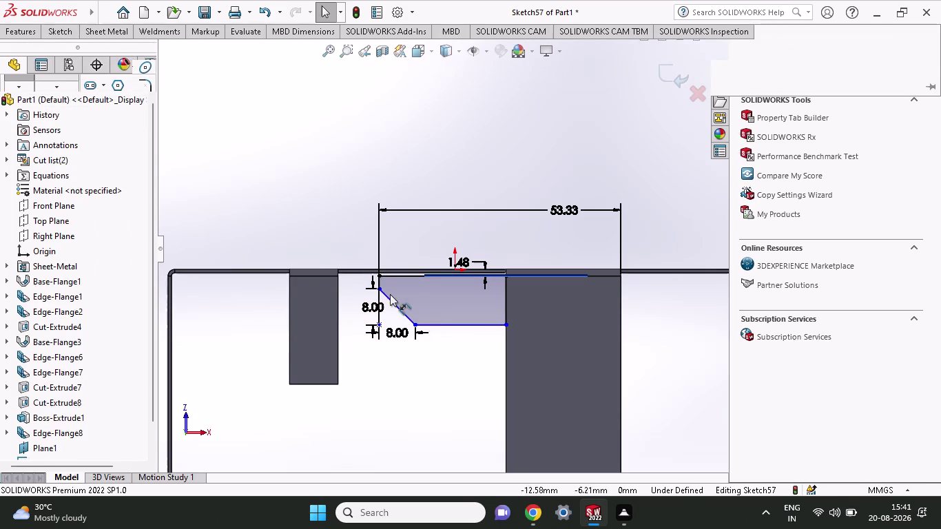
click(376, 290)
click(382, 273)
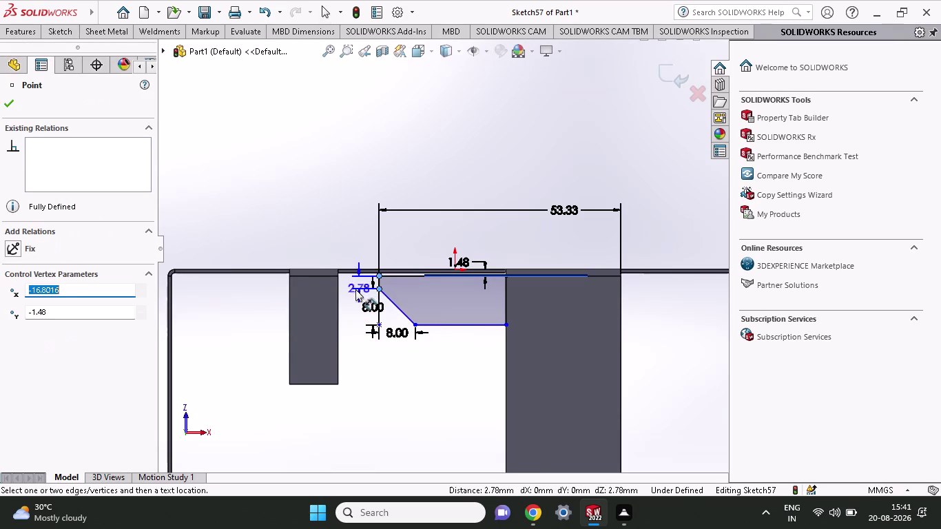
click(355, 290)
text(8.)
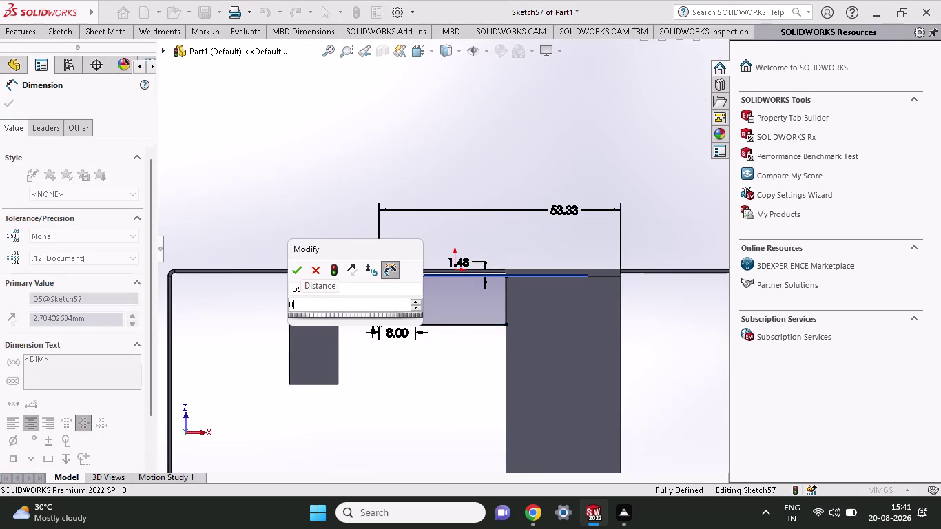
text(71)
key(Return)
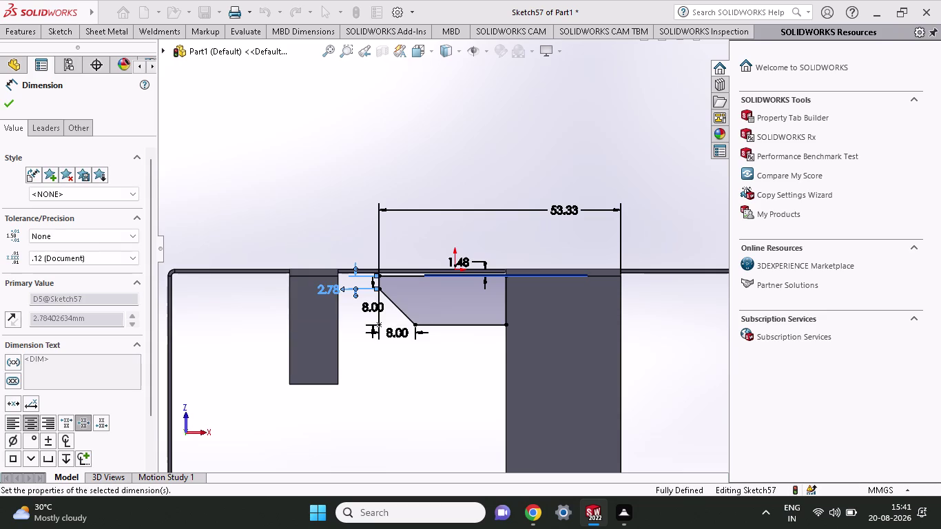
key(Escape)
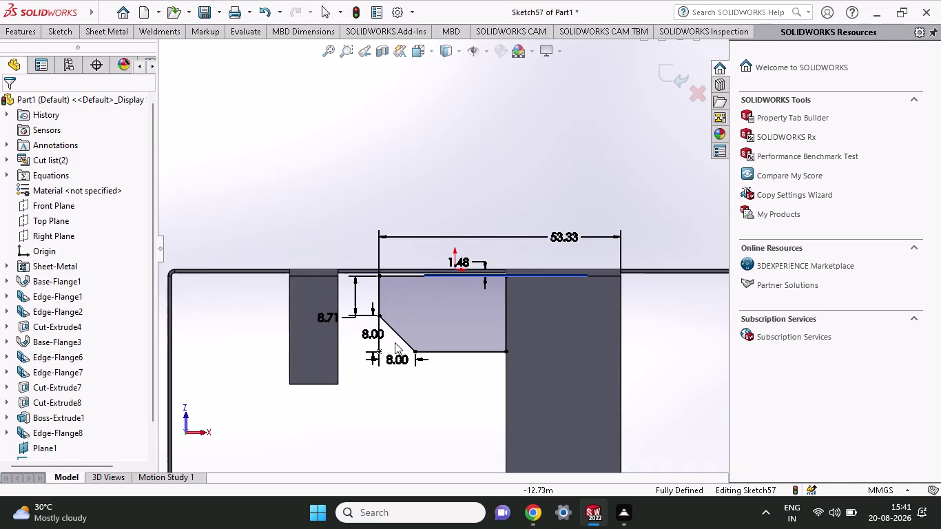
Delete the chamfer's vertical 8.00 mm dimension.
click(381, 337)
key(Delete)
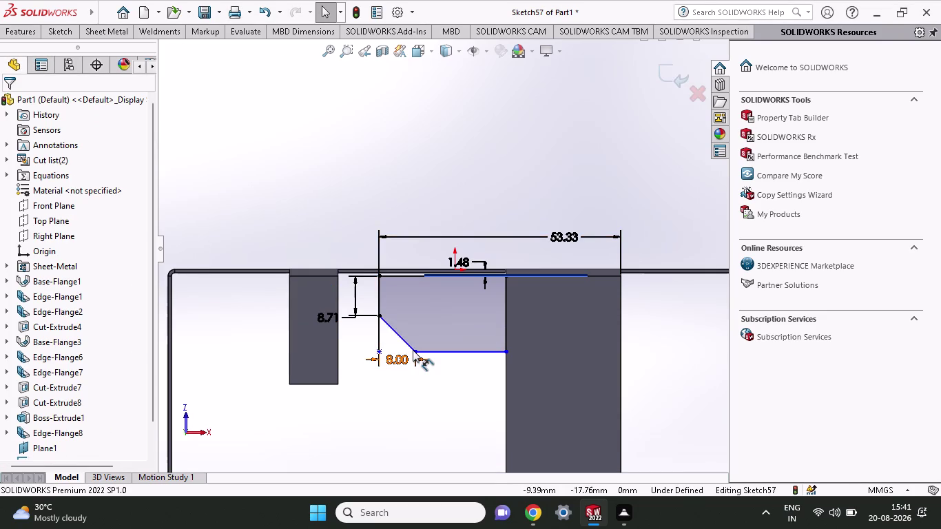
click(413, 350)
click(382, 316)
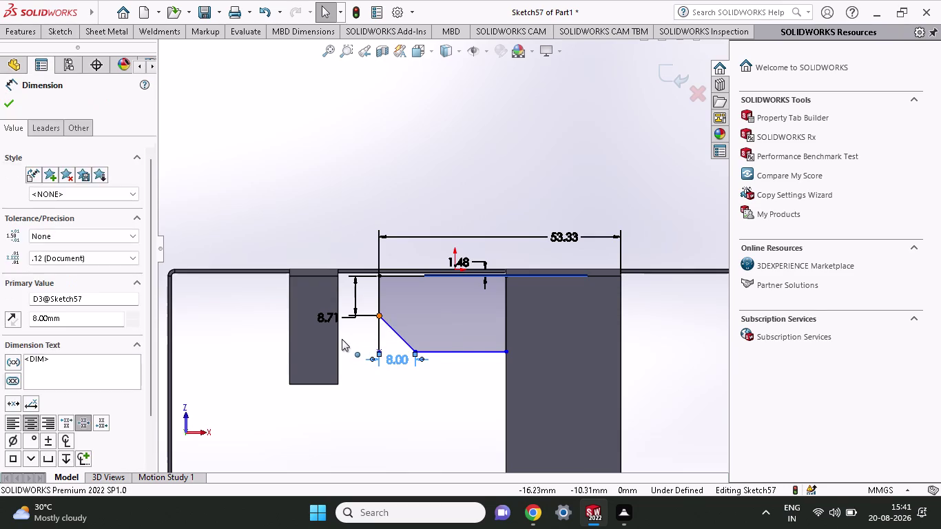
Dimension the chamfer height as 2.00 mm, fully defining the sketch.
click(63, 32)
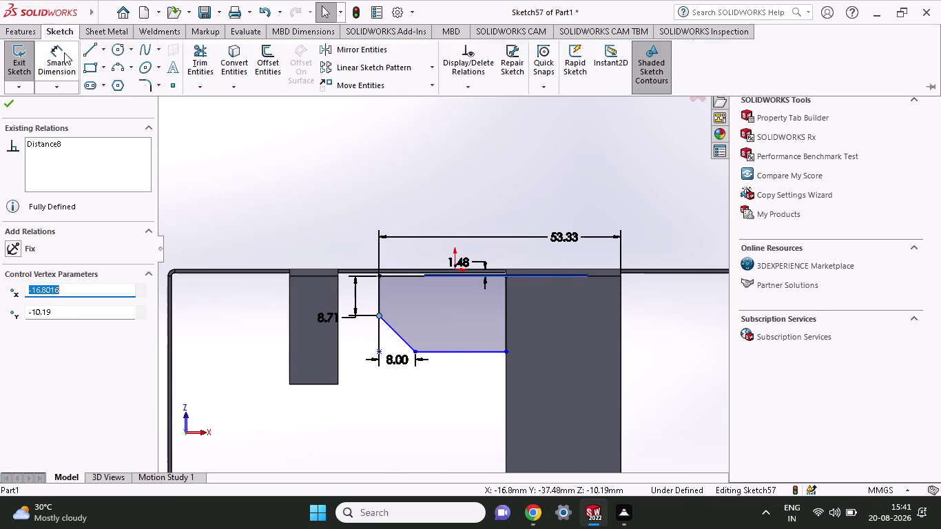
click(61, 64)
click(416, 352)
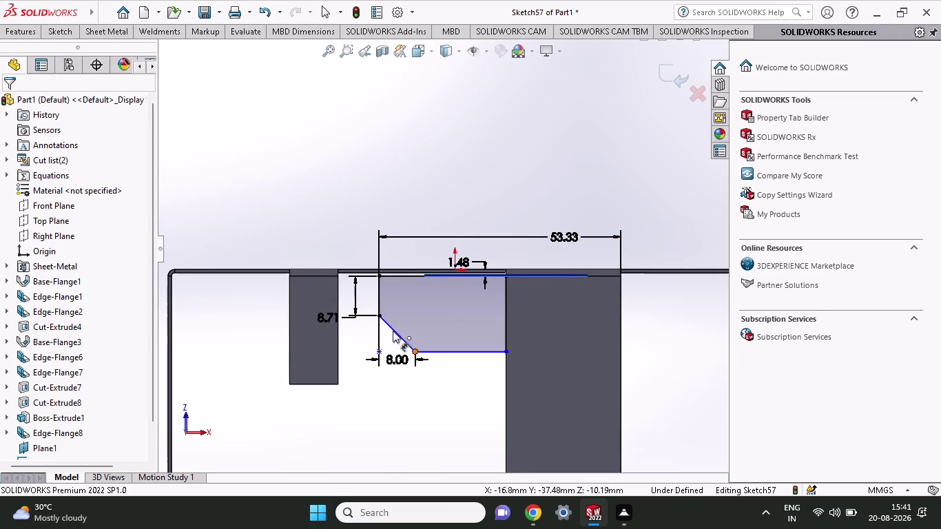
click(376, 315)
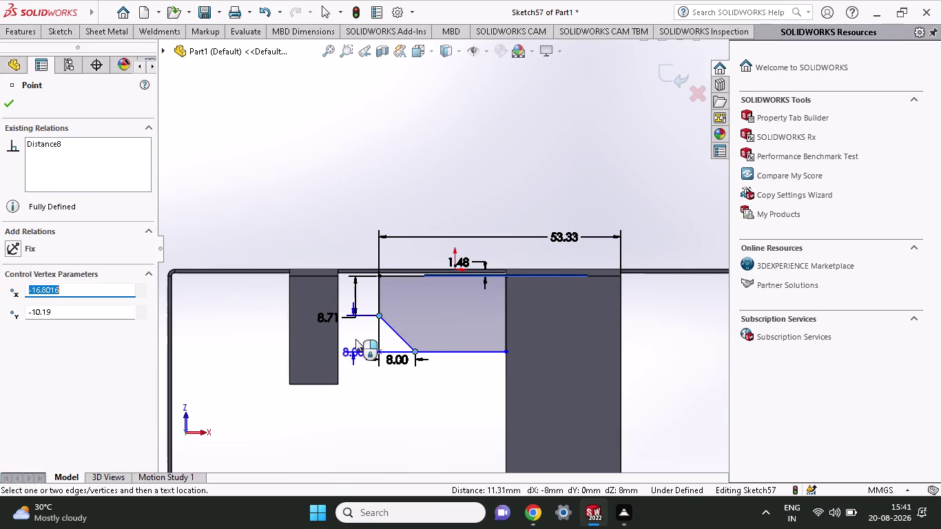
click(355, 339)
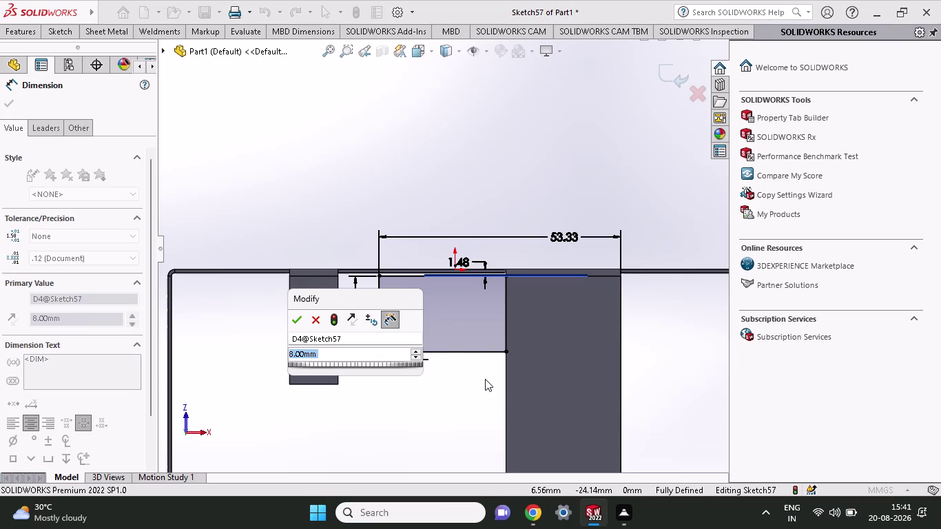
key(2)
key(Return)
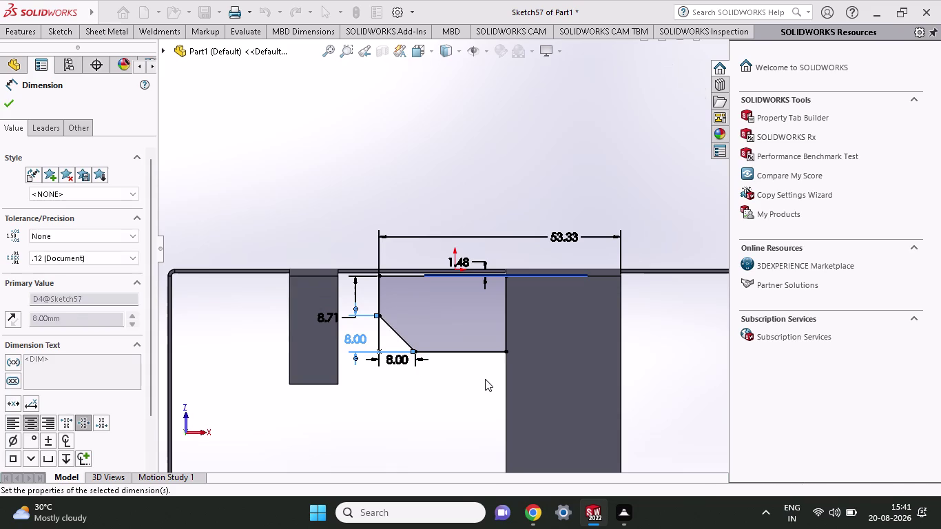
click(4, 110)
click(33, 33)
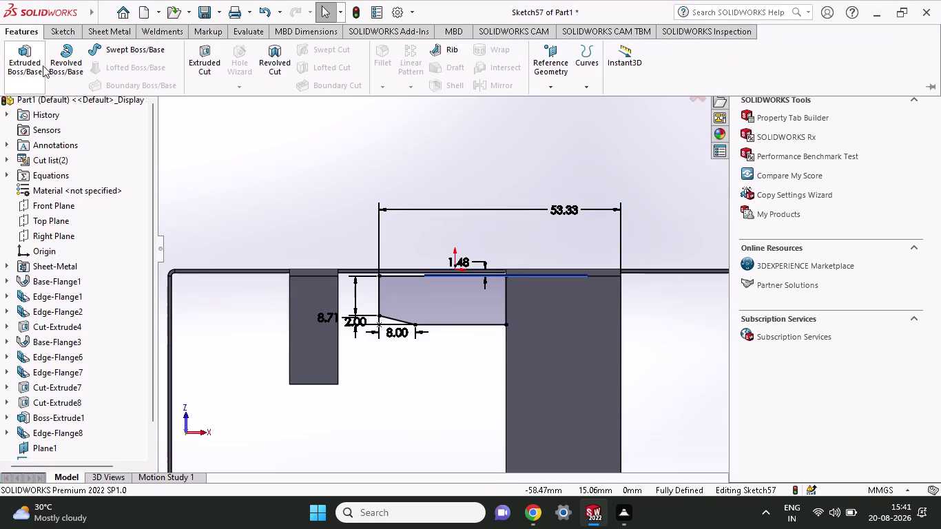
Boss-extrude Sketch57's chamfered tab profile with a blind depth of 0.70 mm.
click(32, 68)
middle_drag(461, 391, 444, 350)
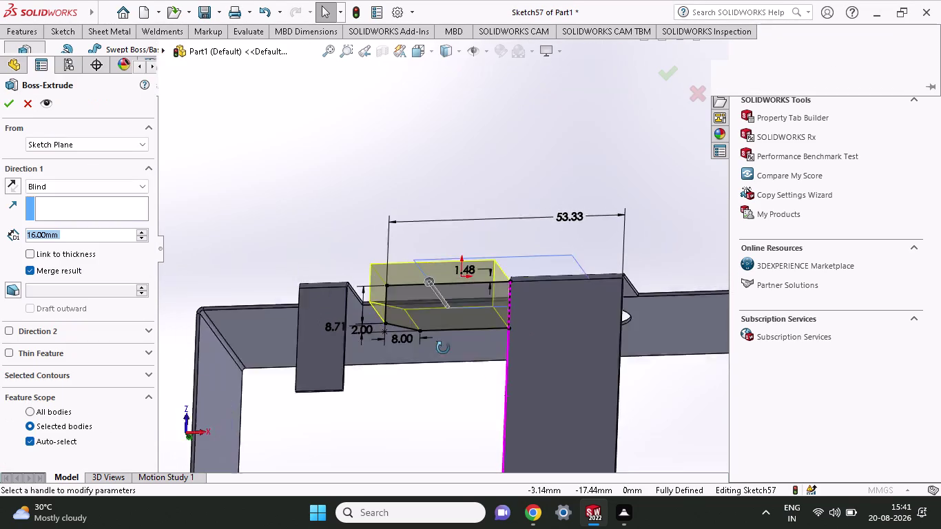
middle_drag(444, 350, 456, 144)
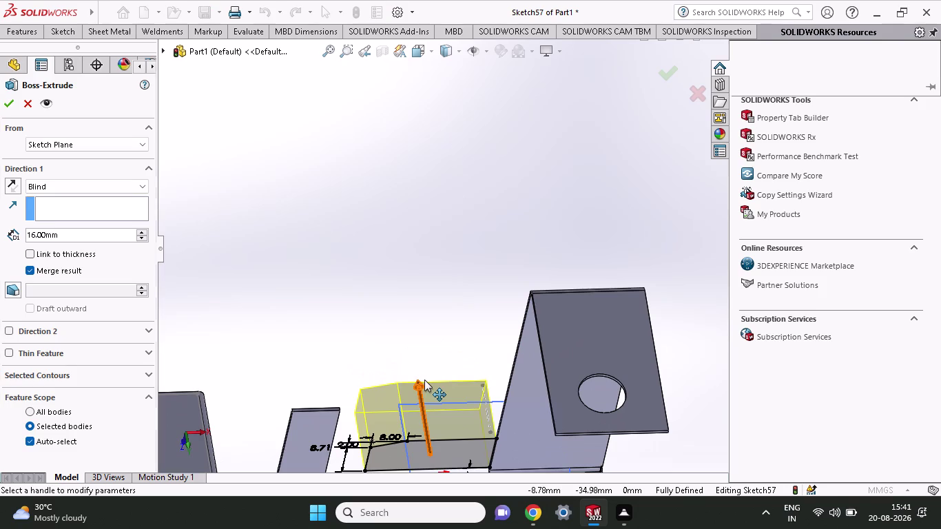
drag(424, 381, 437, 476)
scroll(up, 3)
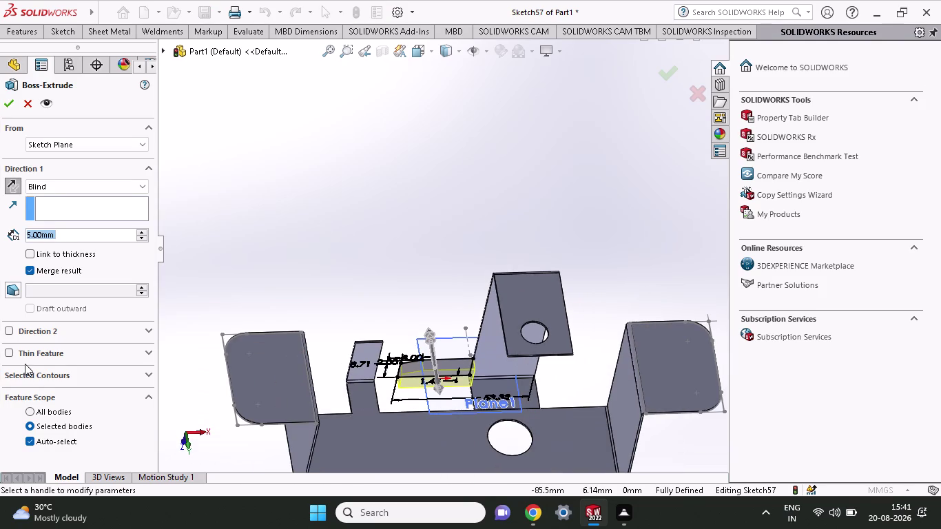
drag(83, 230, 0, 233)
text(0.)
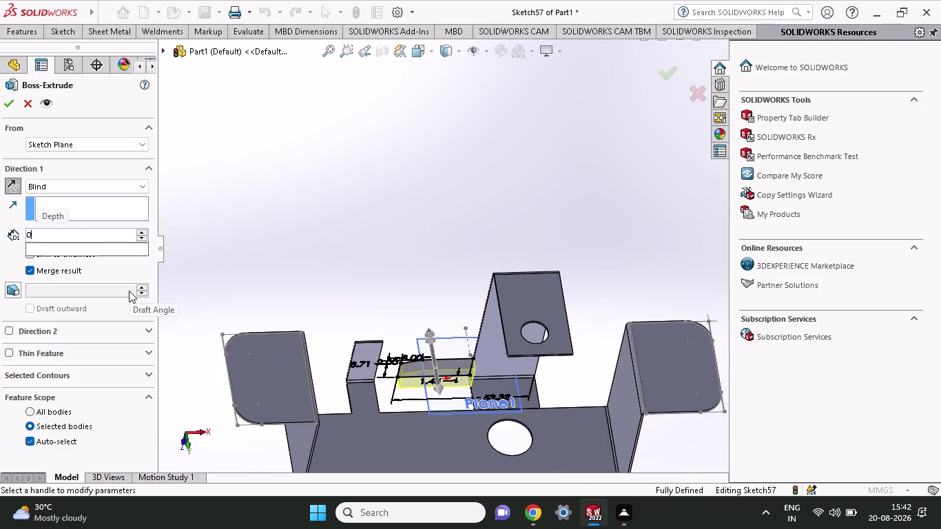
text(70)
key(Return)
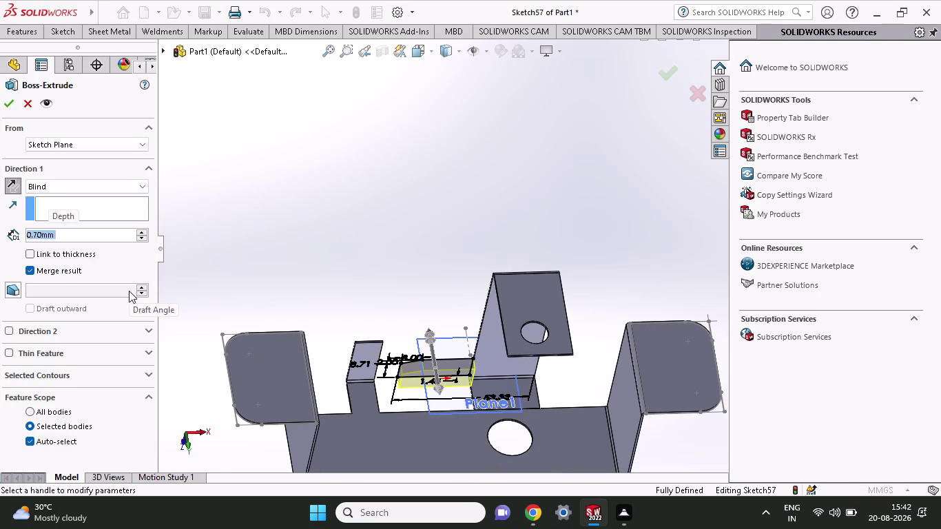
Inspect the thin tab edge-on and accept the boss extrusion merged with the bracket.
middle_drag(393, 276, 431, 337)
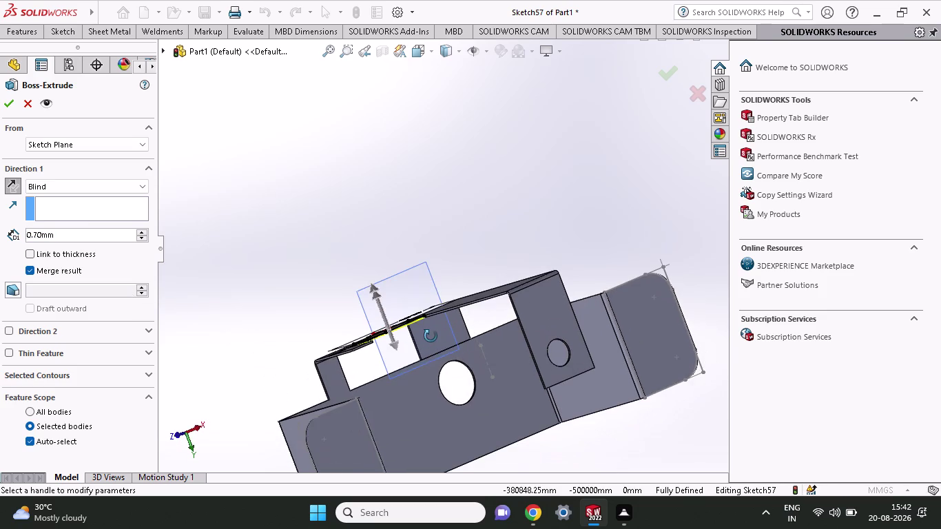
middle_drag(430, 337, 430, 335)
scroll(up, 3)
scroll(down, 3)
scroll(down, 3)
scroll(down, 3)
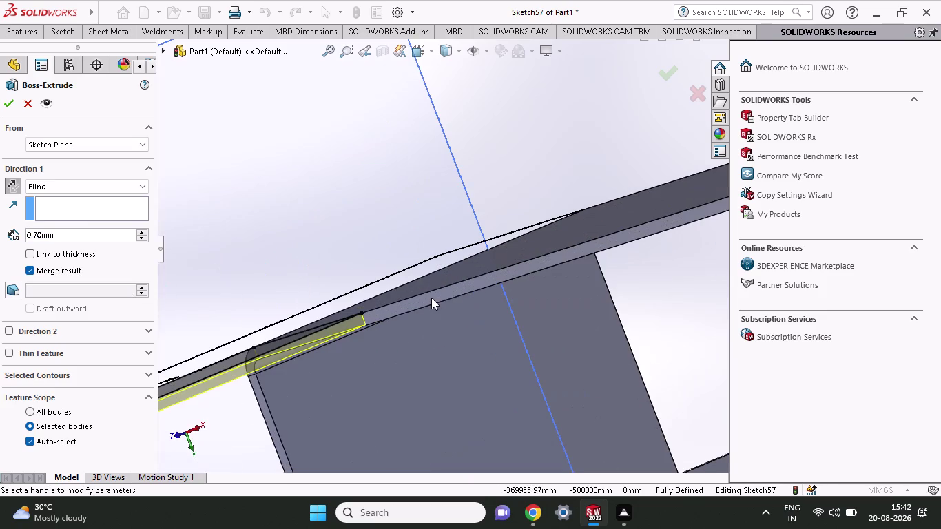
click(15, 99)
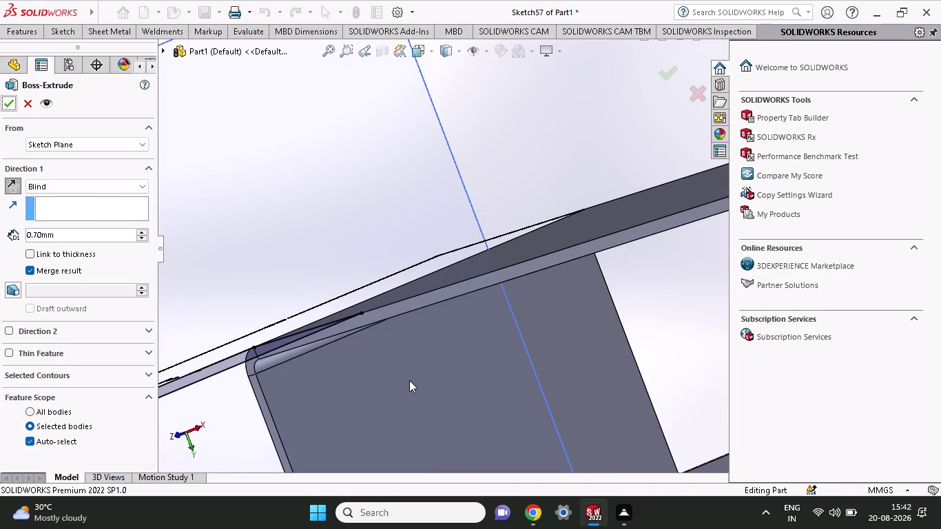
Orbit and zoom around the bracket to view the finished 0.70 mm tab.
middle_drag(409, 380, 384, 274)
scroll(up, 3)
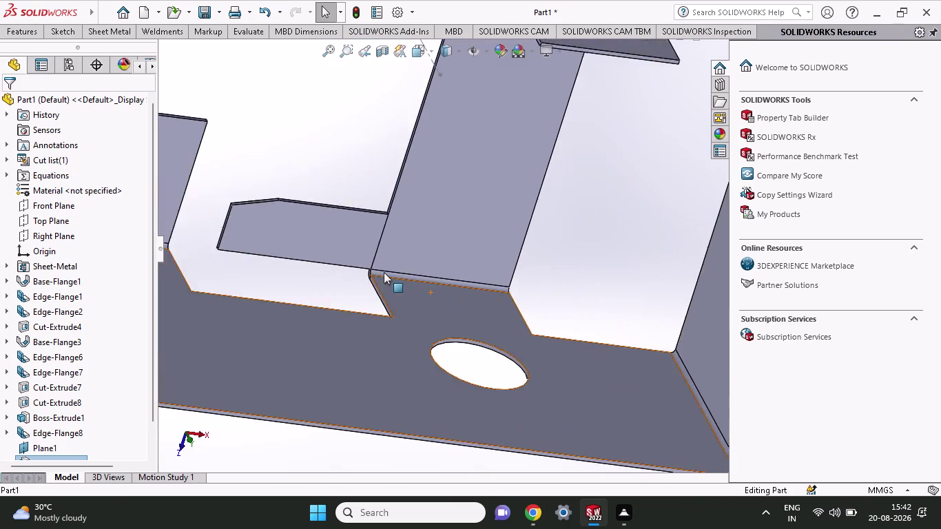
scroll(up, 3)
middle_drag(437, 322, 396, 328)
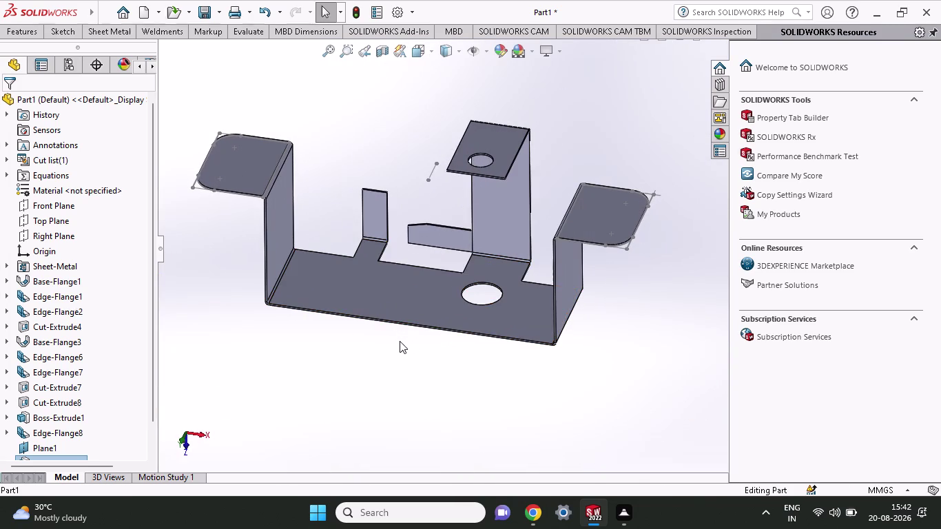
middle_drag(401, 332, 441, 349)
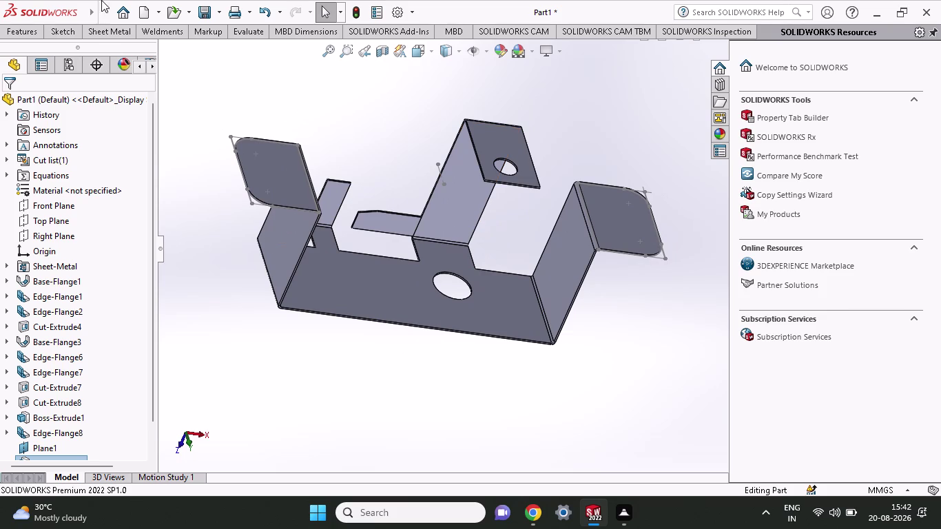
Create a new Part document from the New SOLIDWORKS Document dialog.
click(152, 15)
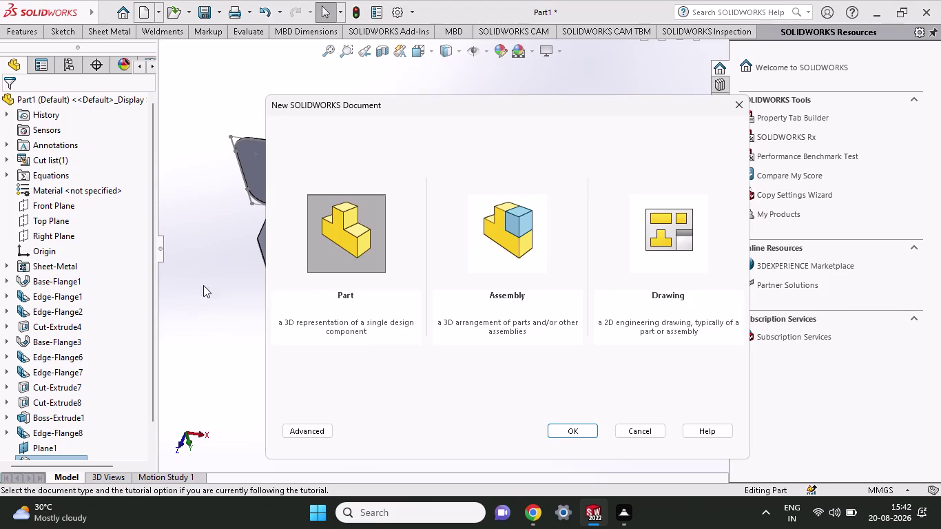
click(328, 246)
click(581, 437)
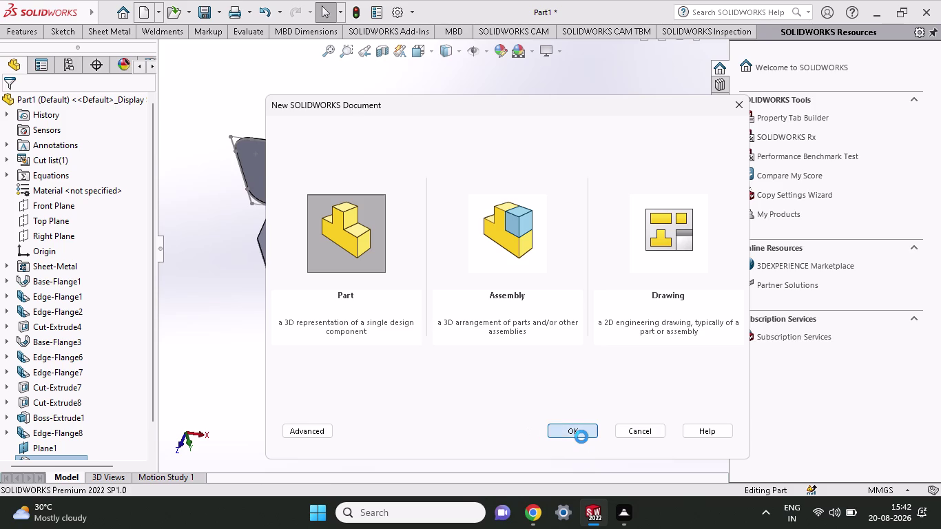